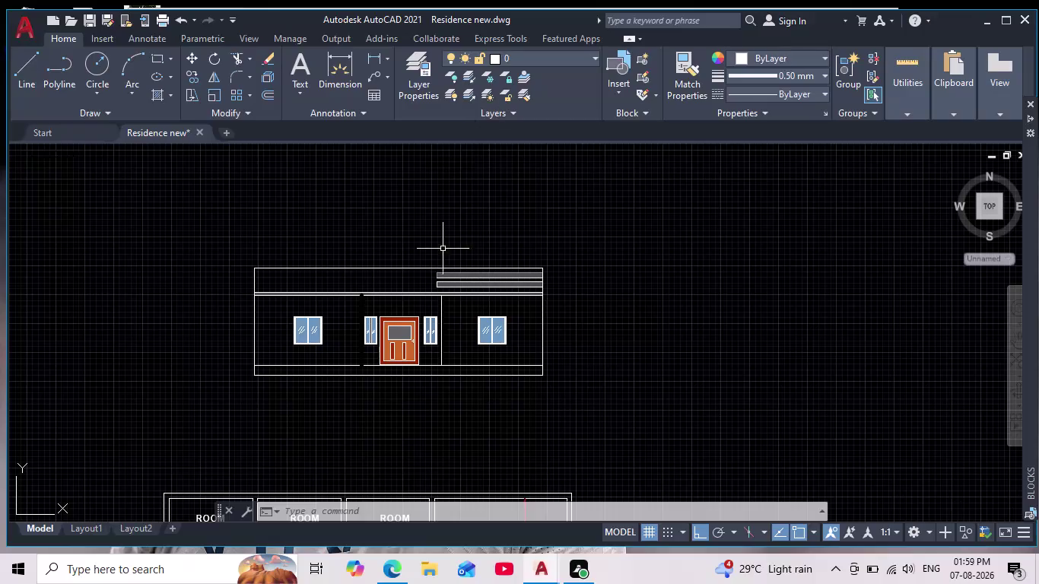
Window-select and delete the short line pieces left of the door.
scroll(up, 3)
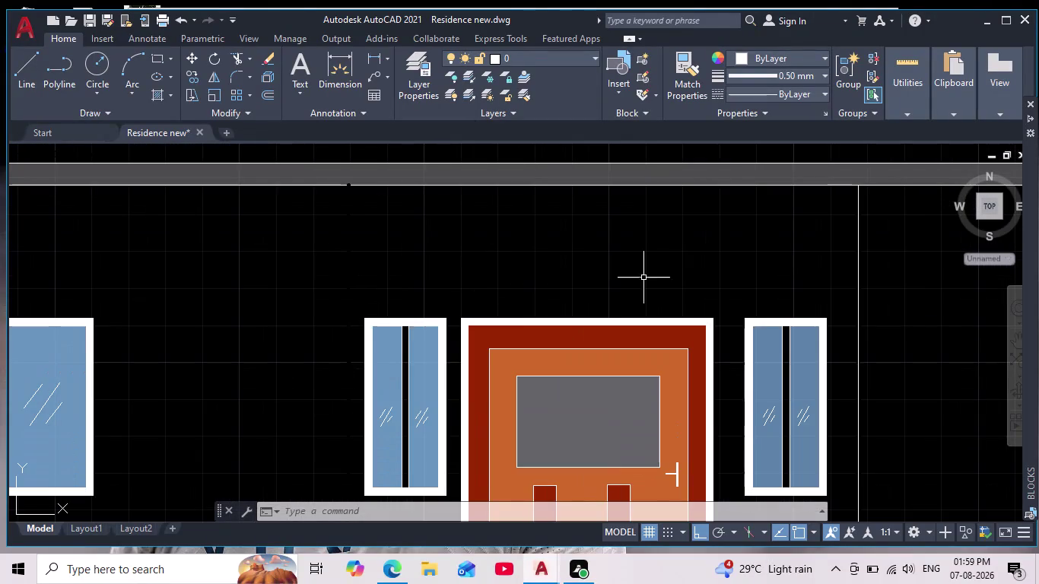
scroll(down, 3)
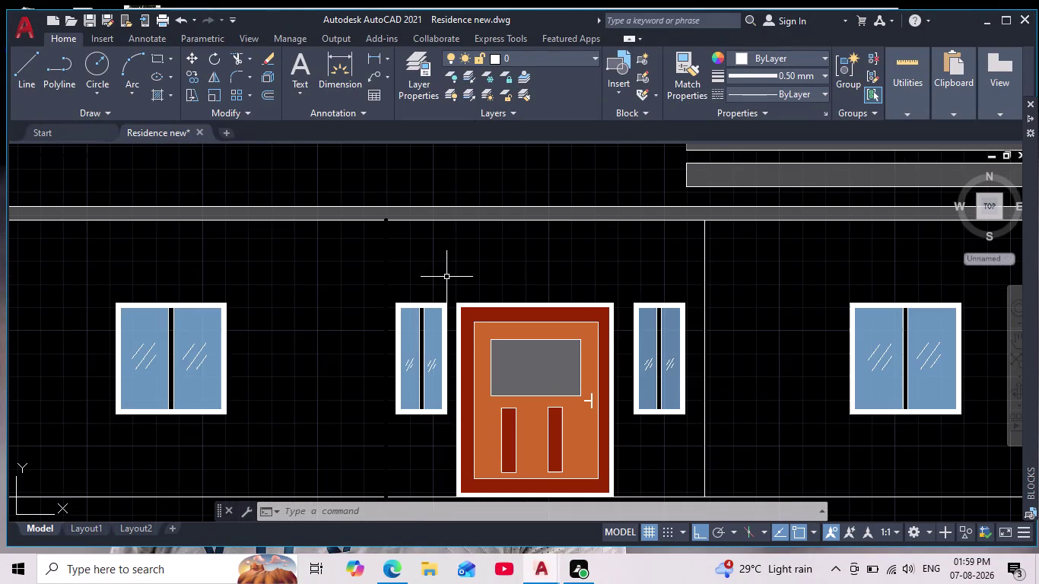
drag(418, 259, 372, 256)
click(349, 256)
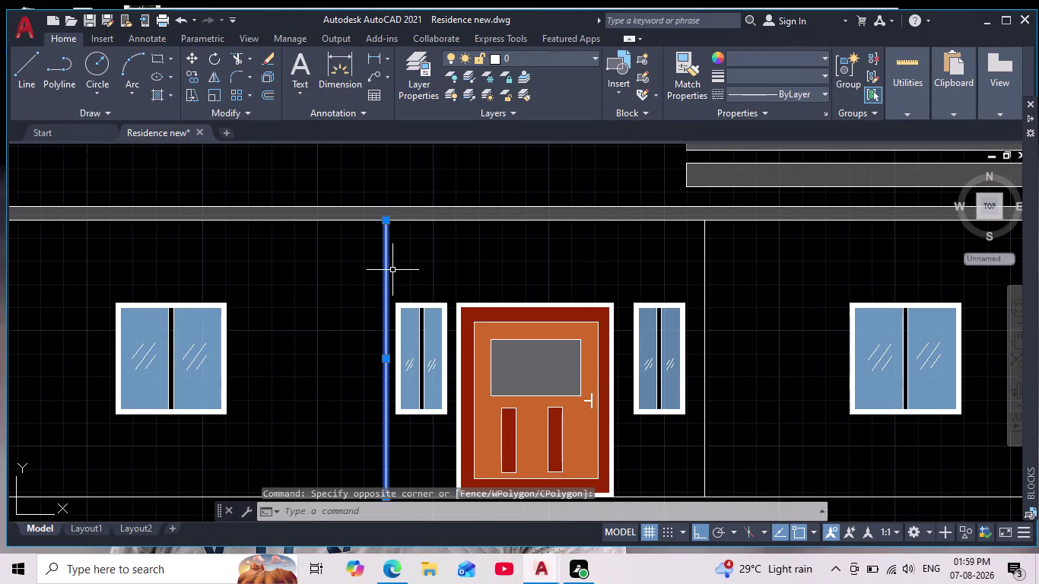
key(Delete)
scroll(down, 3)
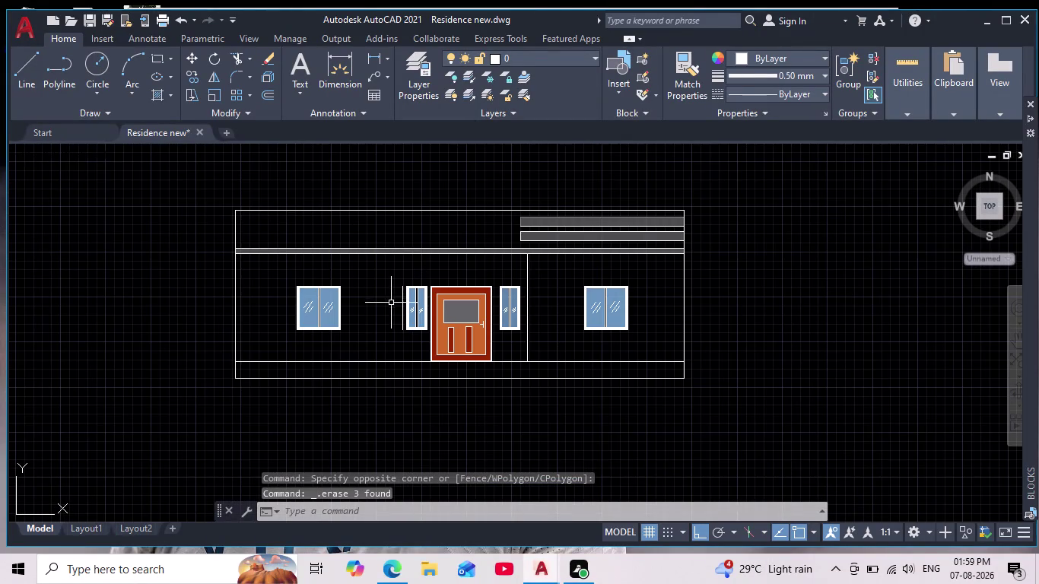
scroll(up, 3)
Extend the vertical line up to the beam and down to the plinth.
text(ex)
key(Return)
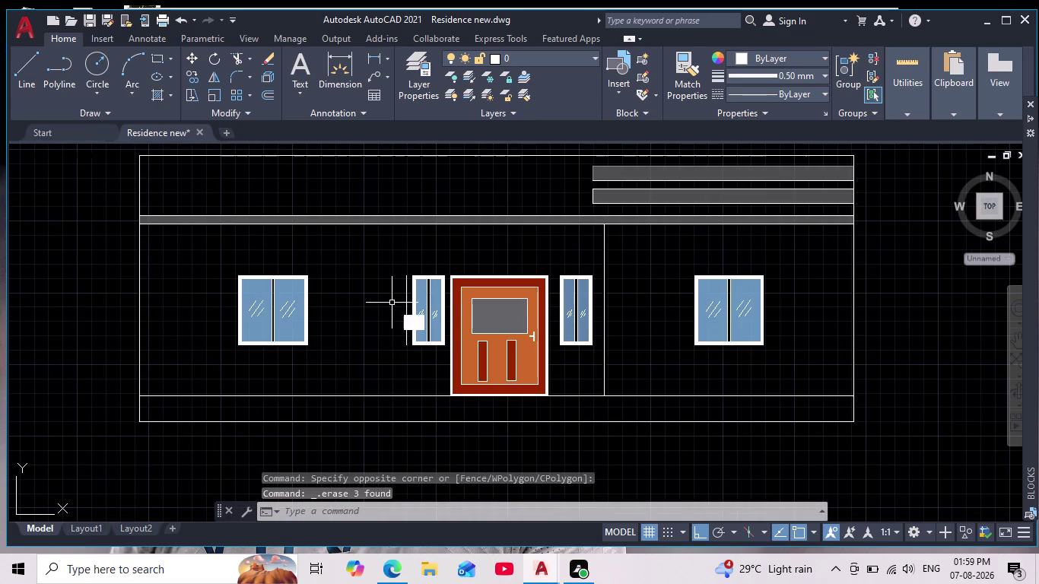
click(405, 304)
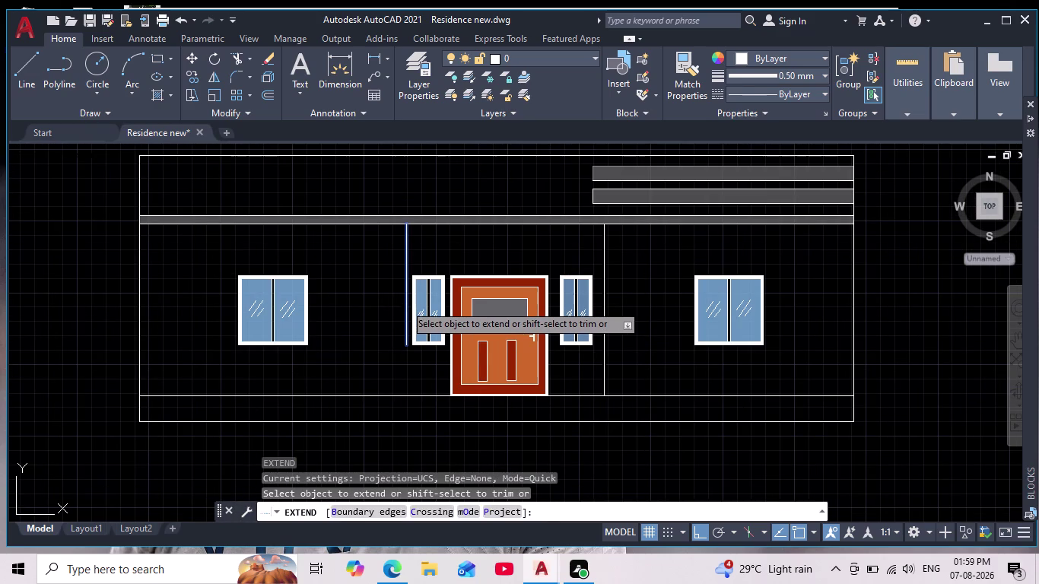
click(403, 332)
click(408, 338)
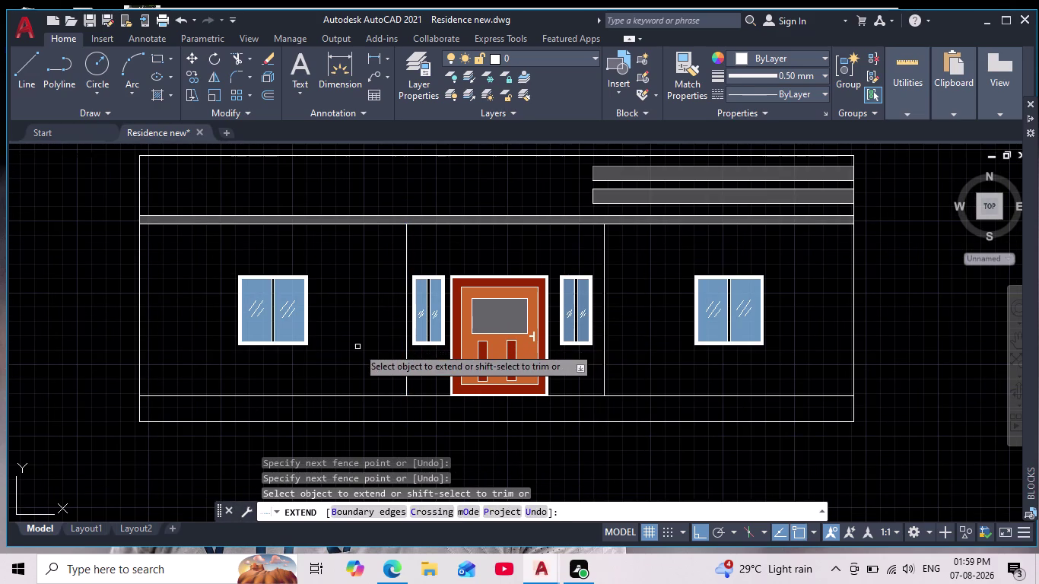
key(Escape)
key(Escape)
scroll(down, 3)
scroll(up, 3)
middle_drag(362, 360, 365, 375)
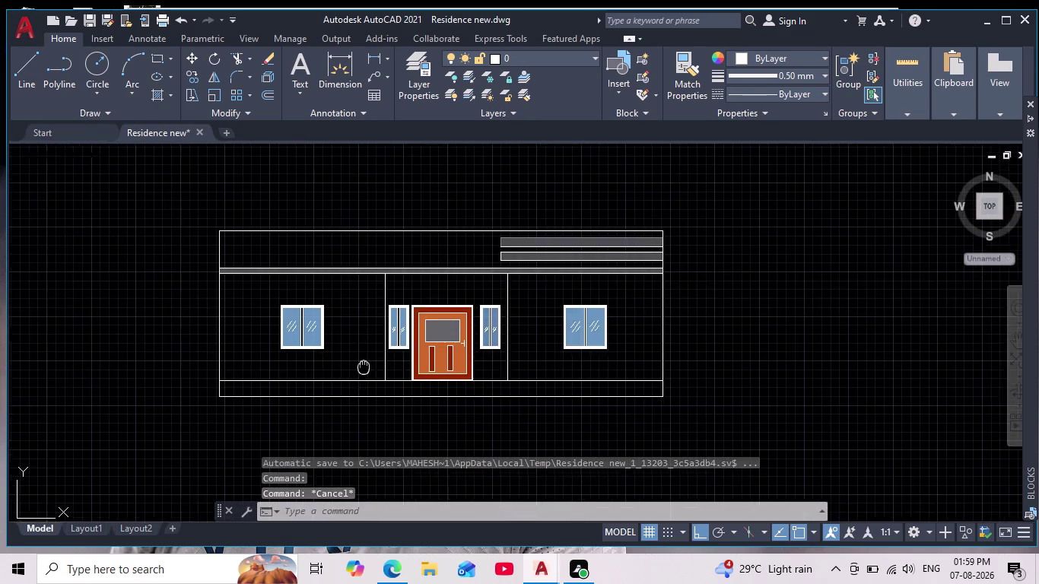
middle_drag(365, 374, 366, 384)
scroll(down, 3)
scroll(up, 3)
middle_drag(370, 412, 383, 403)
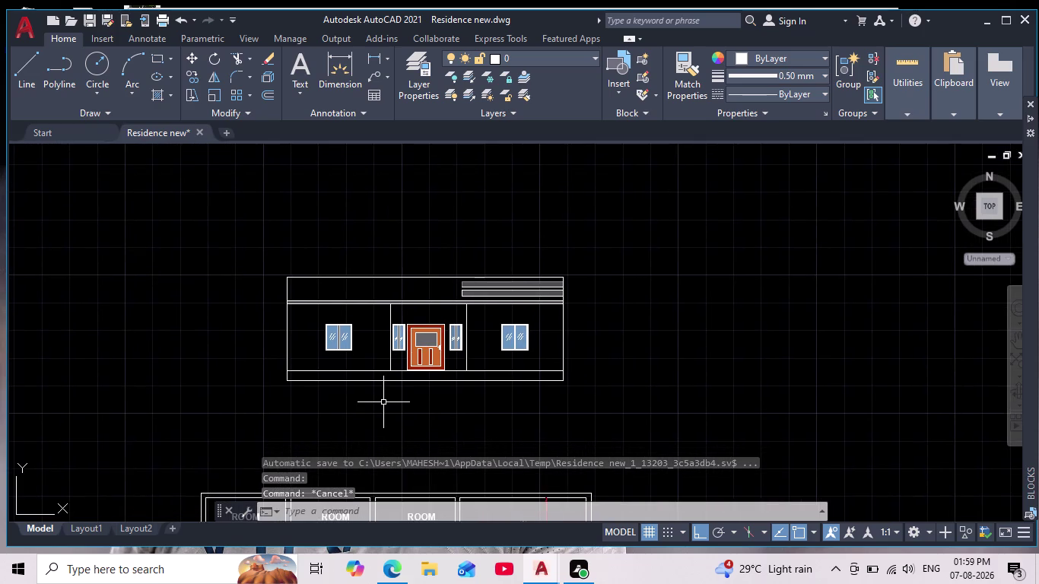
key(Escape)
Start a hatch and set its hatch type to Gradient.
key(h)
key(Return)
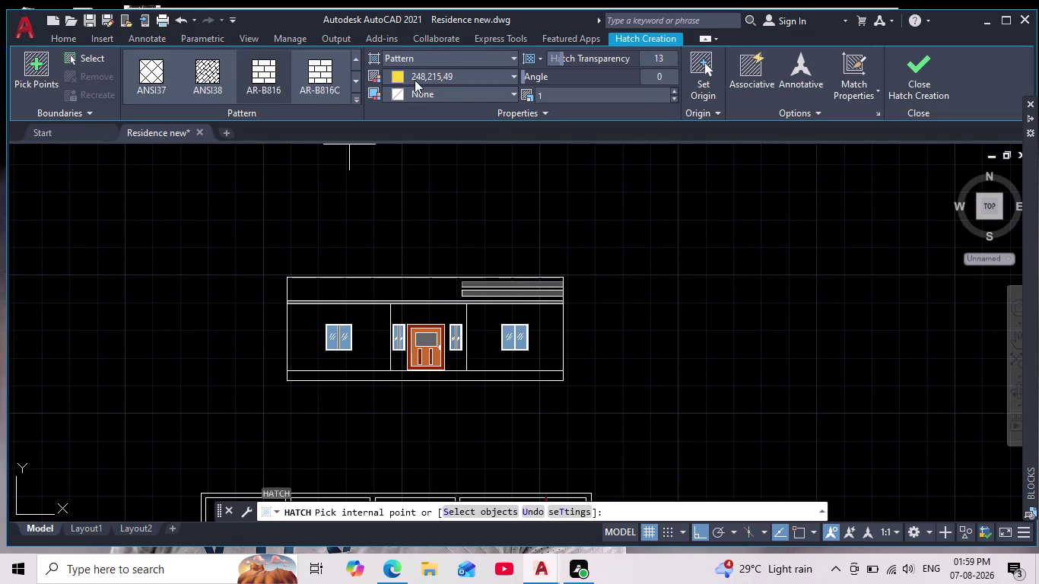
click(403, 78)
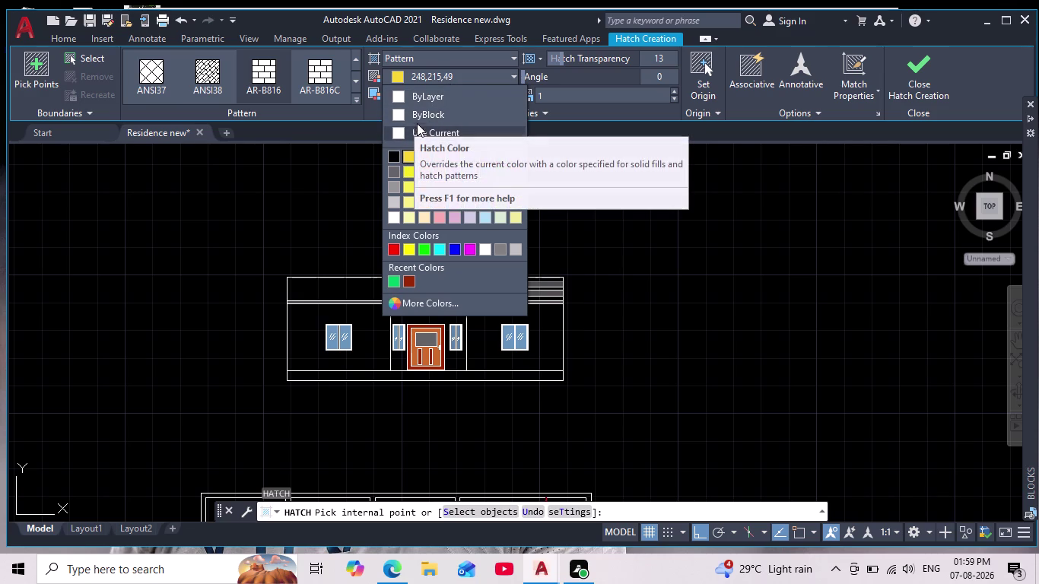
click(414, 63)
click(412, 56)
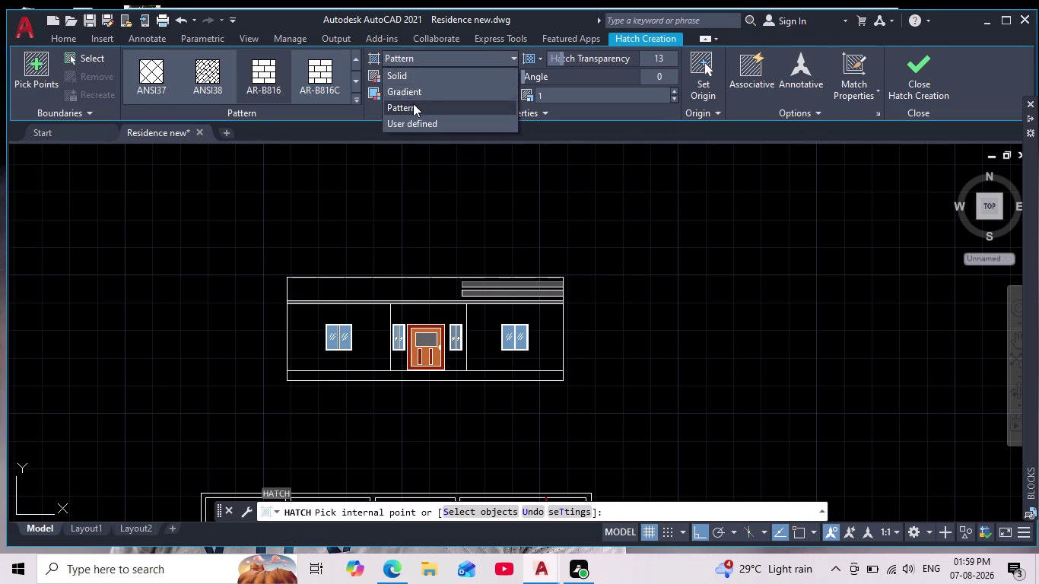
click(411, 102)
click(425, 58)
click(401, 93)
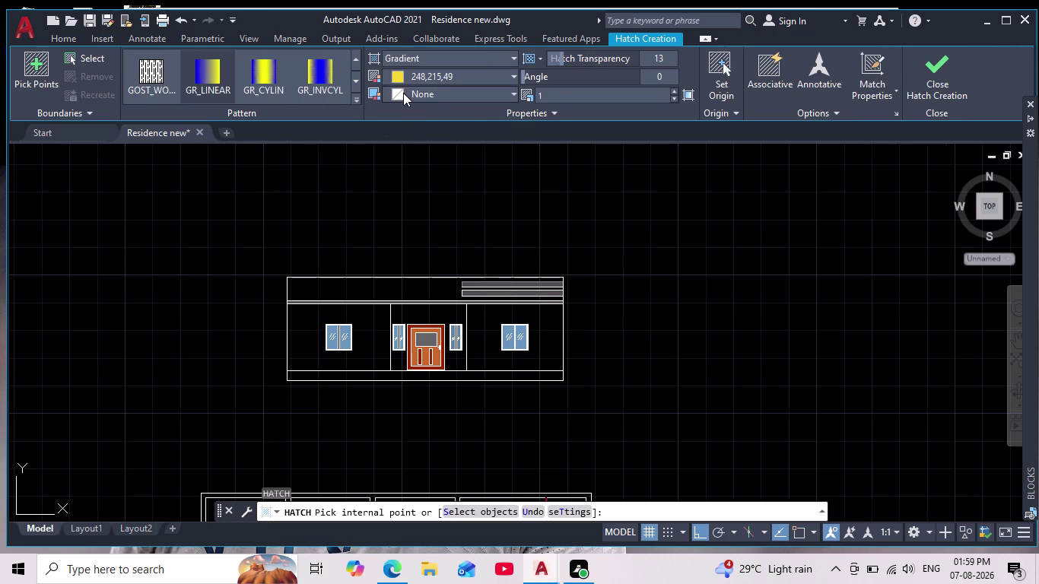
Set gradient colour 1 to light blue (122,175,223) and colour 2 to light grey (199,200,202).
click(404, 97)
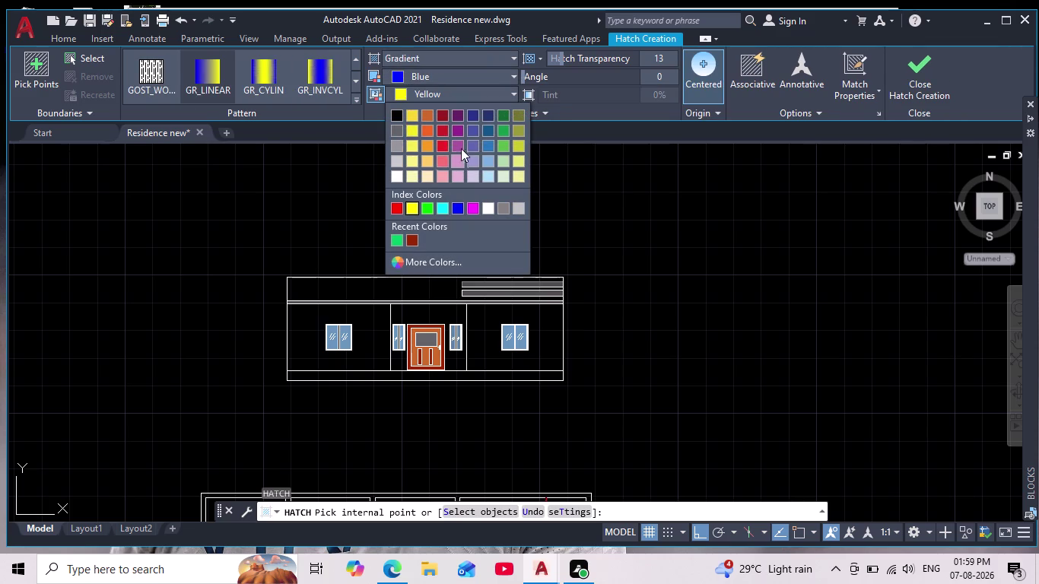
click(443, 172)
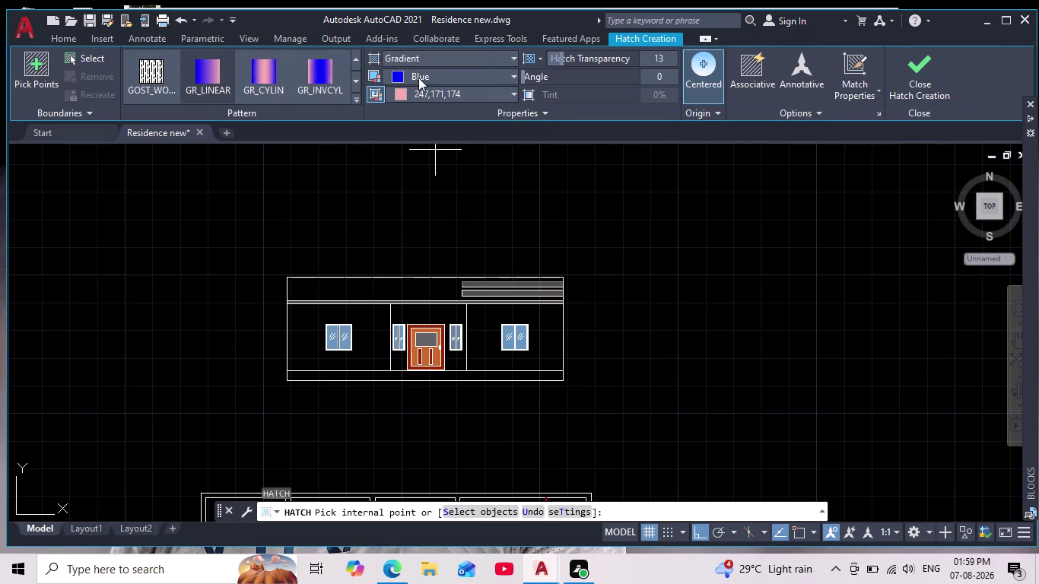
click(396, 75)
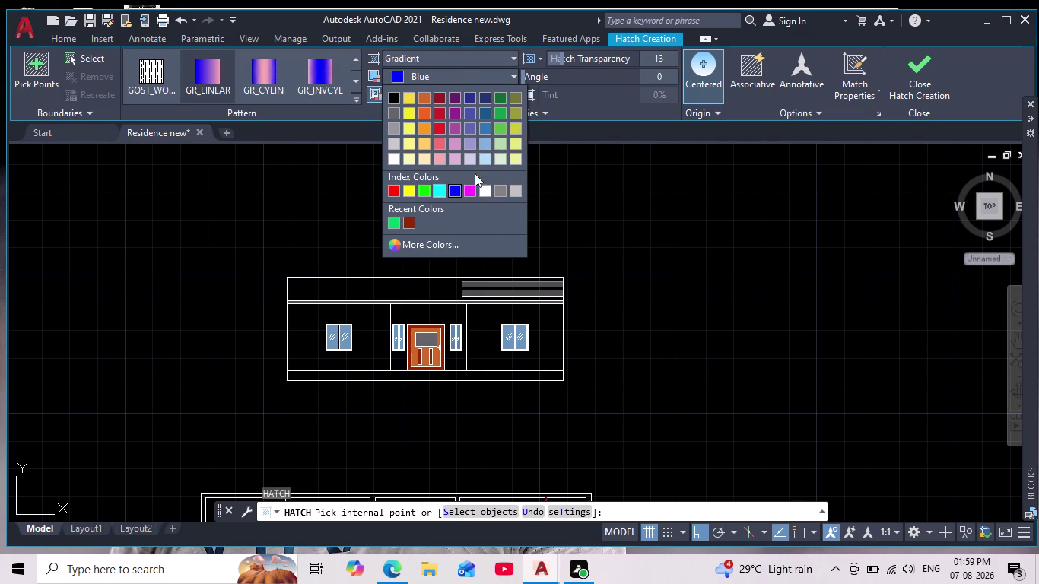
click(485, 141)
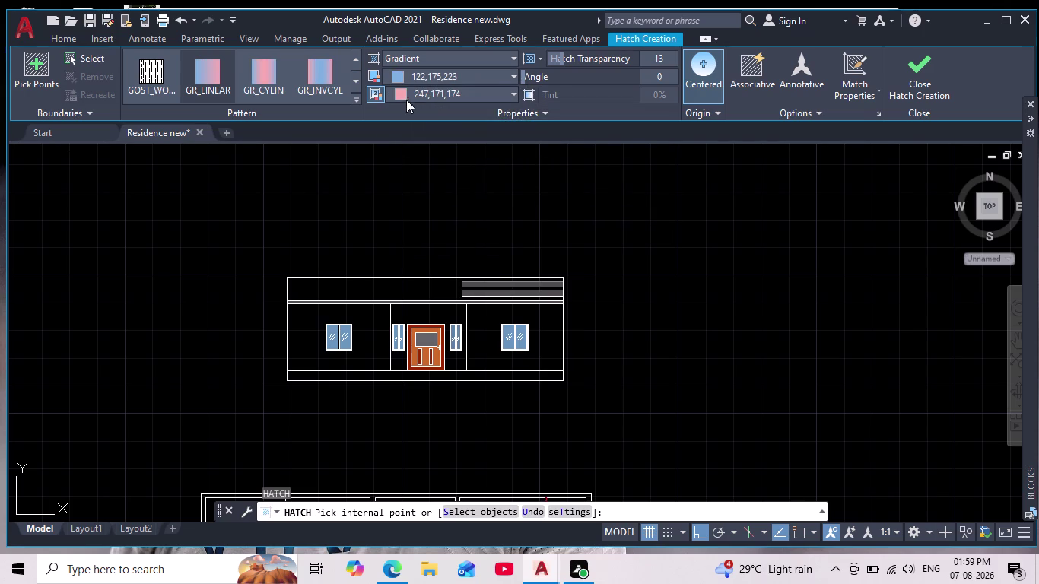
click(401, 97)
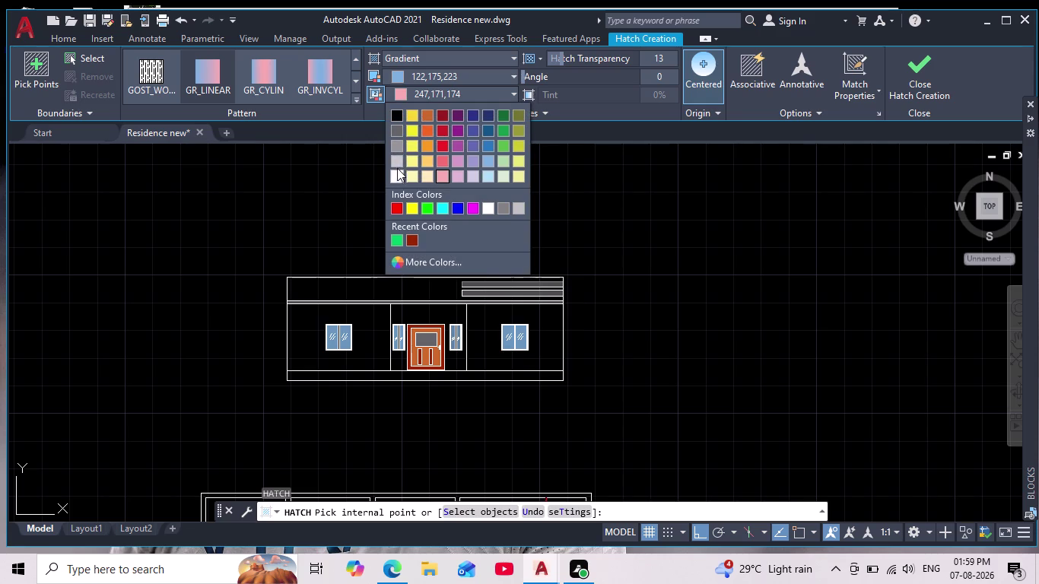
click(397, 157)
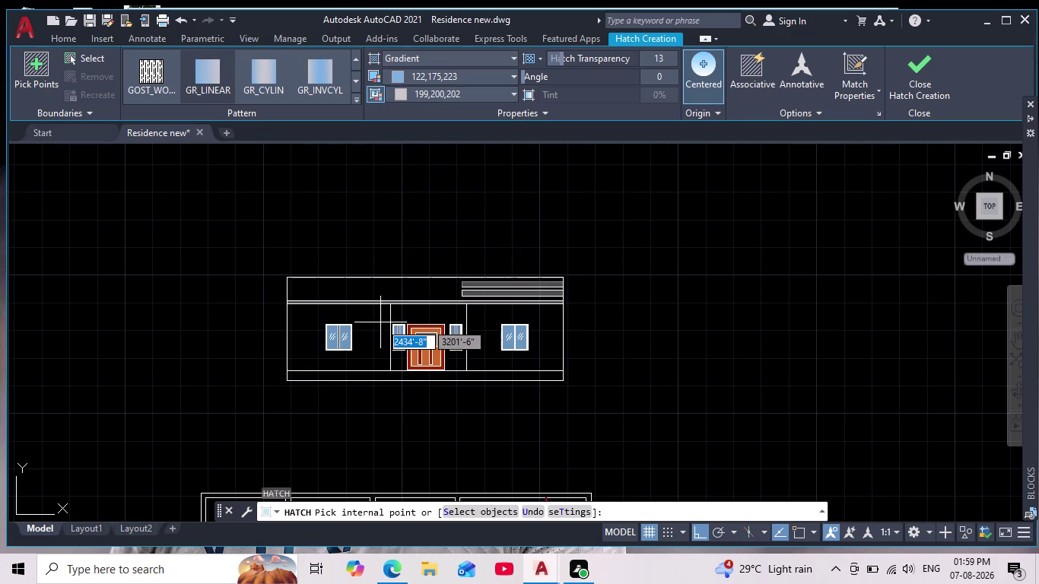
Fill the middle bay around the door with the gradient.
scroll(up, 3)
scroll(down, 3)
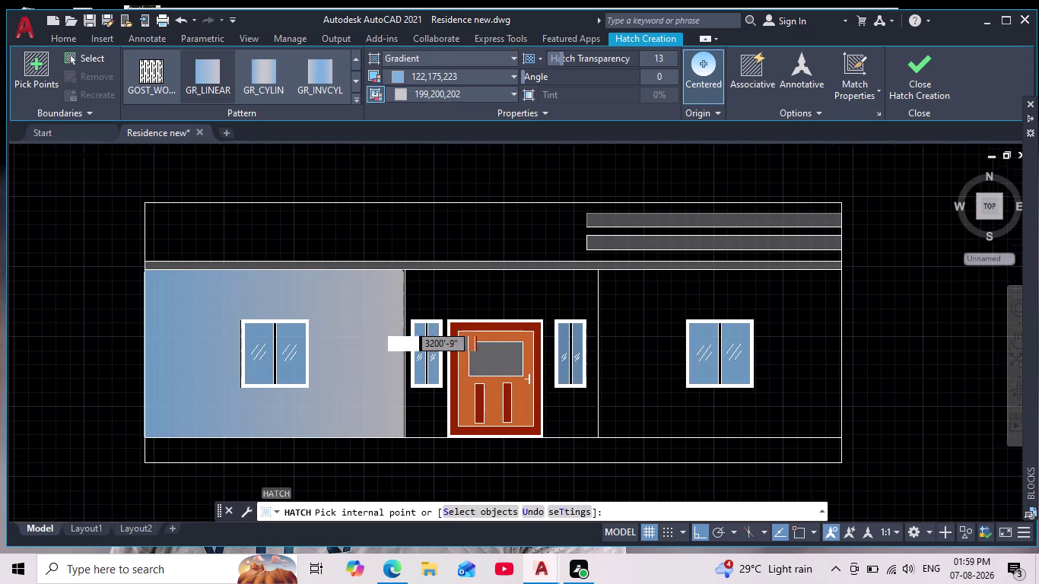
scroll(down, 3)
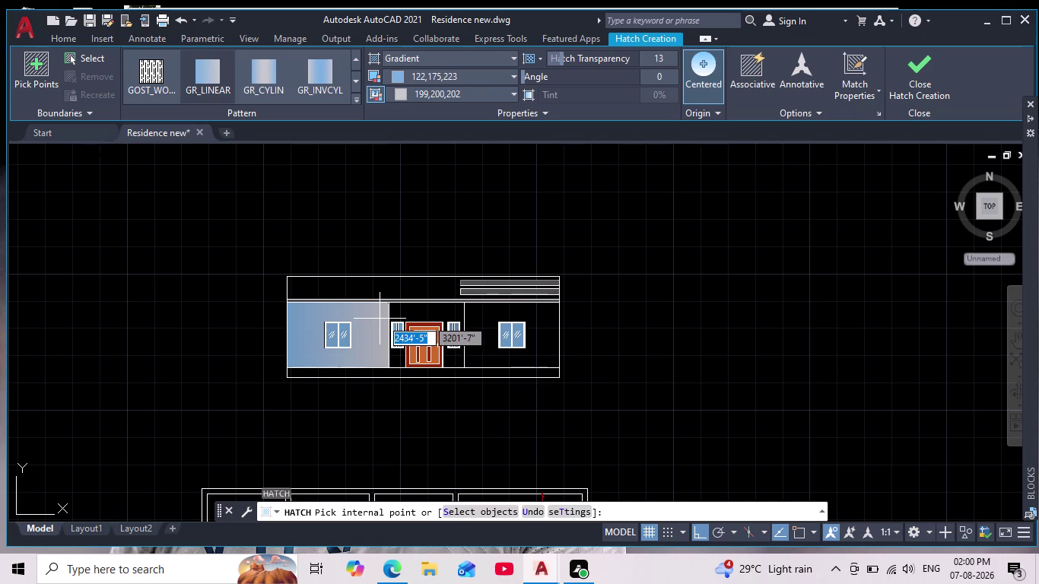
scroll(up, 3)
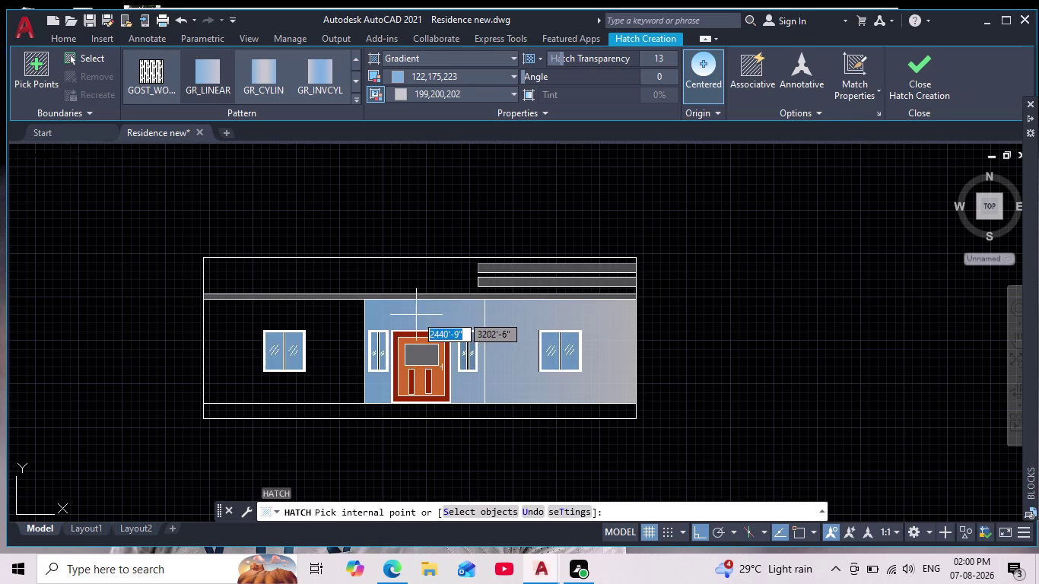
scroll(down, 3)
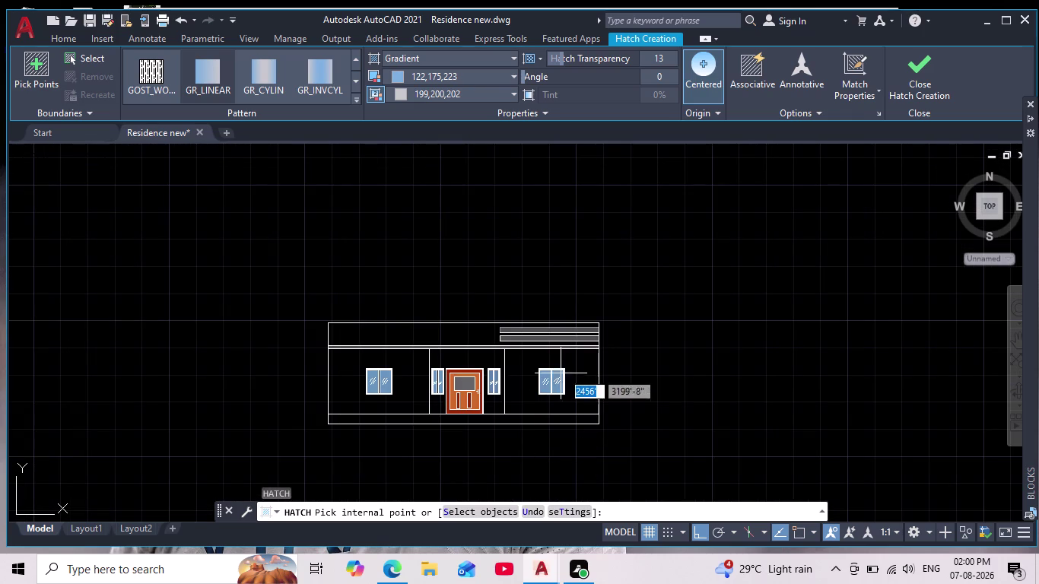
scroll(up, 3)
middle_drag(575, 360, 663, 315)
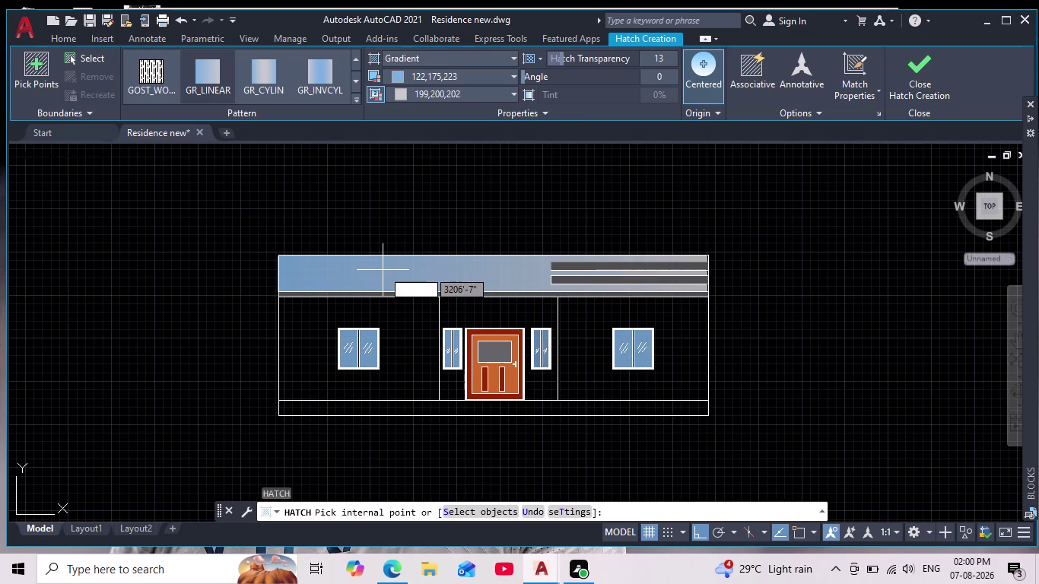
scroll(down, 3)
scroll(up, 3)
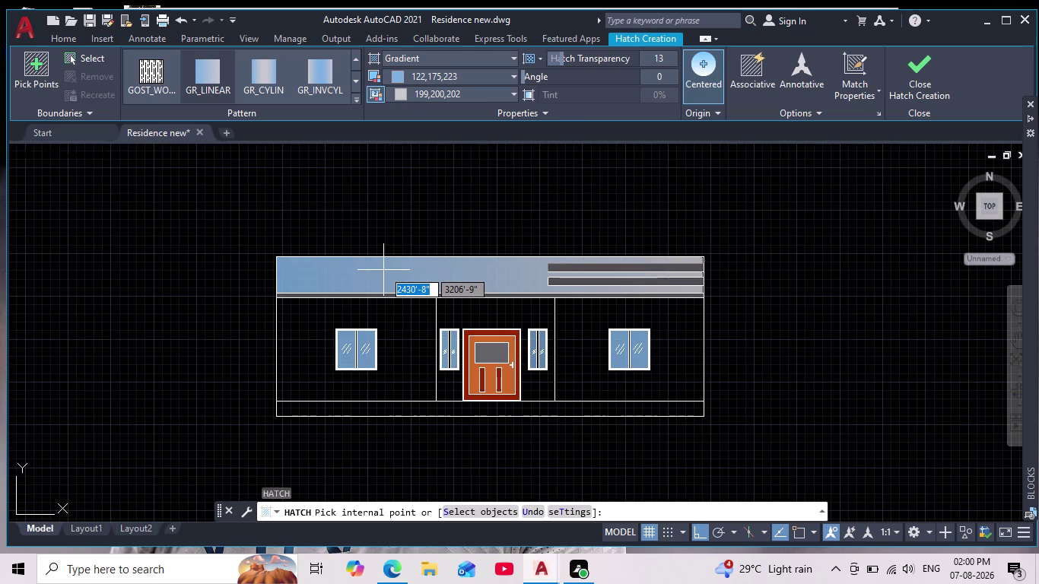
scroll(up, 3)
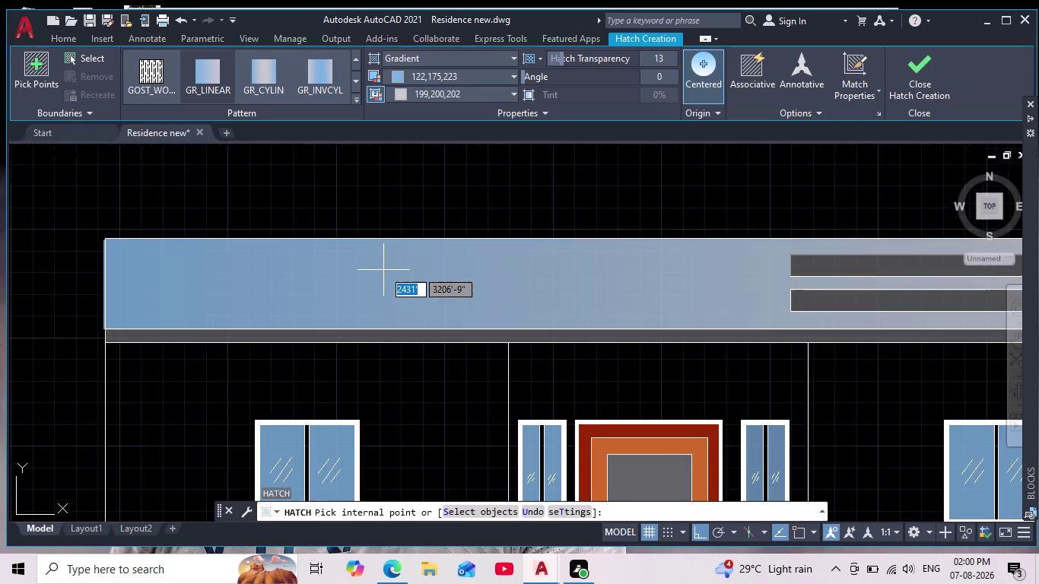
scroll(down, 3)
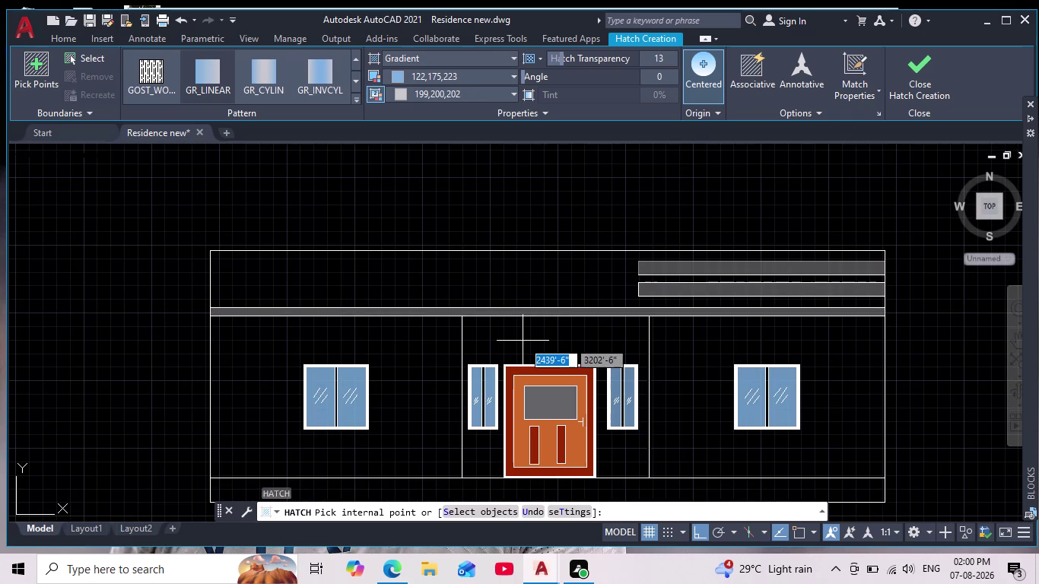
scroll(down, 3)
click(523, 341)
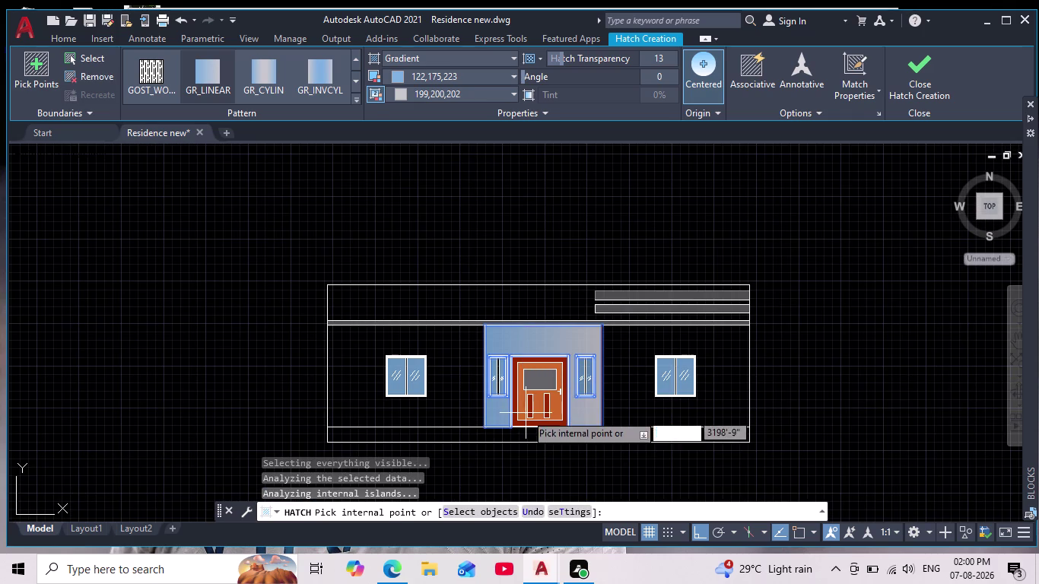
Add the top fascia band and the left and right wall sections, then finish the hatch.
scroll(down, 3)
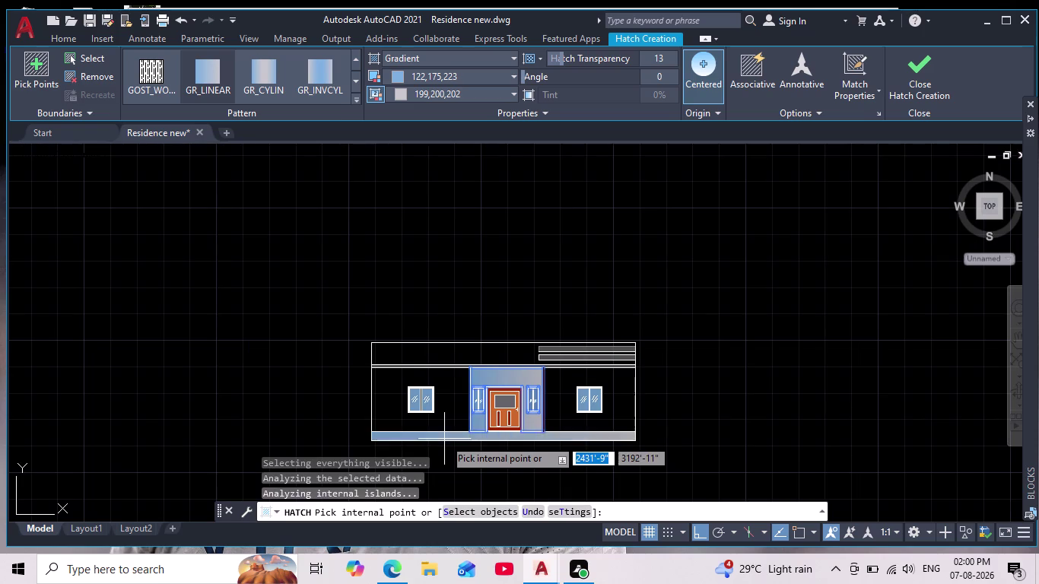
scroll(up, 3)
click(470, 296)
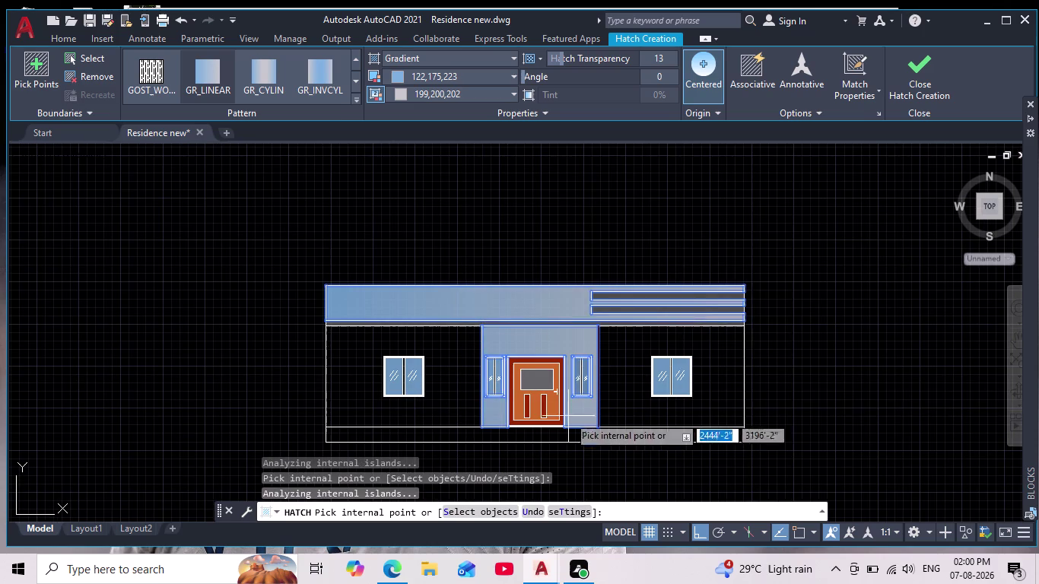
middle_drag(580, 448, 545, 403)
scroll(down, 3)
scroll(up, 3)
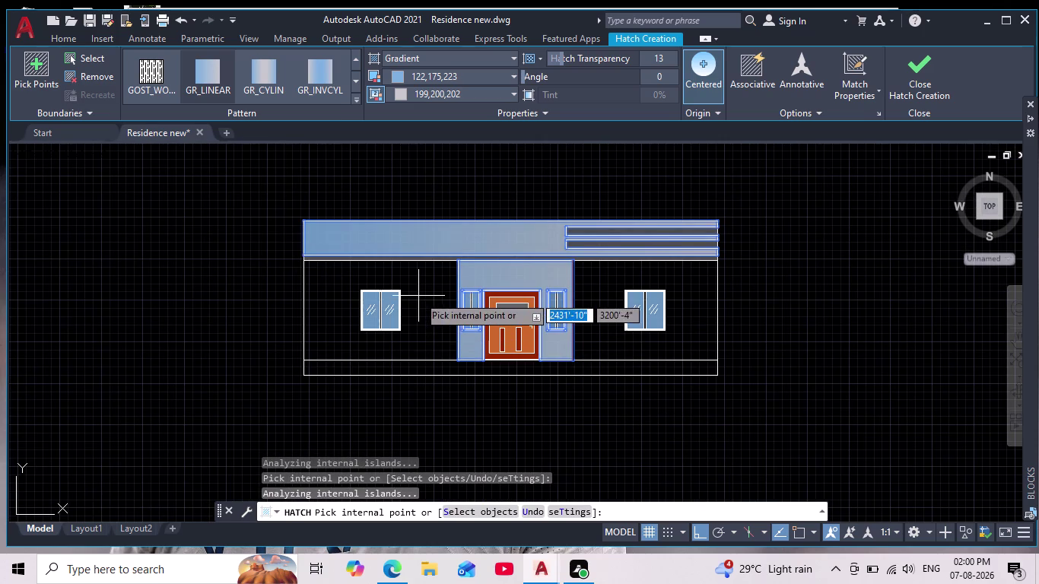
scroll(down, 3)
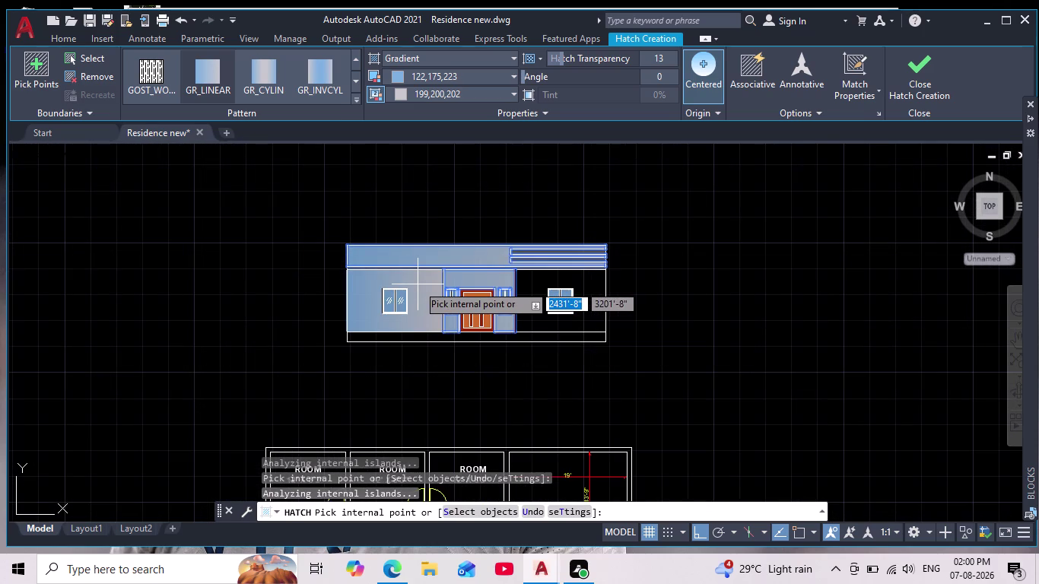
scroll(up, 3)
middle_drag(418, 285, 401, 305)
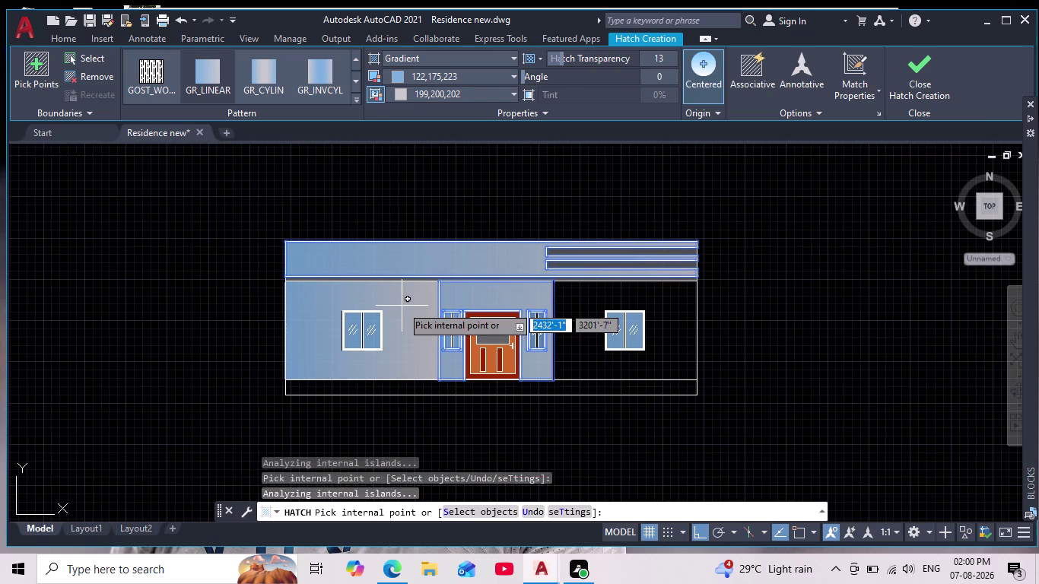
scroll(up, 3)
click(401, 306)
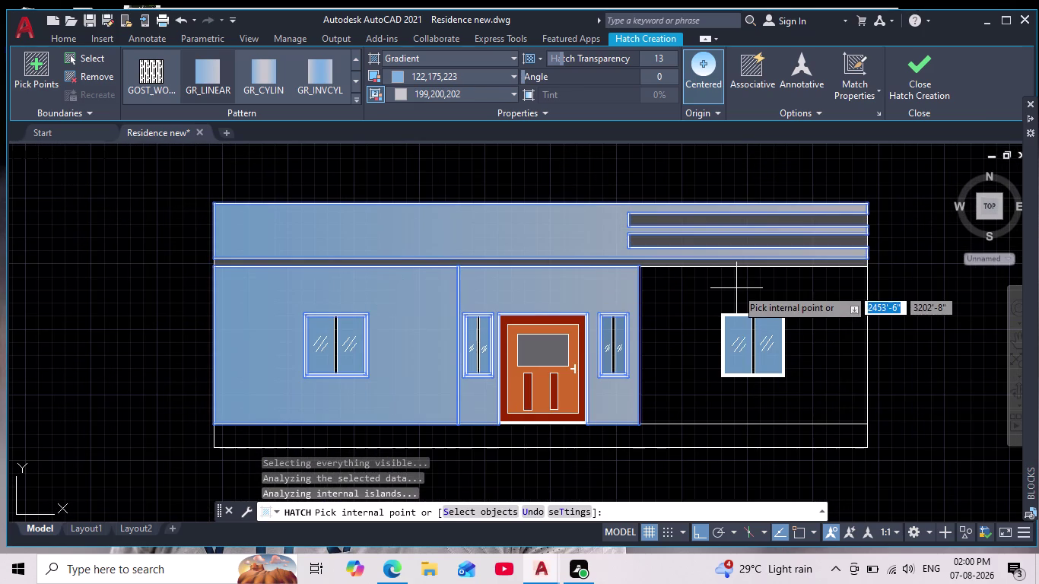
click(738, 288)
scroll(down, 3)
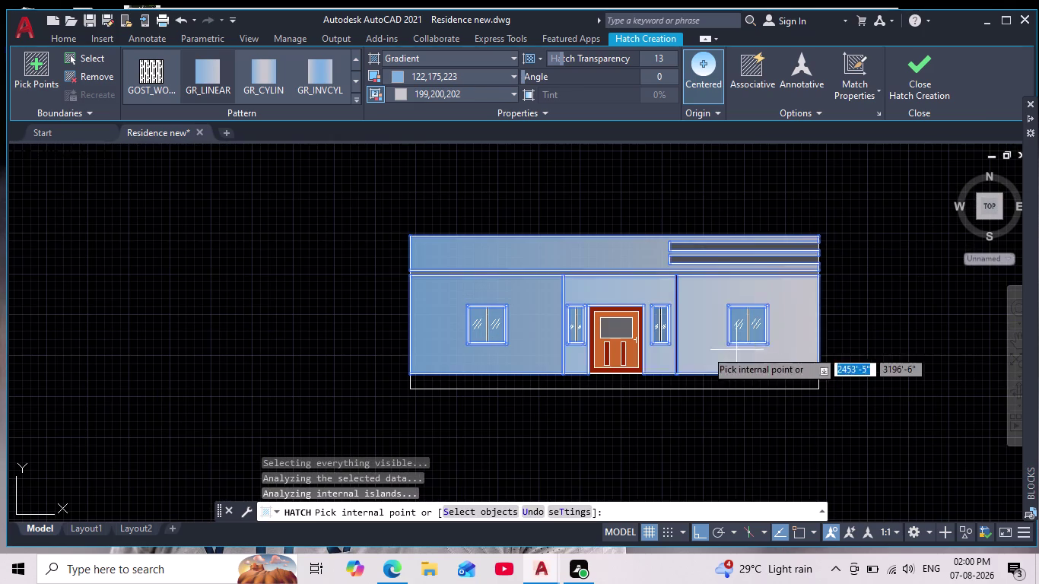
middle_drag(599, 394, 539, 380)
scroll(up, 3)
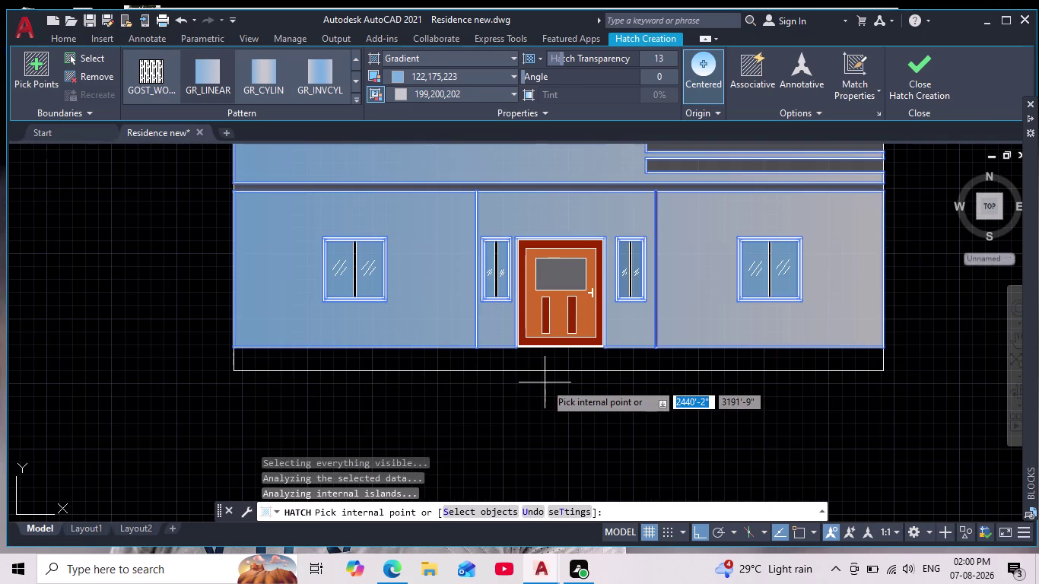
key(Return)
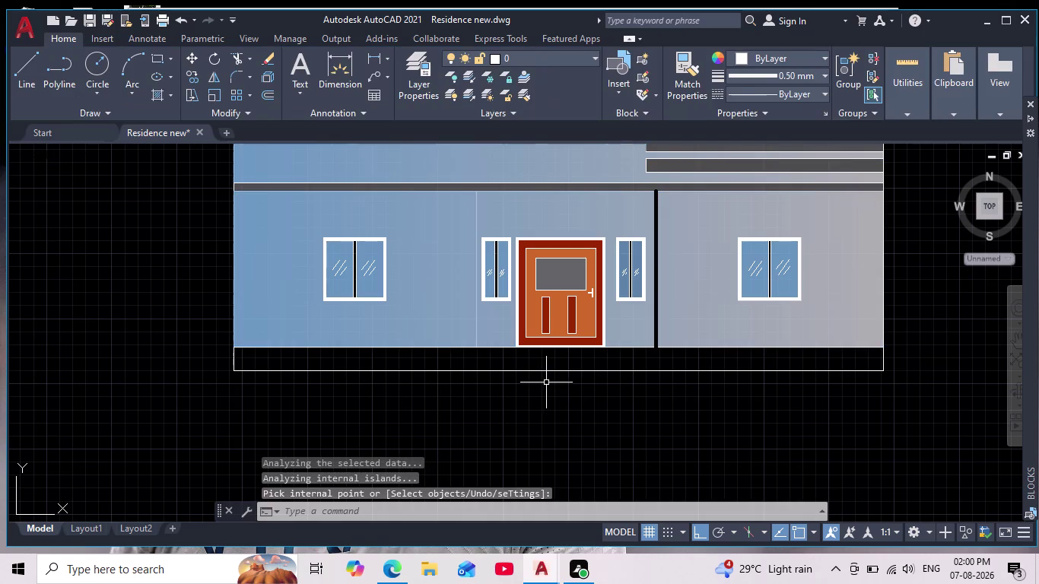
Erase the vertical dividing line right of the door.
scroll(down, 3)
scroll(up, 3)
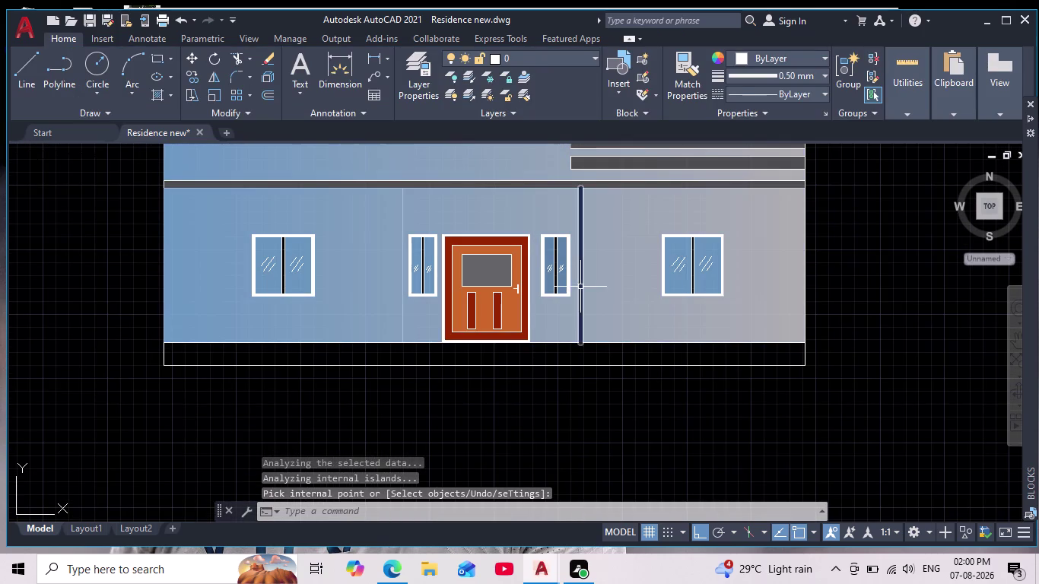
click(580, 286)
key(Delete)
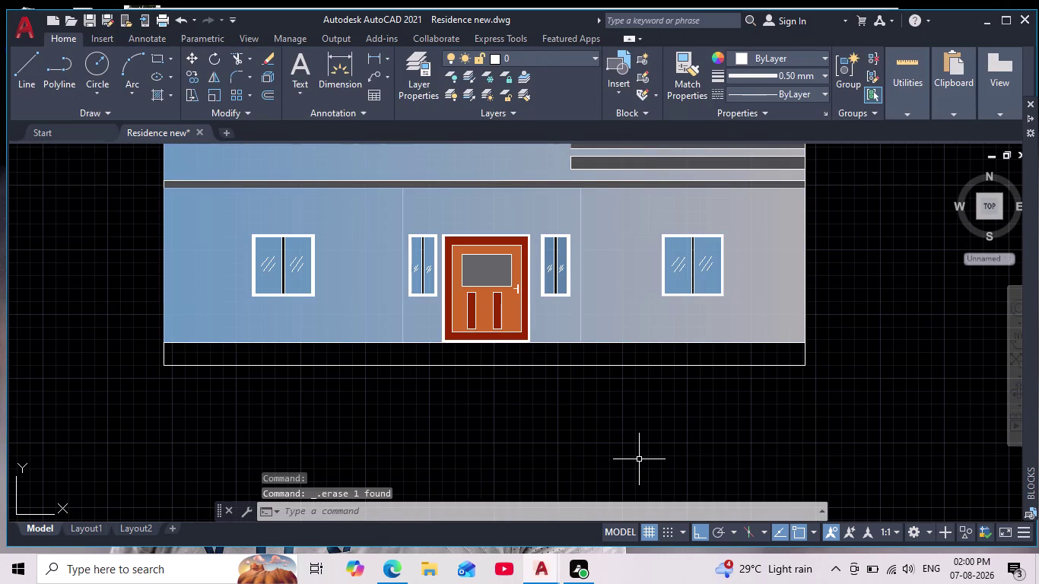
scroll(down, 3)
middle_drag(626, 449, 467, 427)
scroll(up, 3)
middle_drag(449, 414, 498, 420)
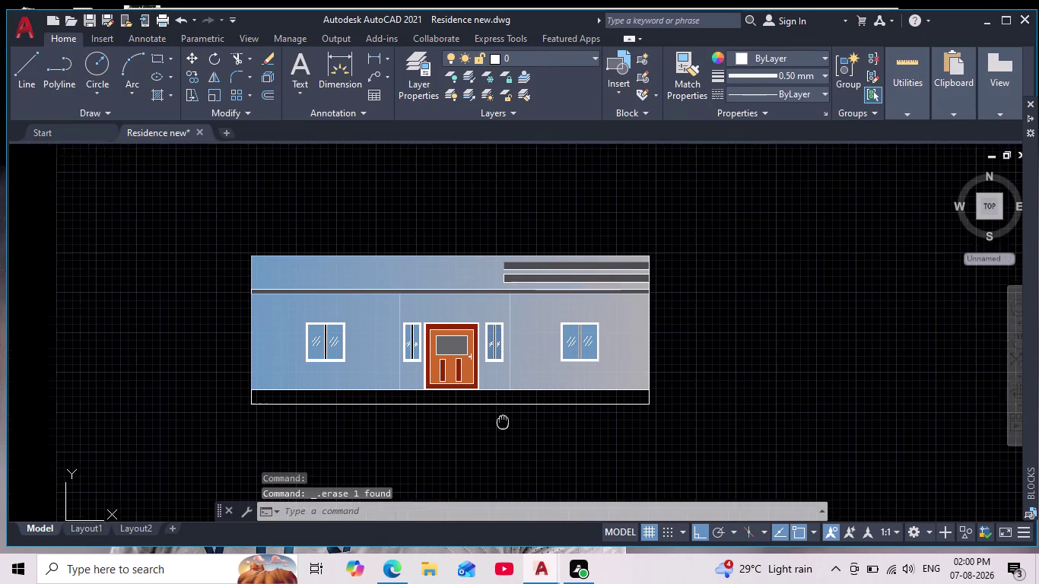
middle_drag(497, 421, 515, 419)
key(Escape)
key(Escape)
Select and delete the gradient hatch fill.
scroll(up, 3)
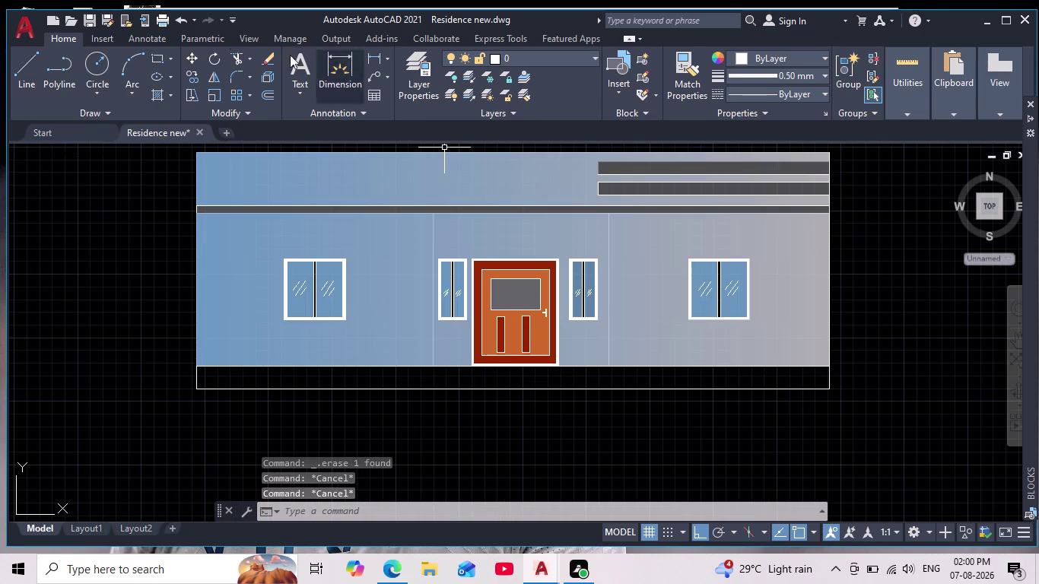
click(433, 246)
key(Escape)
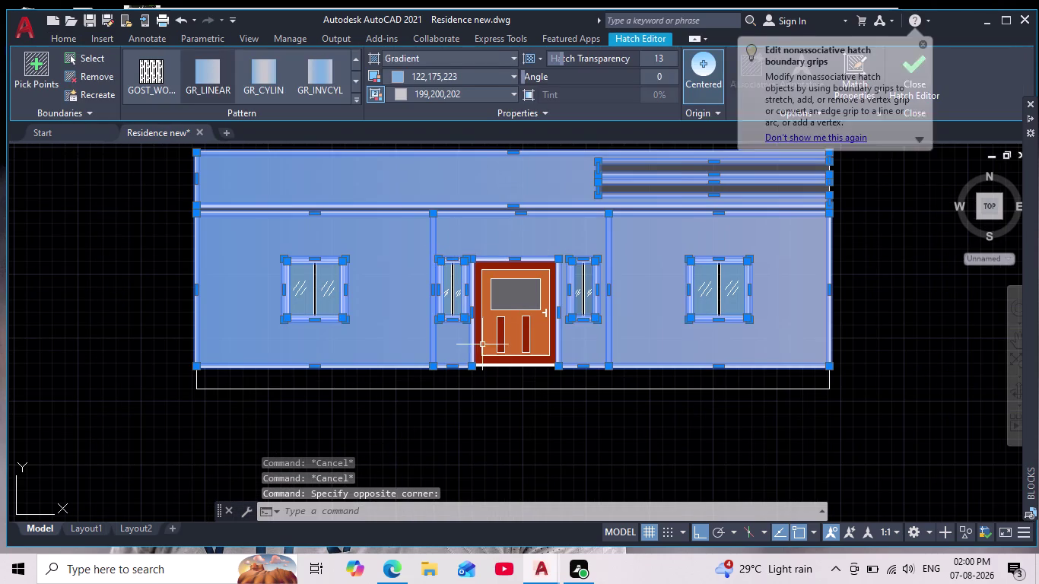
key(Escape)
scroll(up, 3)
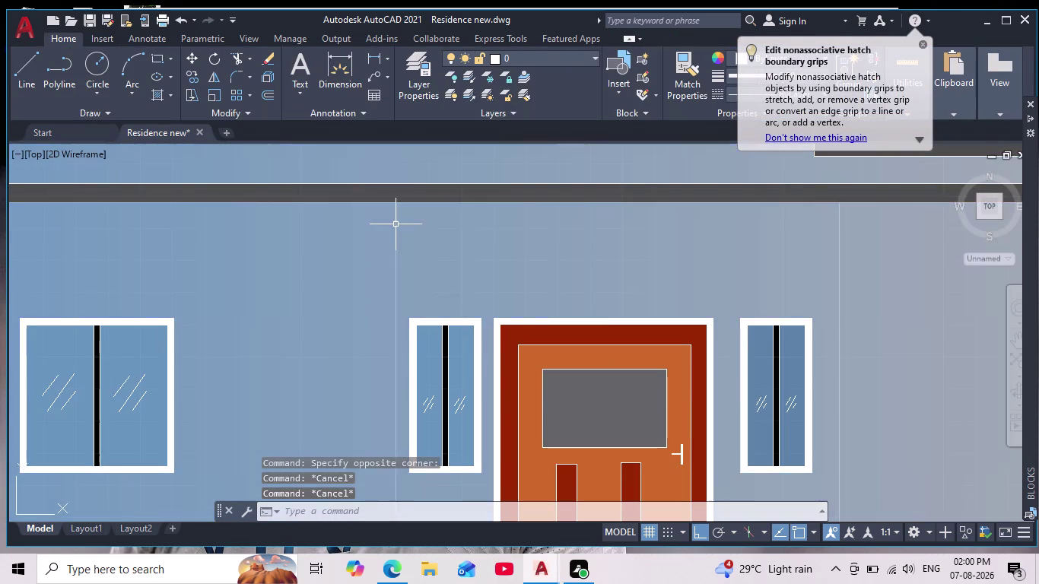
click(396, 224)
scroll(down, 3)
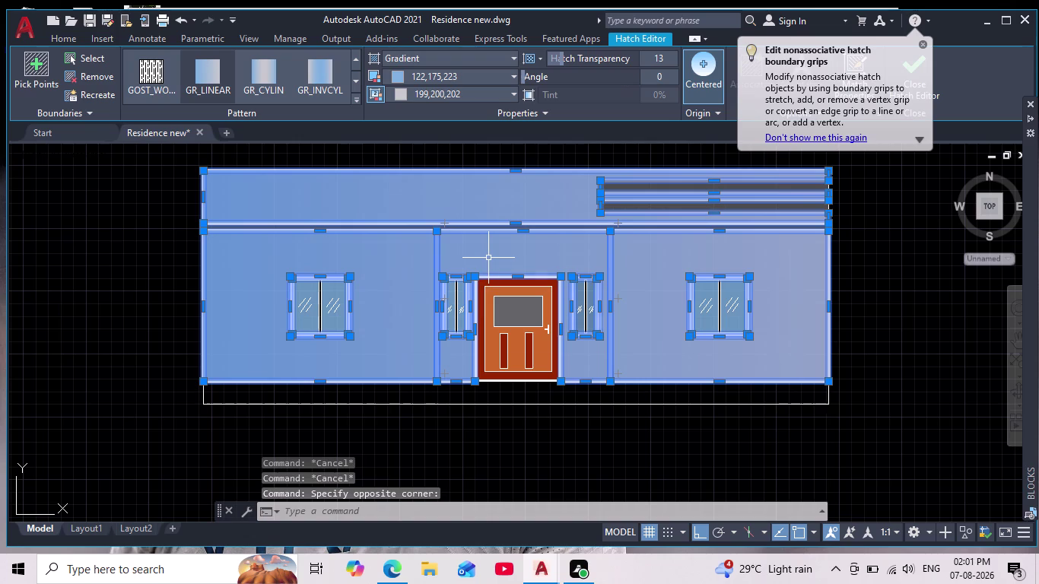
key(Delete)
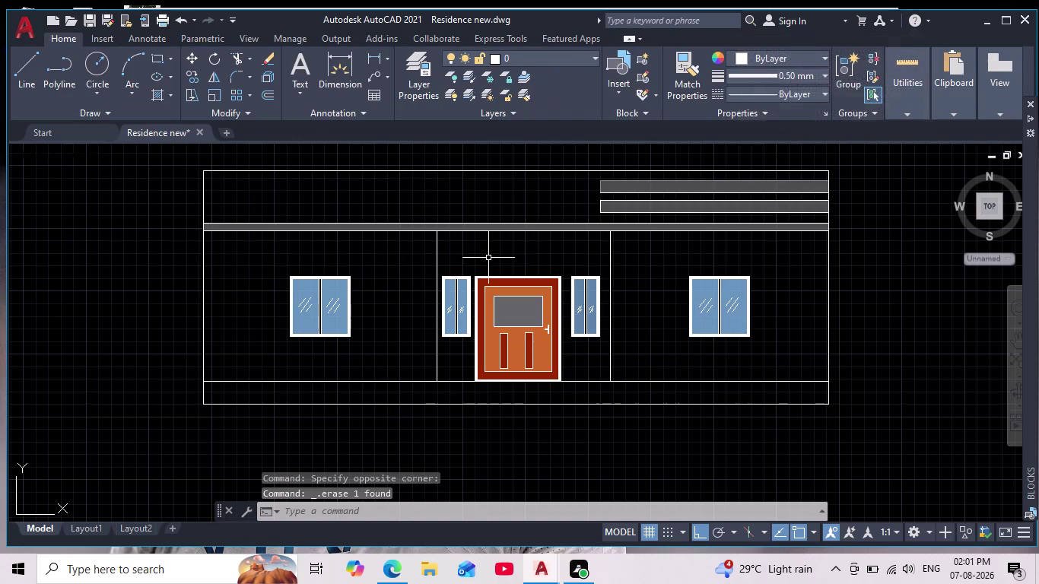
Window-select and erase the remaining dividing lines and the leftover short vertical line.
scroll(up, 3)
click(707, 237)
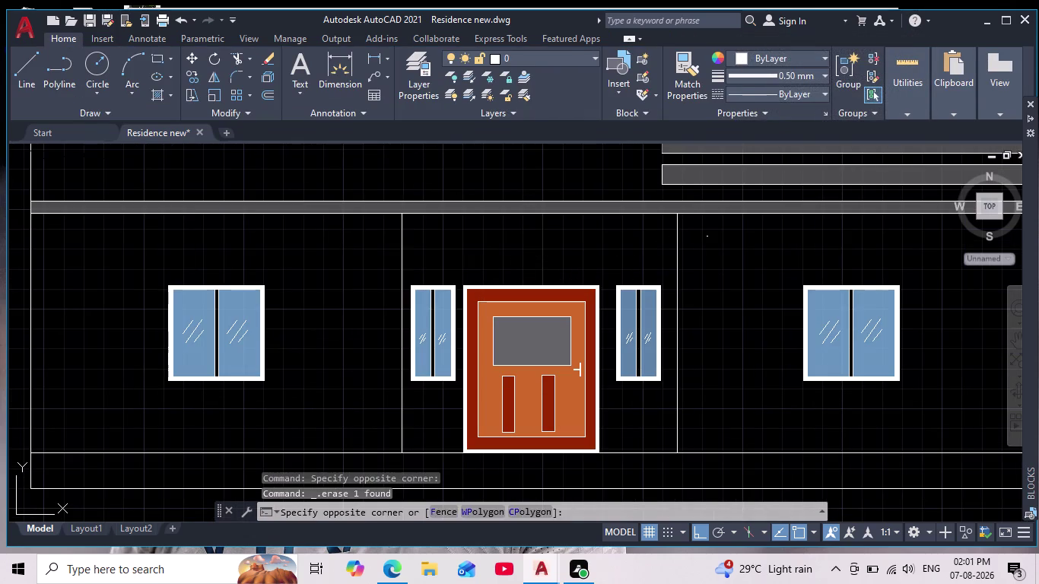
click(355, 250)
key(Delete)
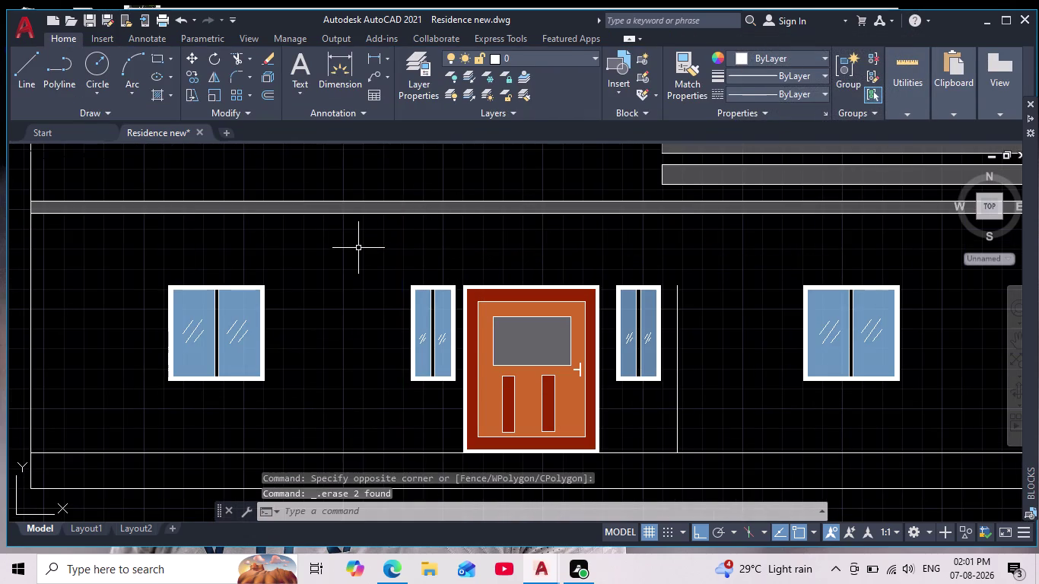
scroll(down, 3)
middle_drag(443, 351, 491, 268)
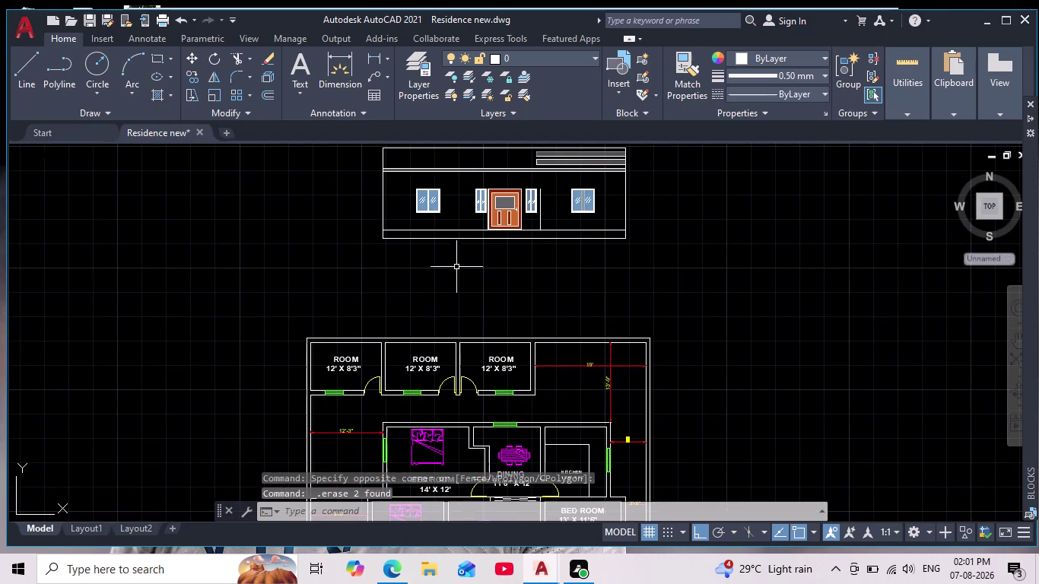
middle_drag(496, 299, 427, 349)
scroll(up, 3)
scroll(up, 3)
click(530, 239)
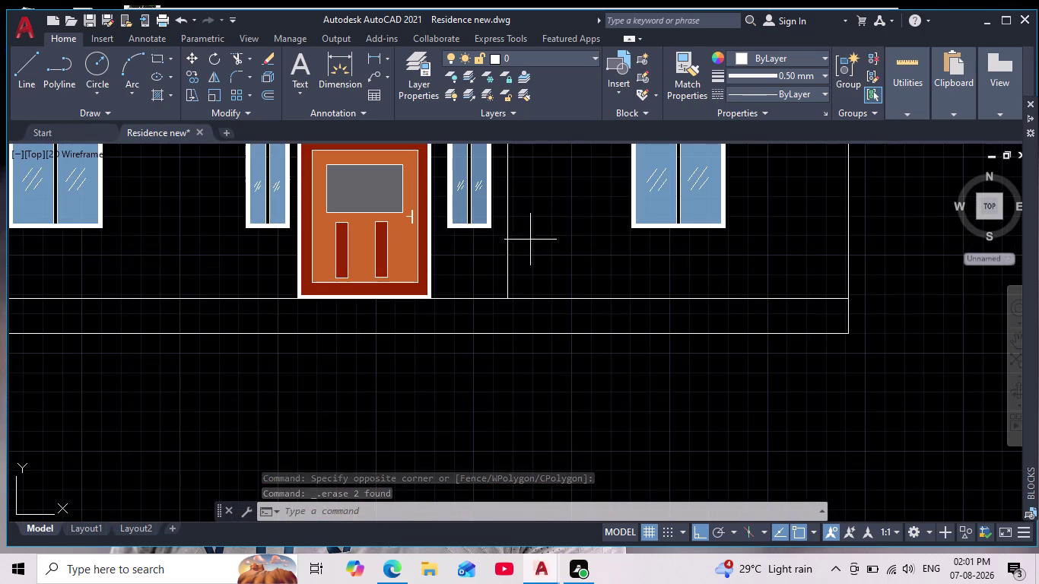
click(492, 265)
key(Delete)
scroll(down, 3)
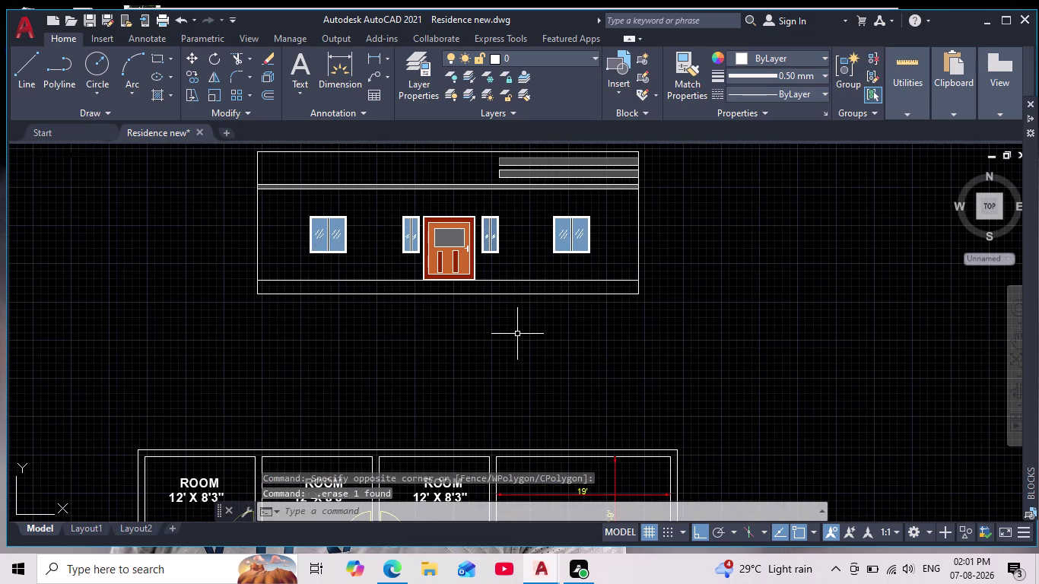
middle_drag(517, 338, 494, 380)
scroll(up, 3)
middle_drag(464, 382, 469, 391)
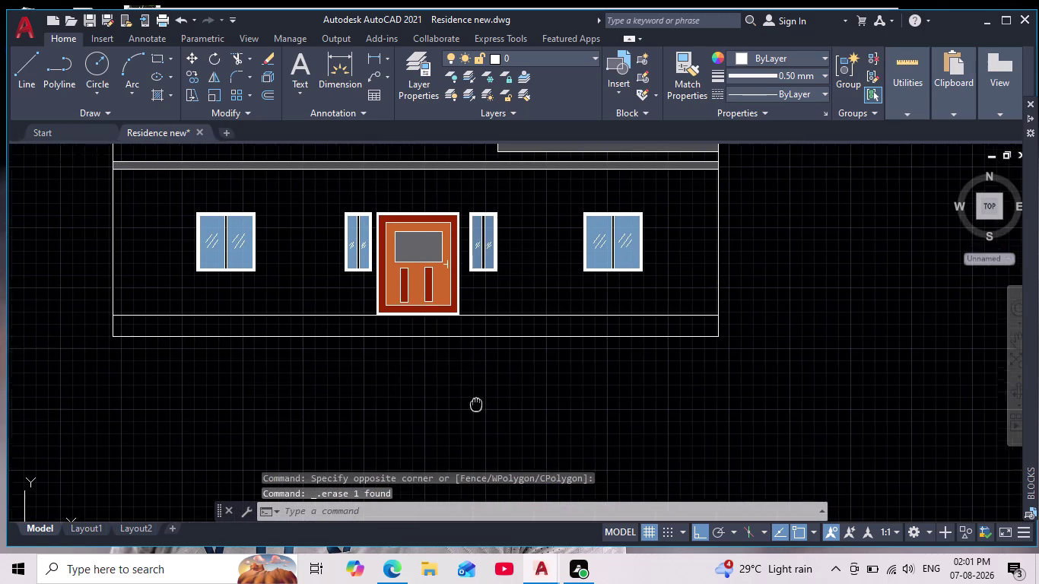
middle_drag(469, 392, 480, 412)
Start a hatch, try a pink solid colour, then switch the type to Gradient.
key(h)
key(Return)
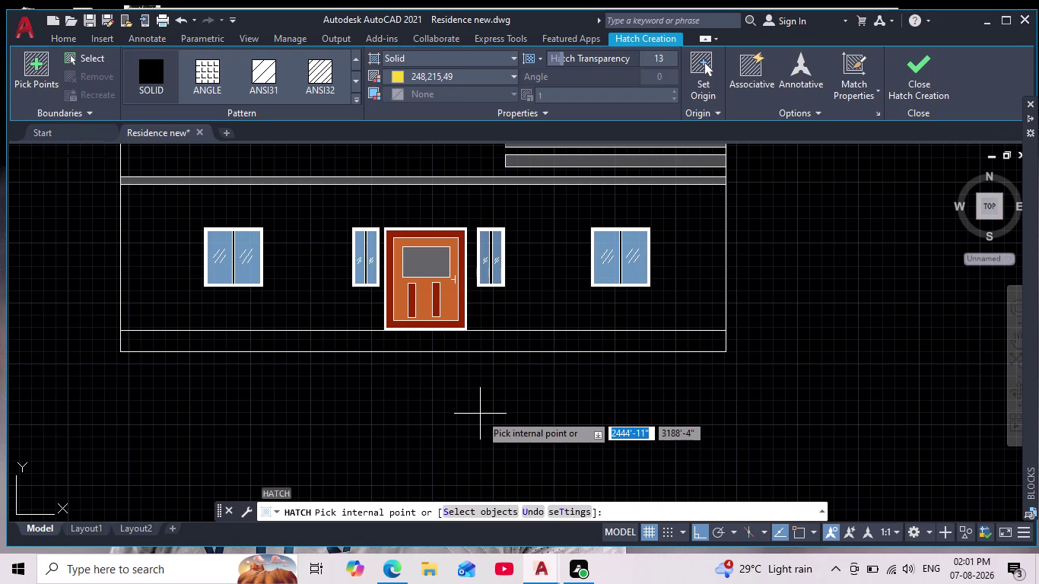
click(396, 76)
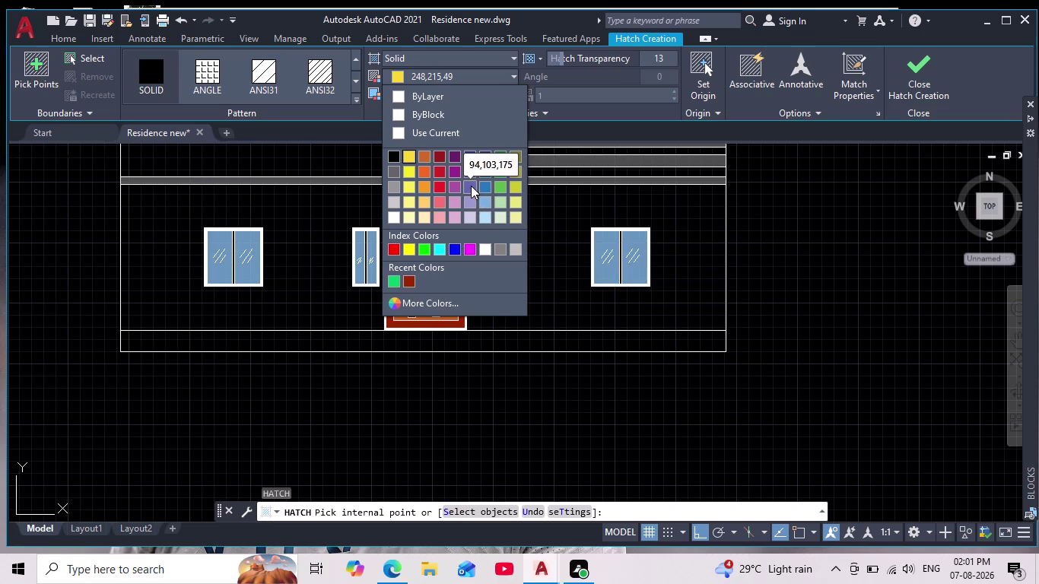
click(454, 206)
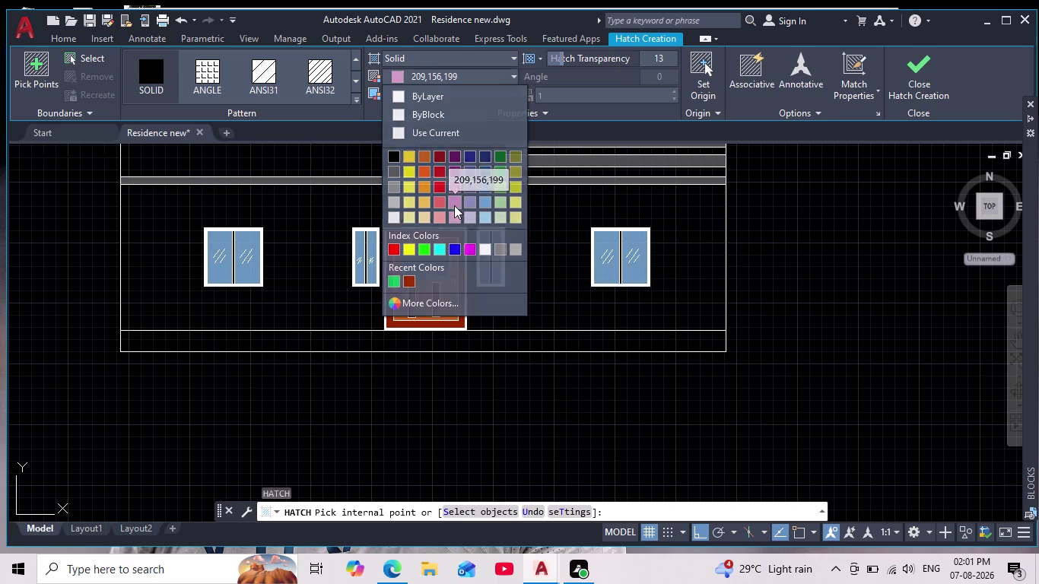
click(399, 90)
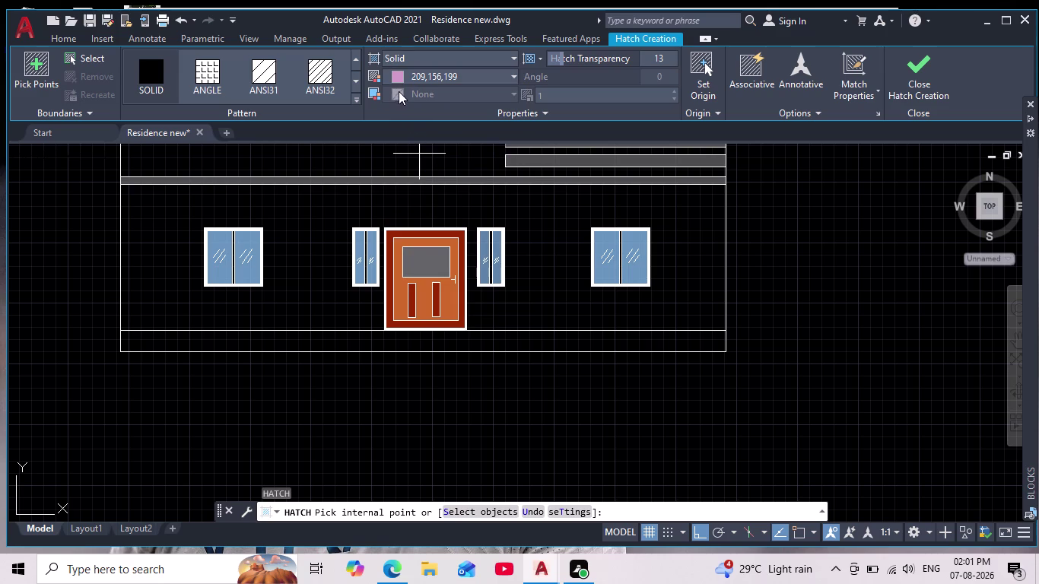
click(398, 92)
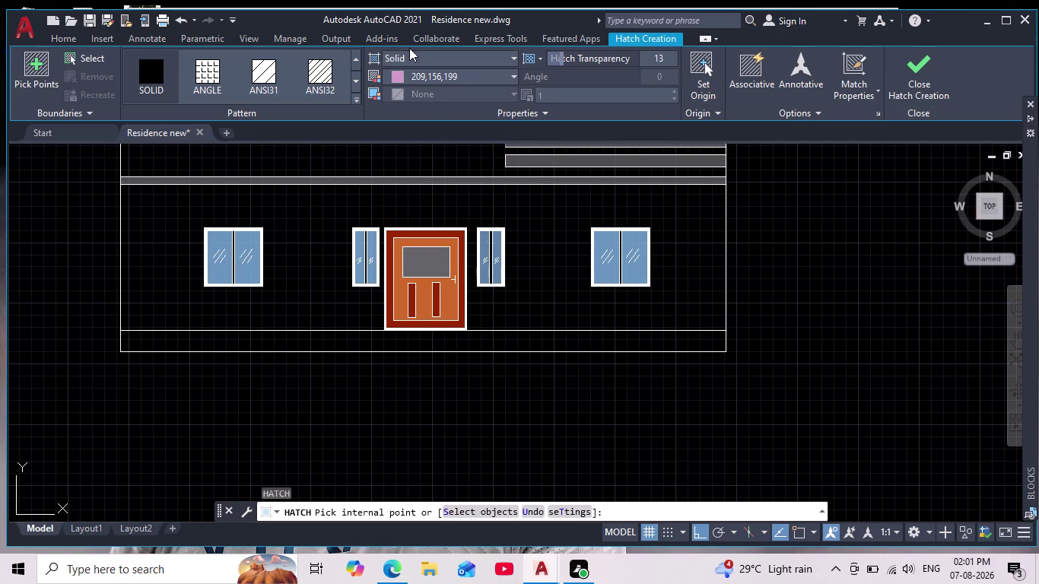
click(409, 55)
click(416, 94)
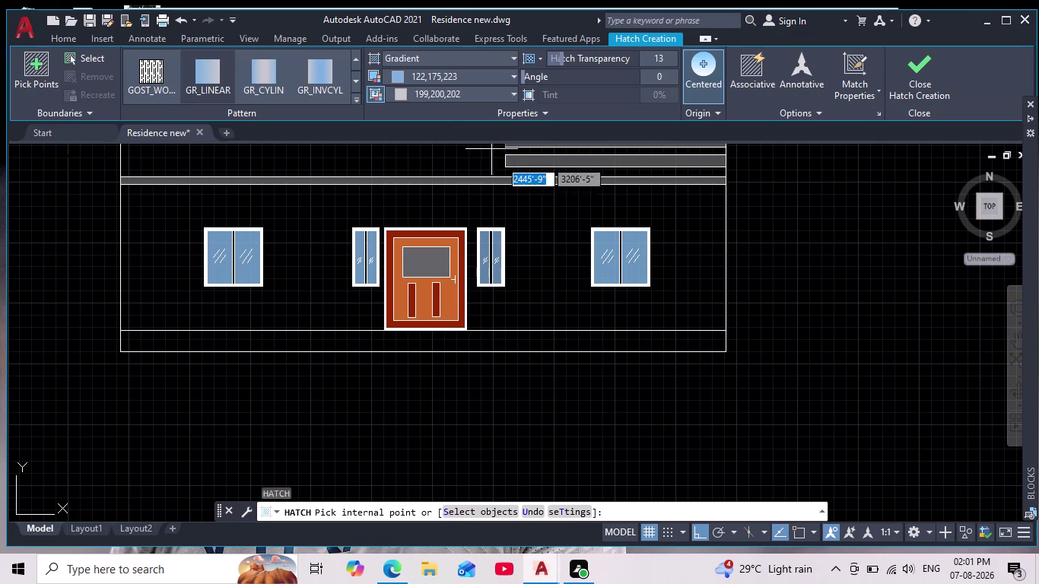
Pick the main wall and top fascia for the gradient, then end the hatch.
scroll(down, 3)
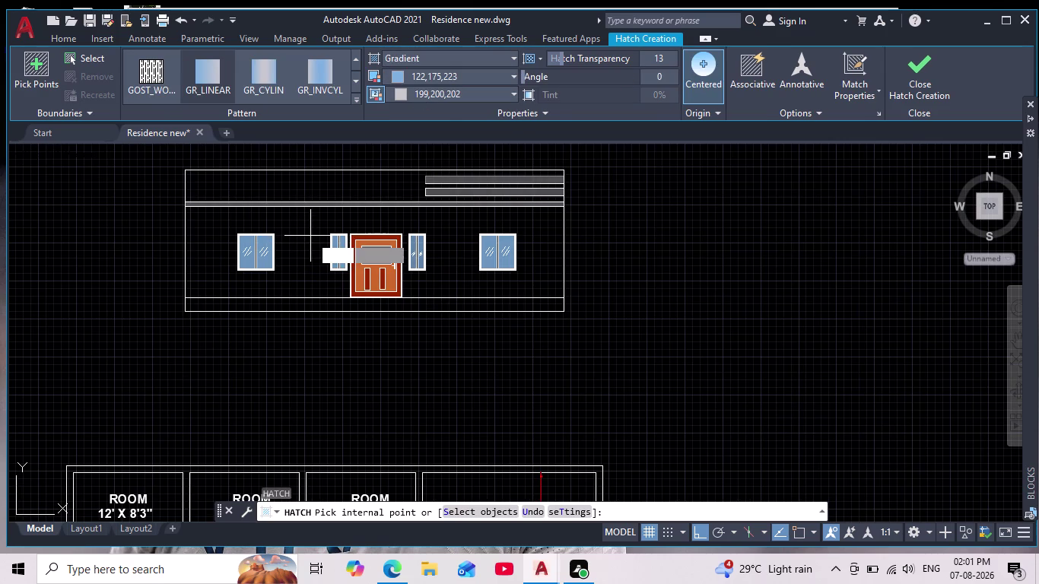
click(311, 222)
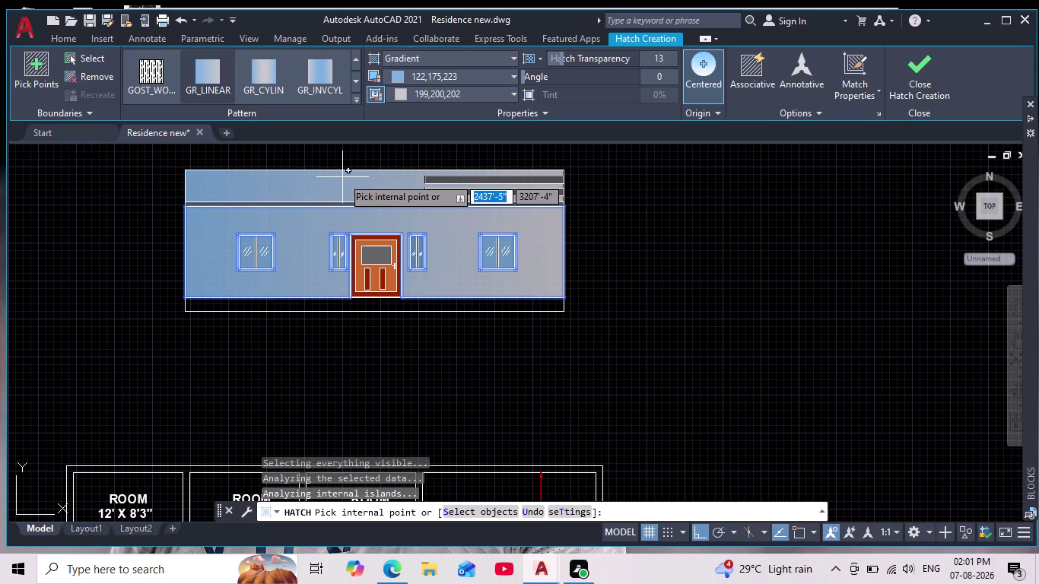
click(342, 177)
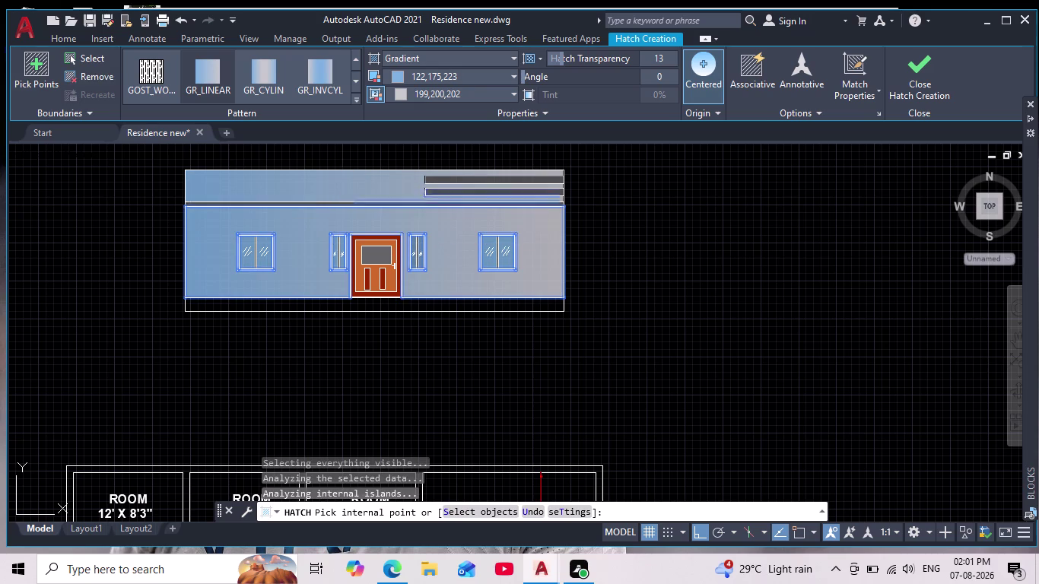
middle_drag(484, 359, 512, 342)
scroll(down, 3)
scroll(up, 3)
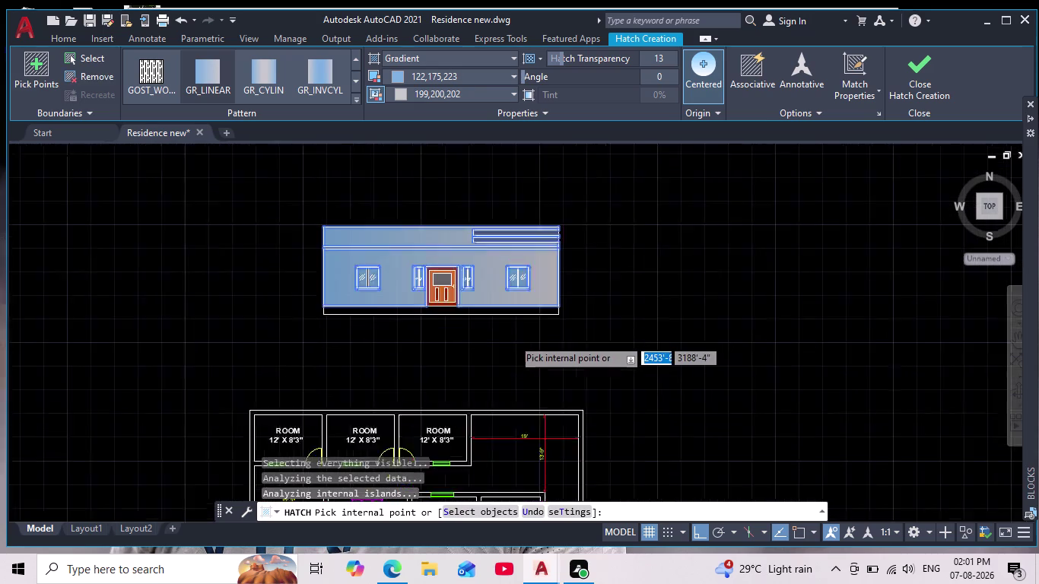
scroll(up, 3)
key(Escape)
scroll(down, 3)
middle_drag(507, 333, 507, 265)
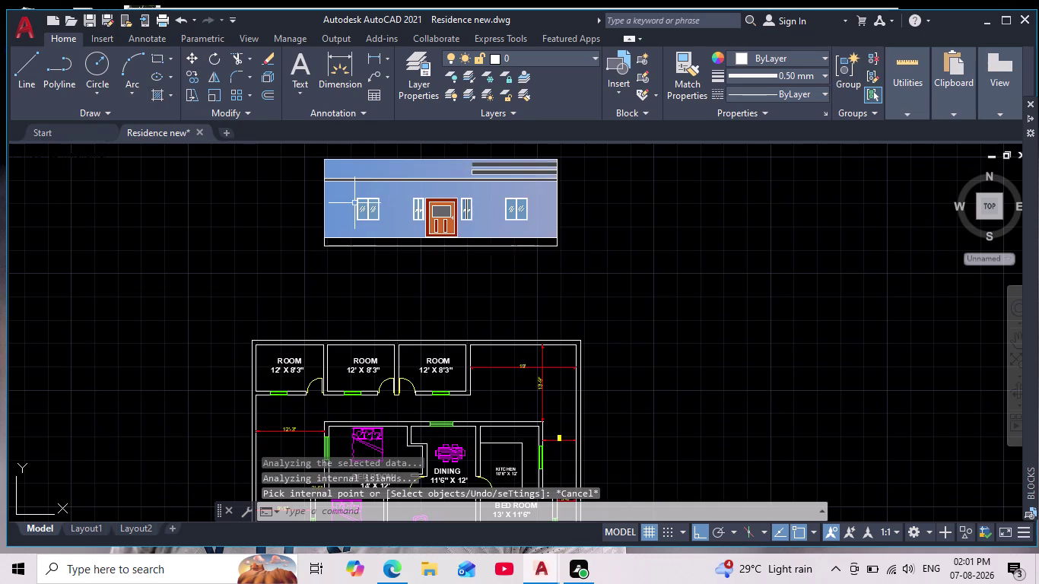
Start a construction line with XL and pick a point it passes through.
text(xl)
key(Return)
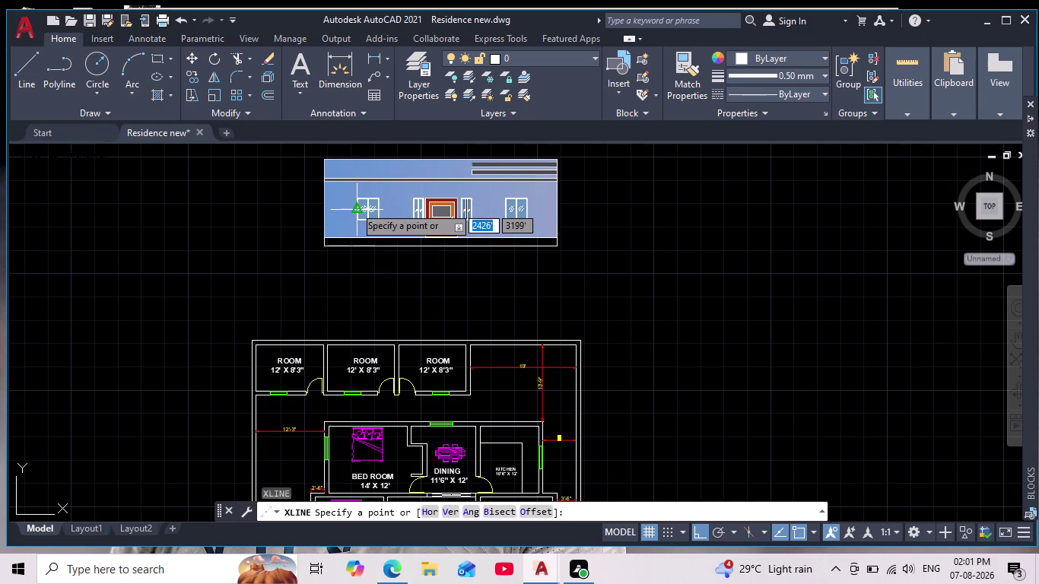
click(452, 514)
middle_drag(650, 355, 658, 314)
scroll(down, 3)
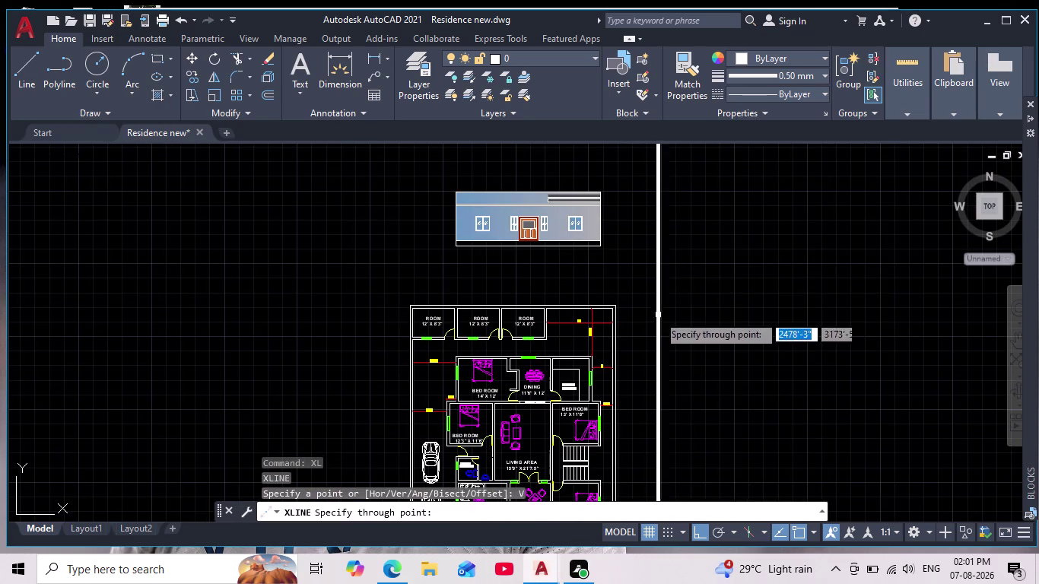
Set the current lineweight to ByLayer and cancel the construction line.
click(823, 75)
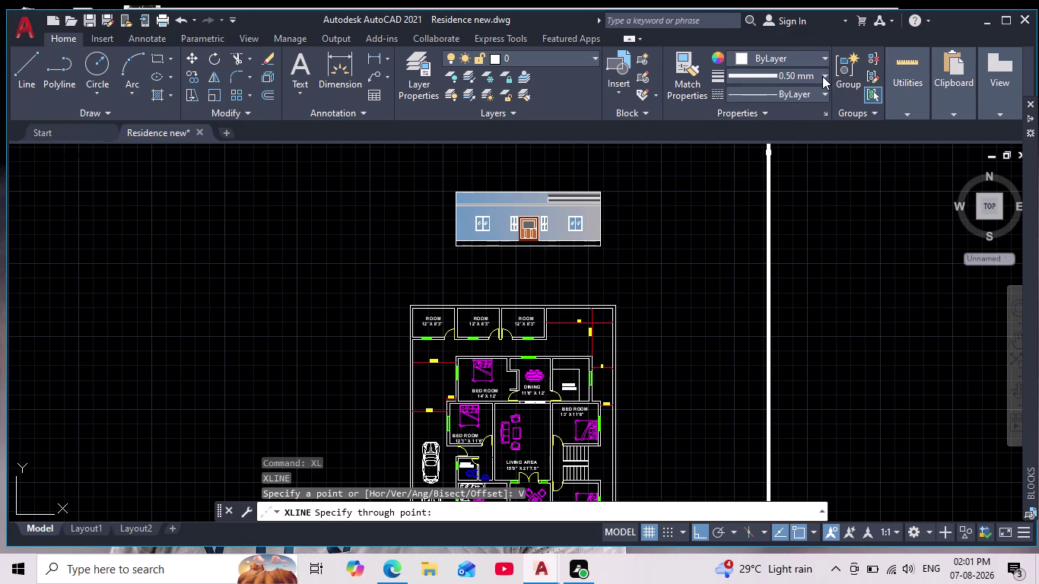
scroll(up, 3)
scroll(up, 3)
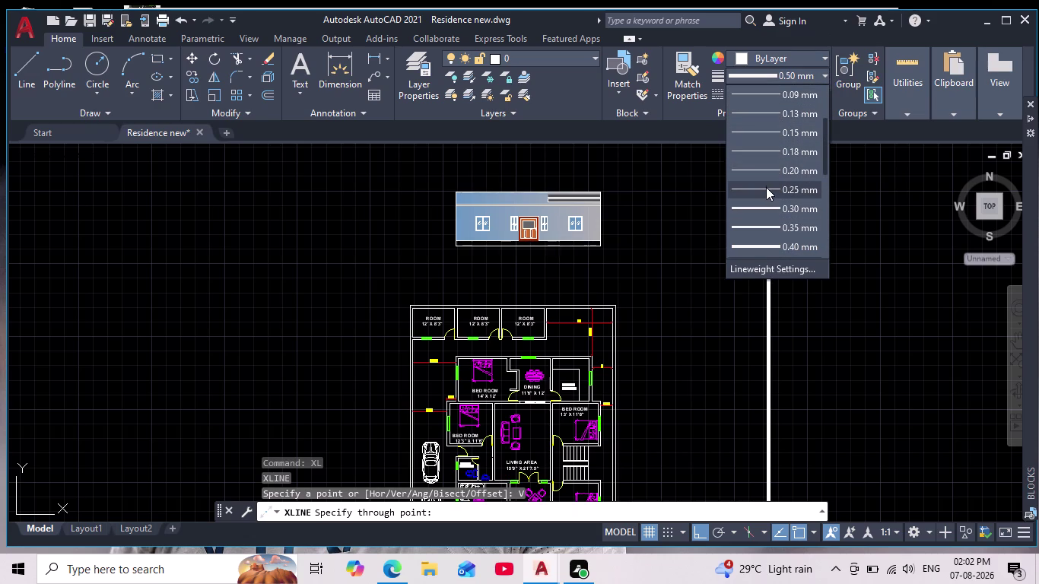
click(823, 79)
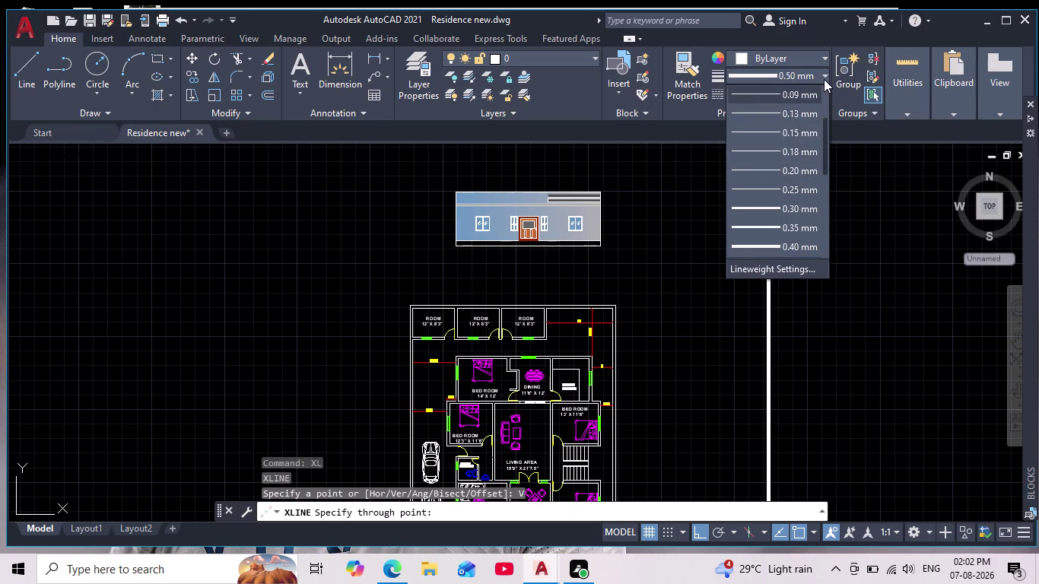
click(824, 74)
scroll(up, 3)
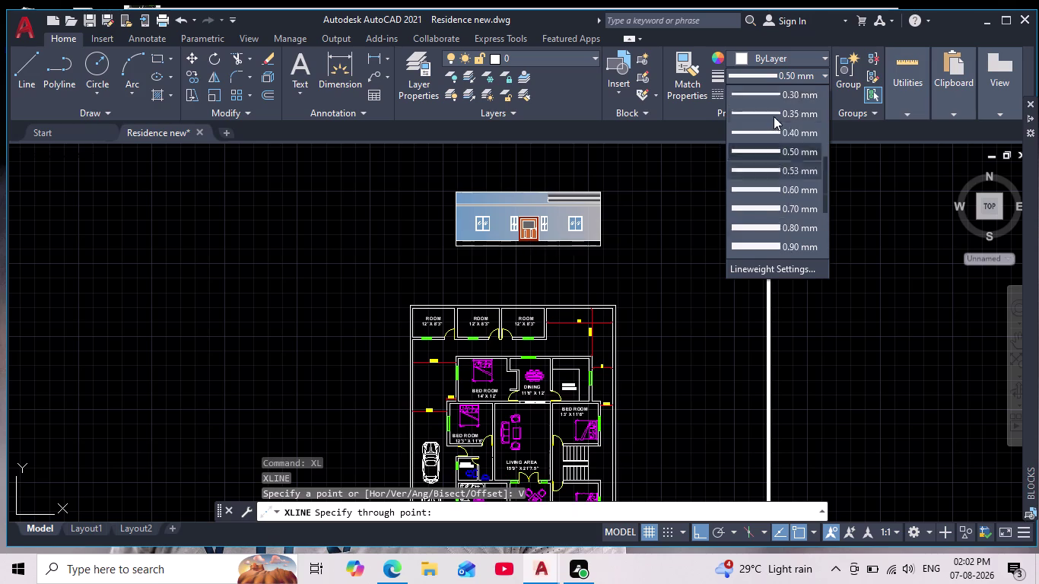
scroll(up, 3)
click(784, 97)
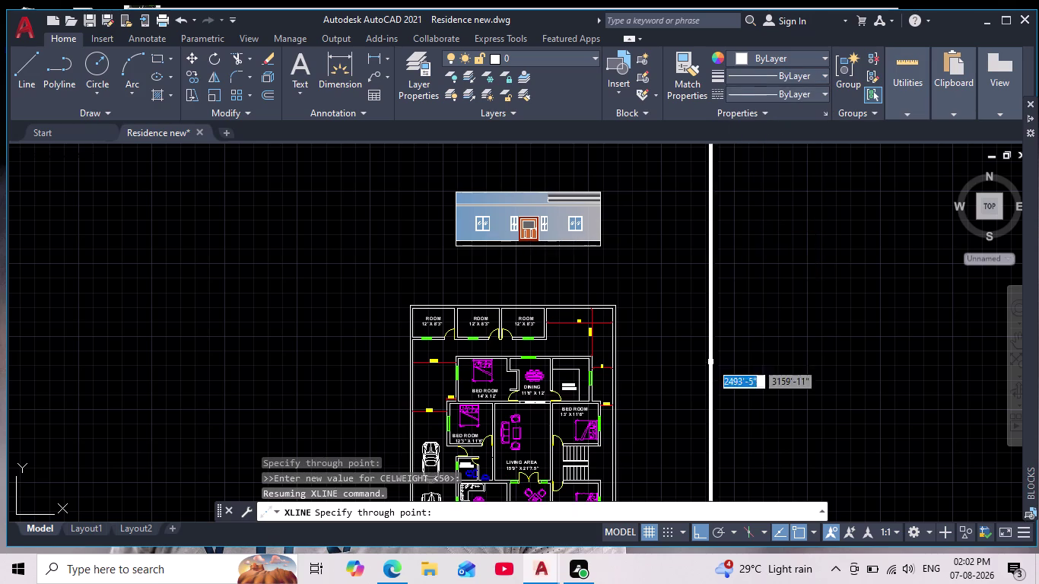
key(Escape)
key(Escape)
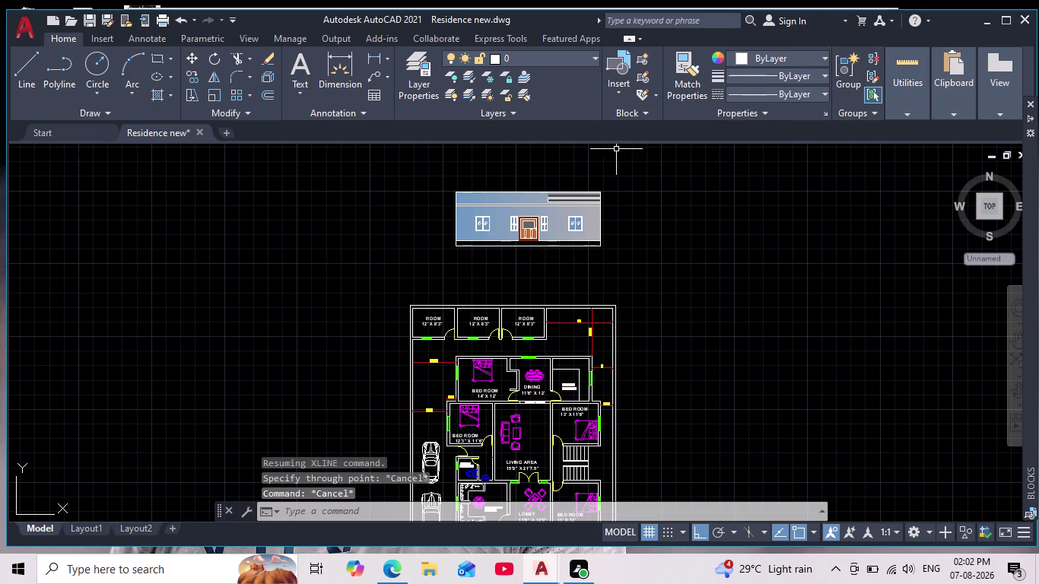
text(xl)
key(Return)
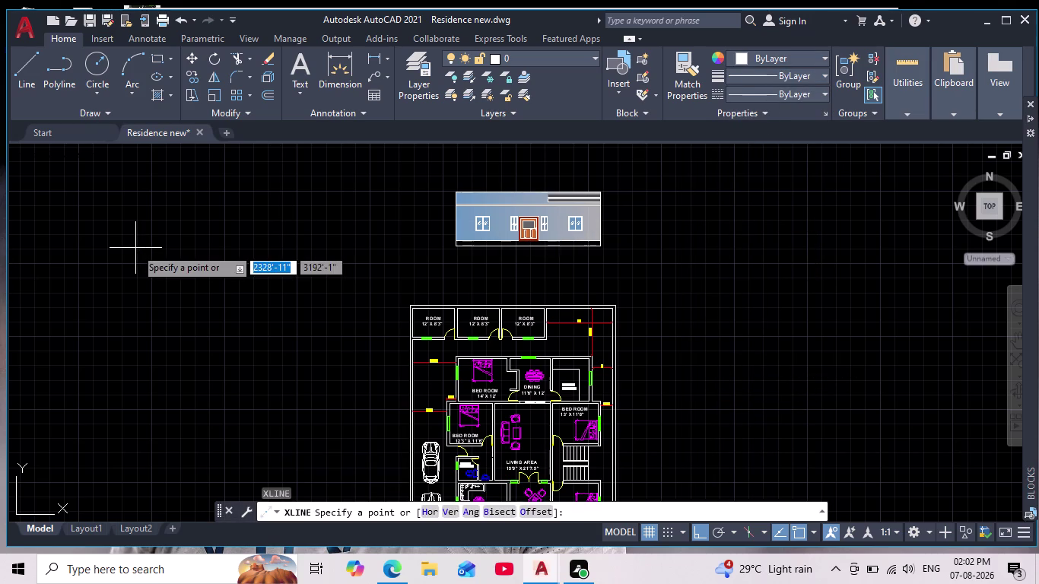
scroll(down, 3)
middle_drag(263, 256, 303, 223)
scroll(up, 3)
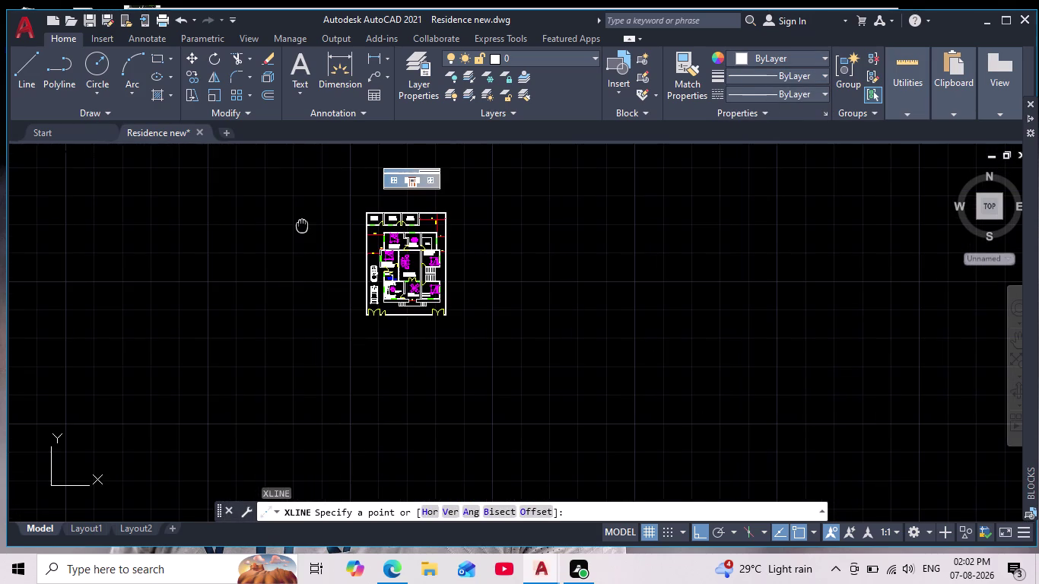
click(451, 509)
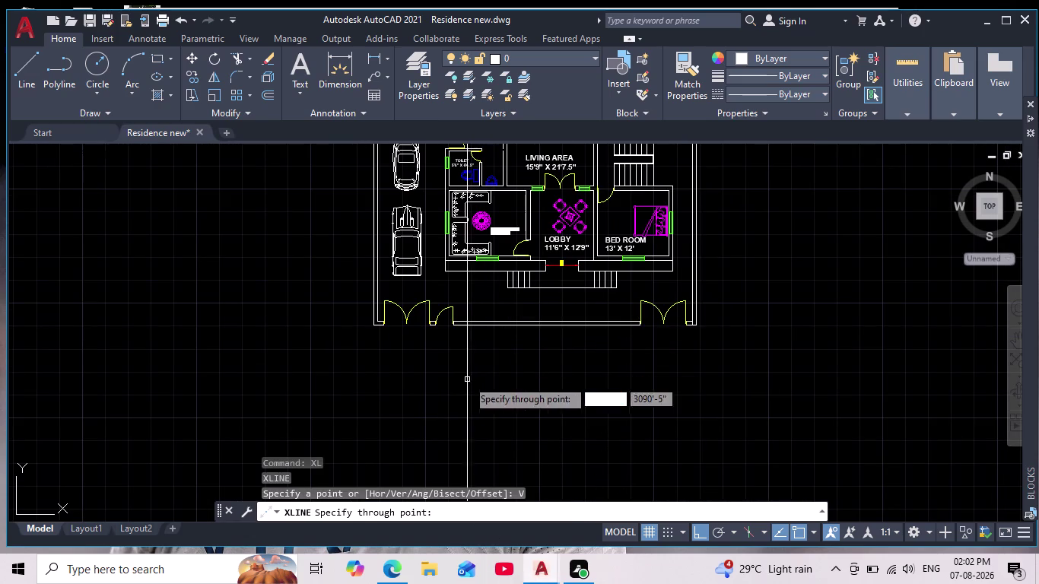
middle_drag(467, 381, 447, 493)
scroll(down, 3)
scroll(down, 3)
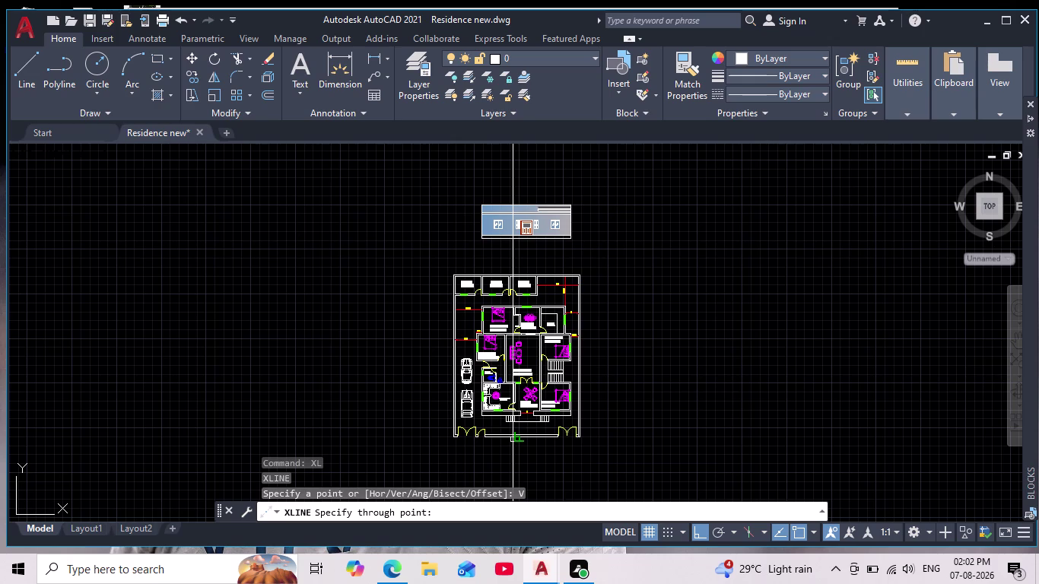
scroll(up, 3)
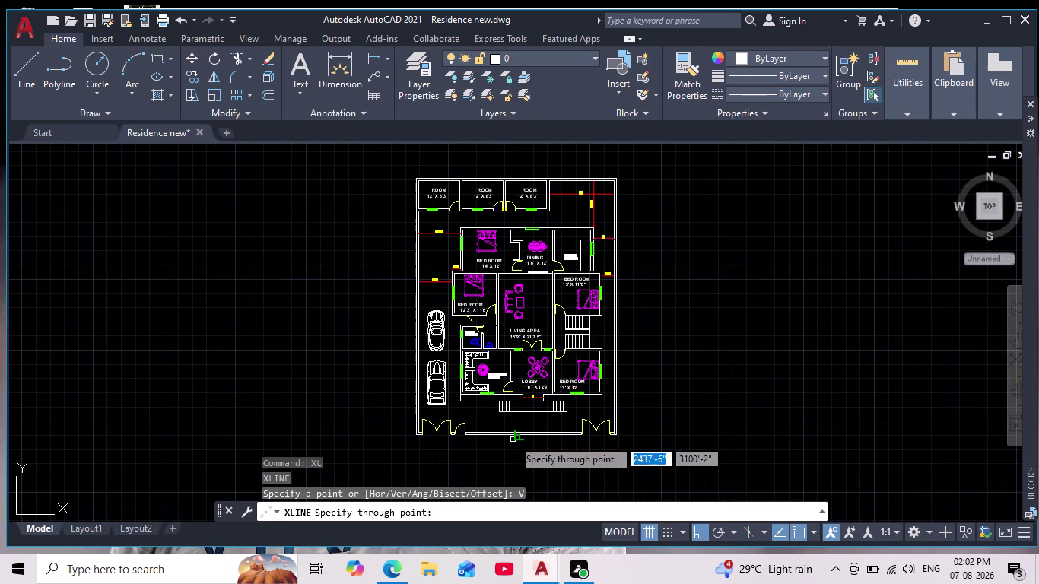
middle_drag(508, 451, 496, 479)
scroll(down, 3)
scroll(up, 3)
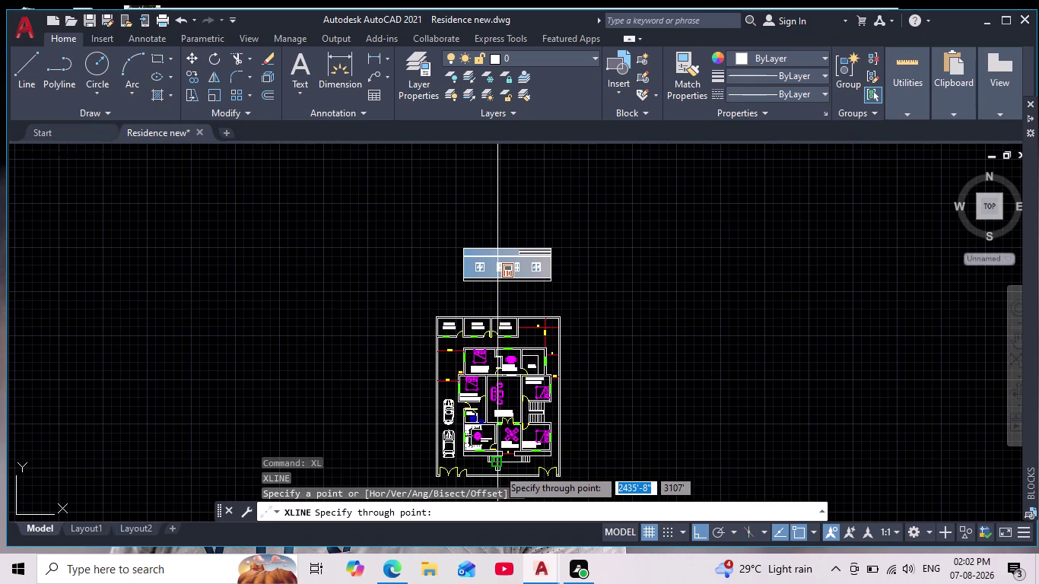
scroll(up, 3)
middle_drag(495, 292, 486, 179)
middle_drag(509, 414, 508, 251)
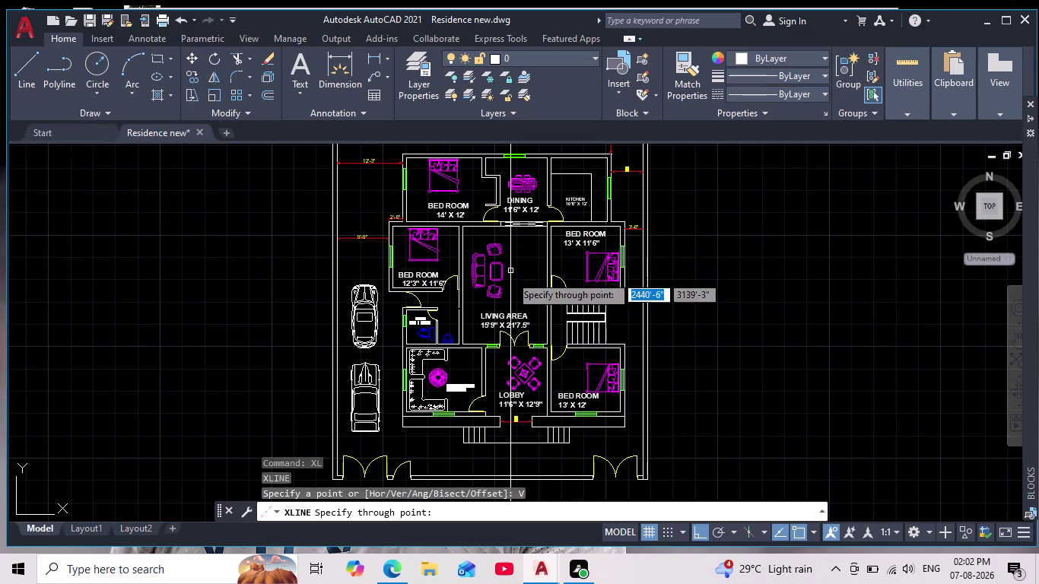
scroll(down, 3)
scroll(up, 3)
middle_drag(572, 368, 571, 405)
click(715, 341)
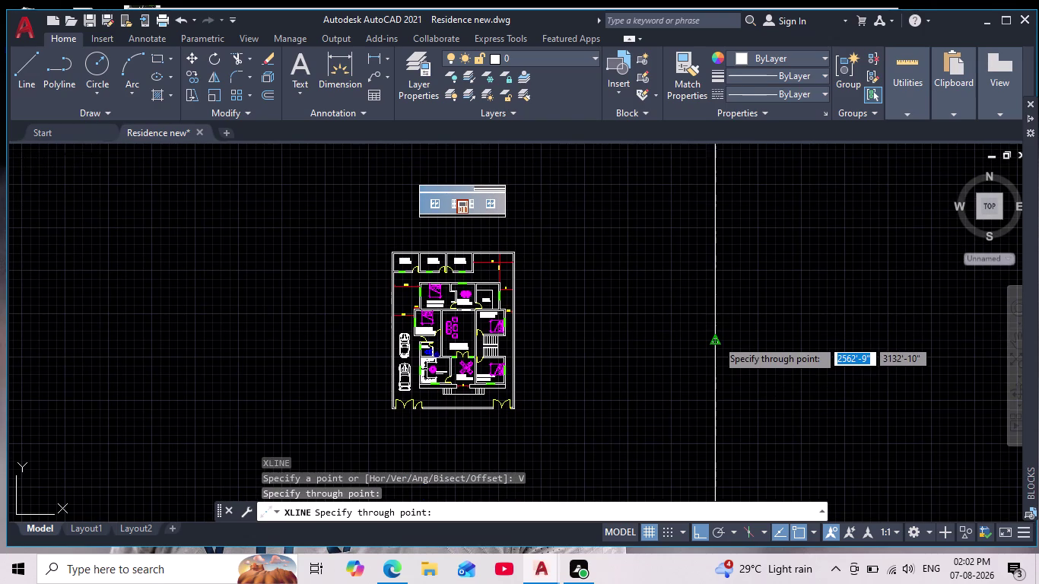
key(Escape)
click(730, 293)
click(686, 324)
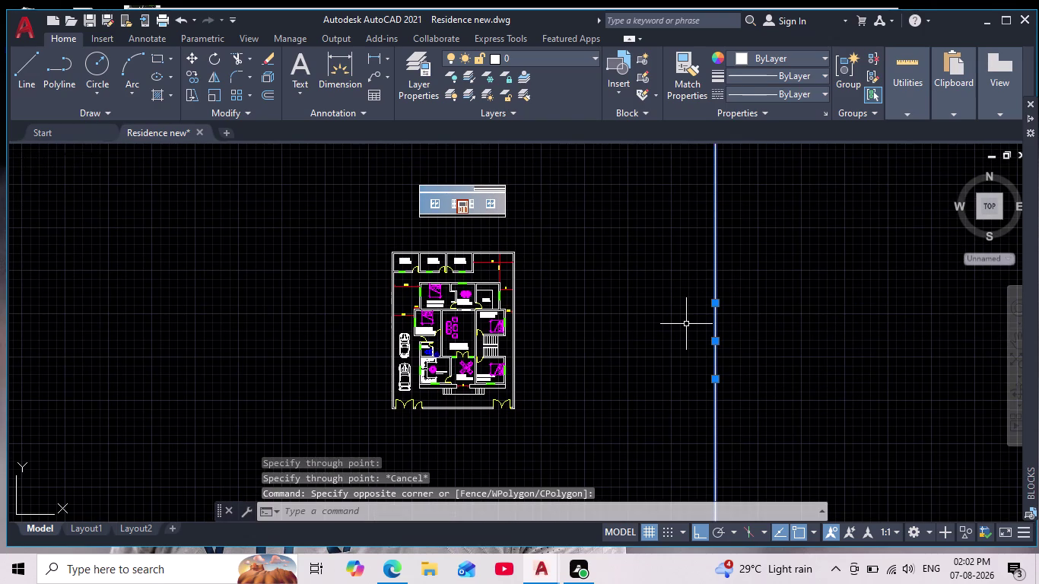
key(Delete)
click(737, 60)
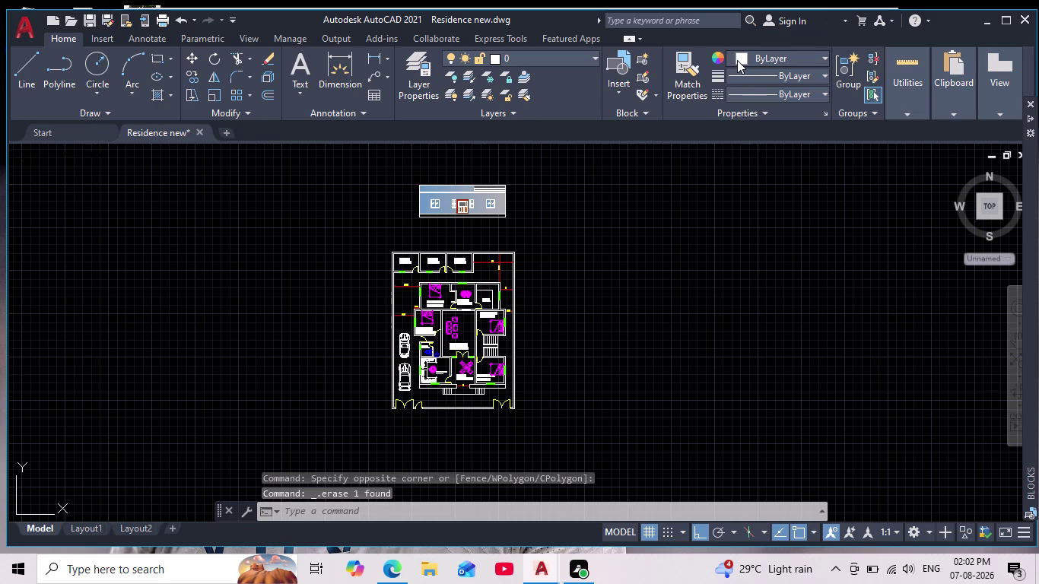
Set the current object colour to true black 0,0,0 and start a vertical XLINE.
click(738, 121)
text(xl)
key(Return)
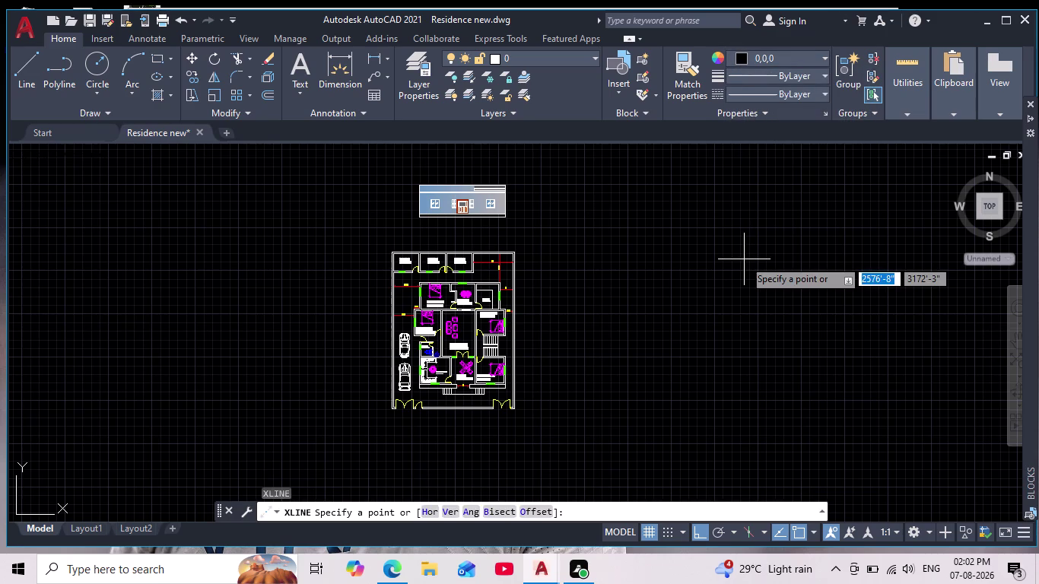
click(452, 513)
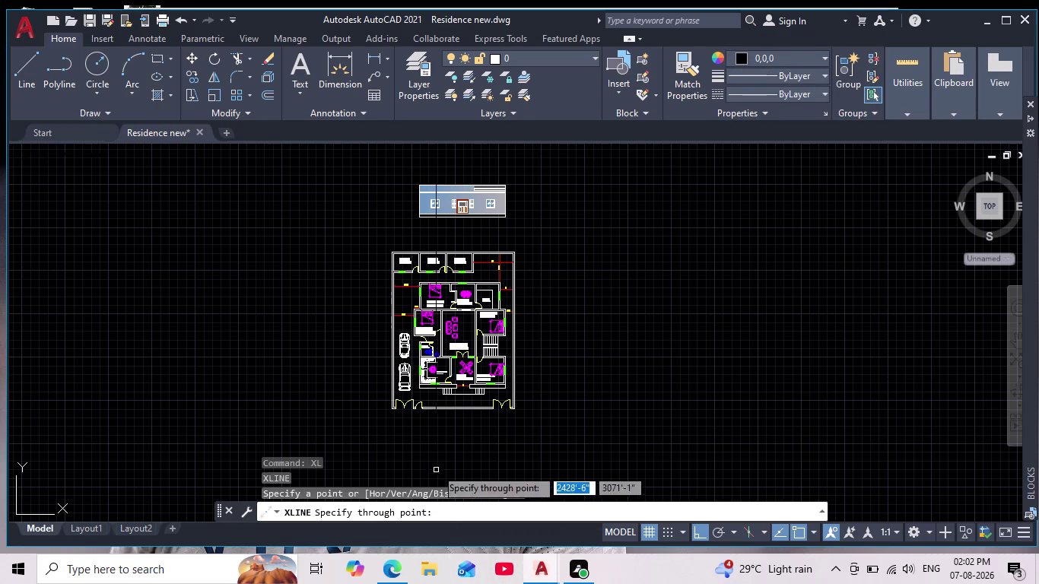
Pick vertical construction line points at the wall corner and window end, then cancel.
scroll(up, 3)
scroll(down, 3)
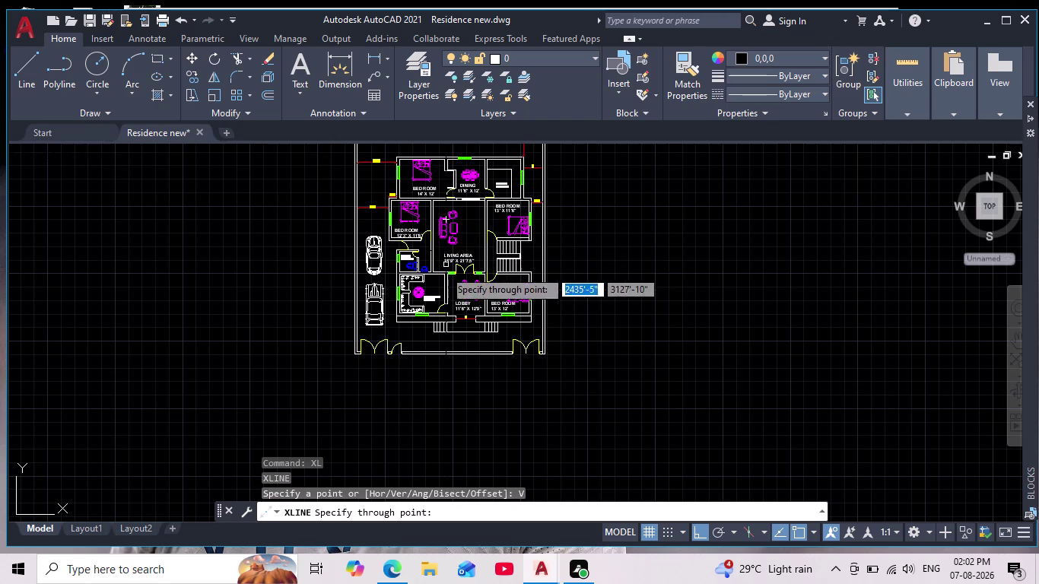
scroll(up, 3)
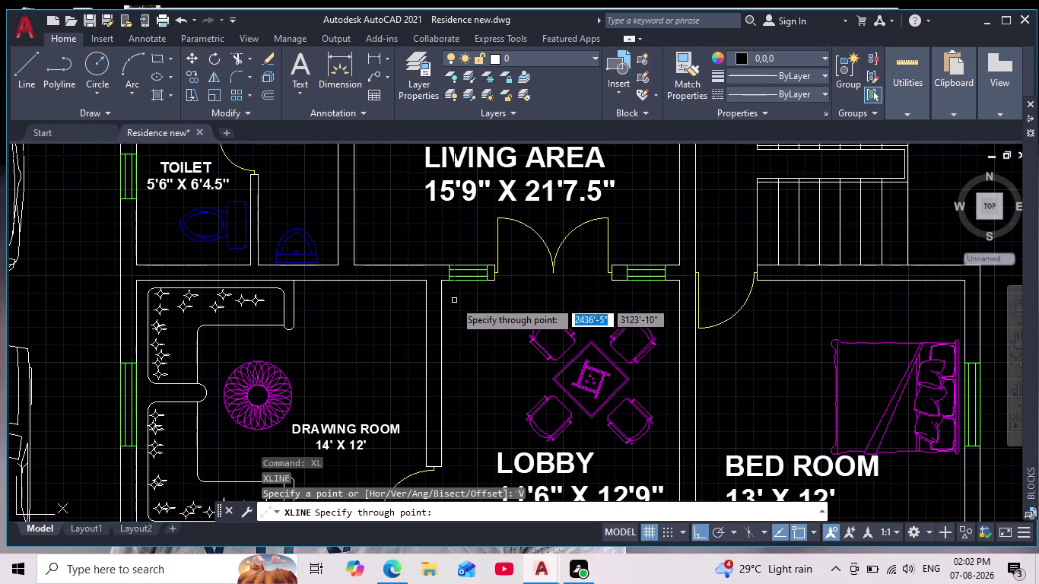
scroll(up, 3)
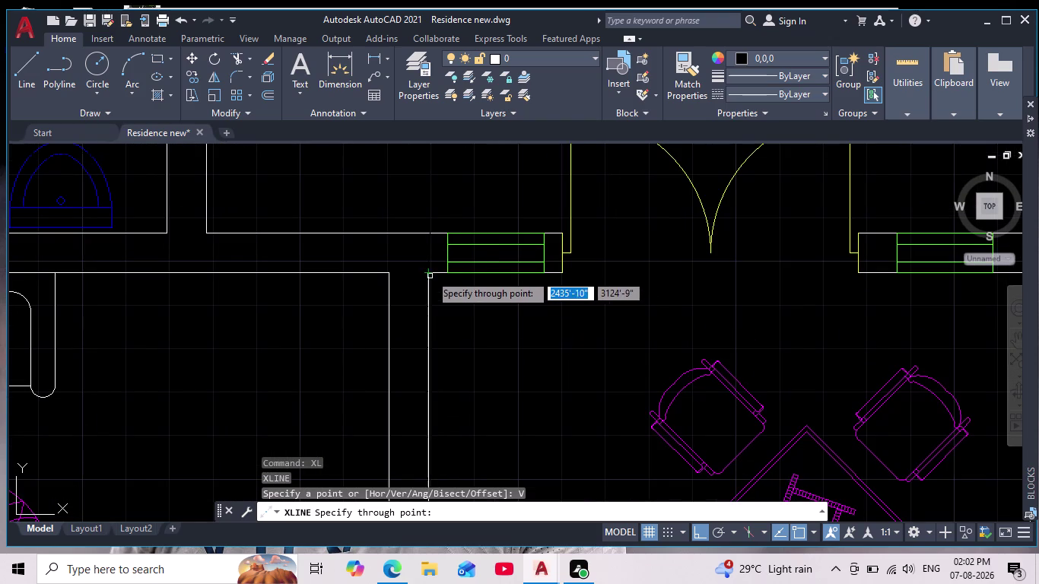
click(430, 273)
scroll(down, 3)
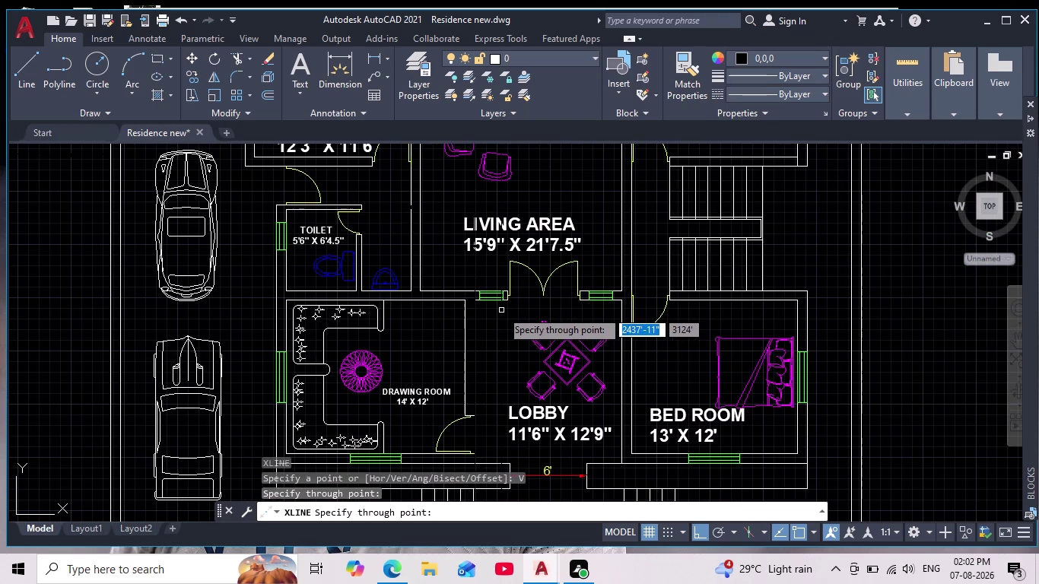
middle_drag(501, 310, 437, 312)
scroll(up, 3)
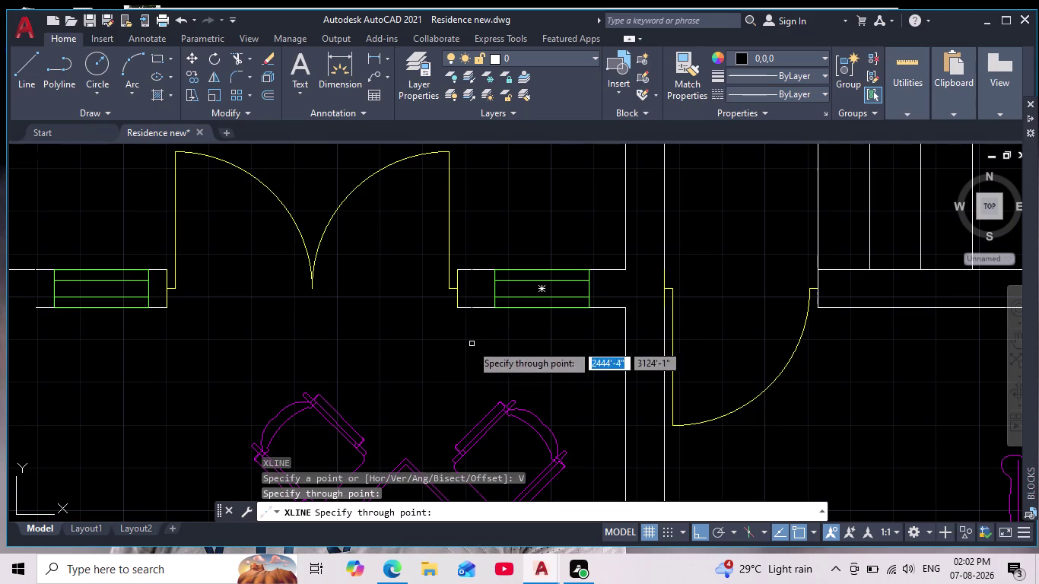
scroll(down, 3)
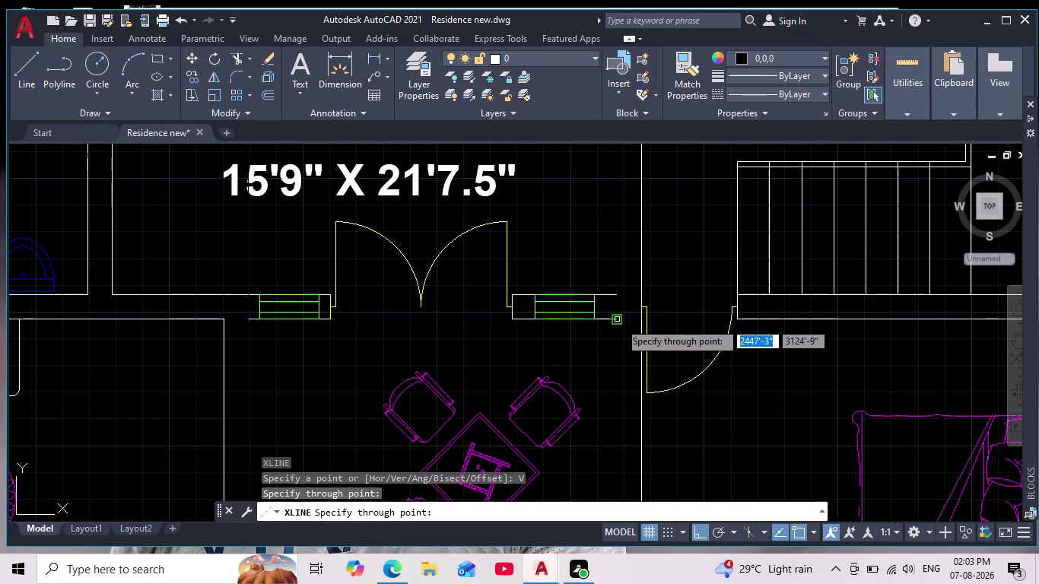
click(618, 322)
scroll(down, 3)
scroll(down, 3)
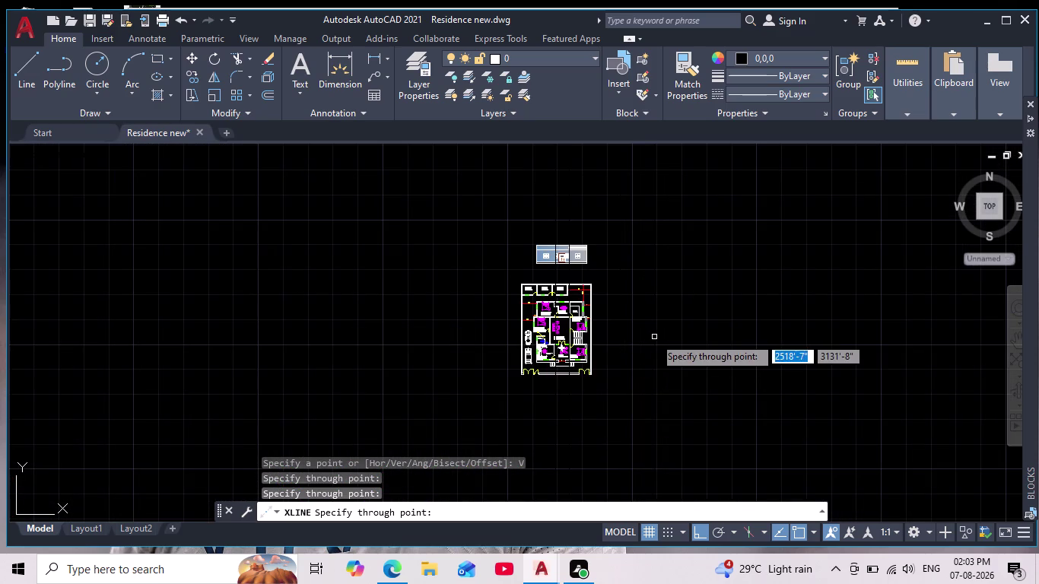
middle_drag(653, 339, 609, 377)
scroll(up, 3)
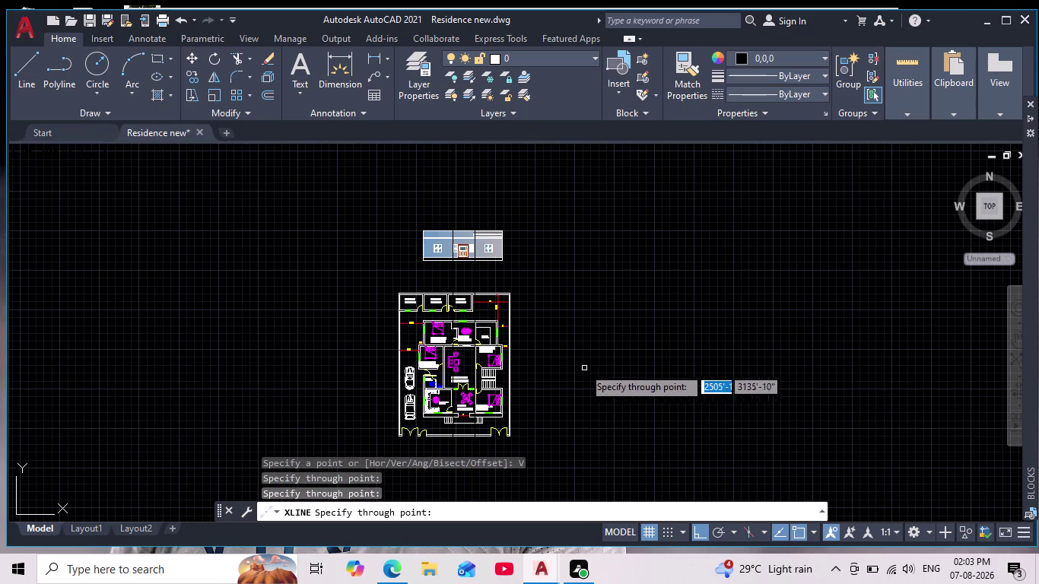
key(Escape)
Clear a stray selection and start the Trim command.
scroll(up, 3)
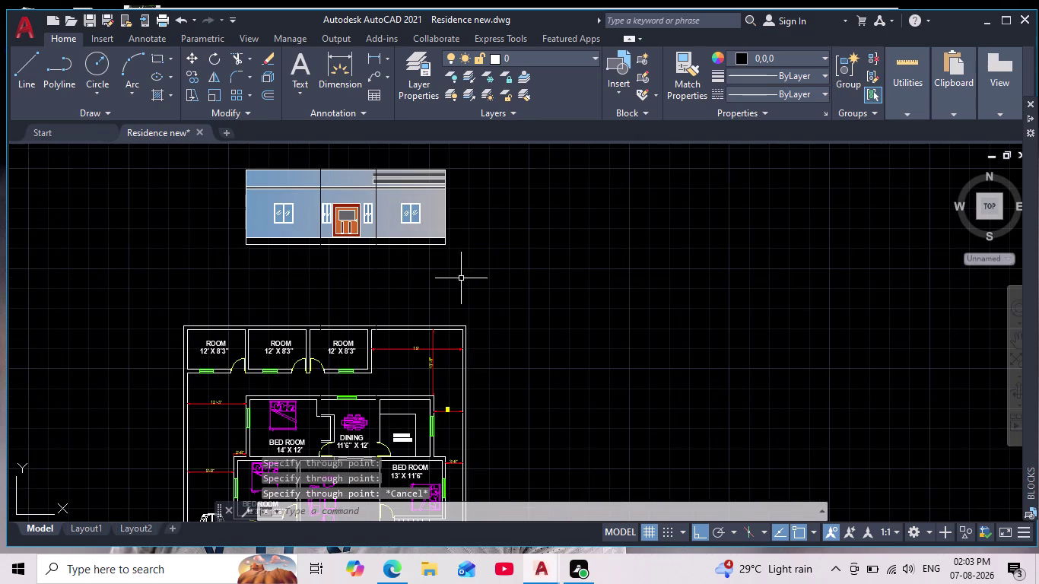
drag(458, 277, 447, 276)
key(Escape)
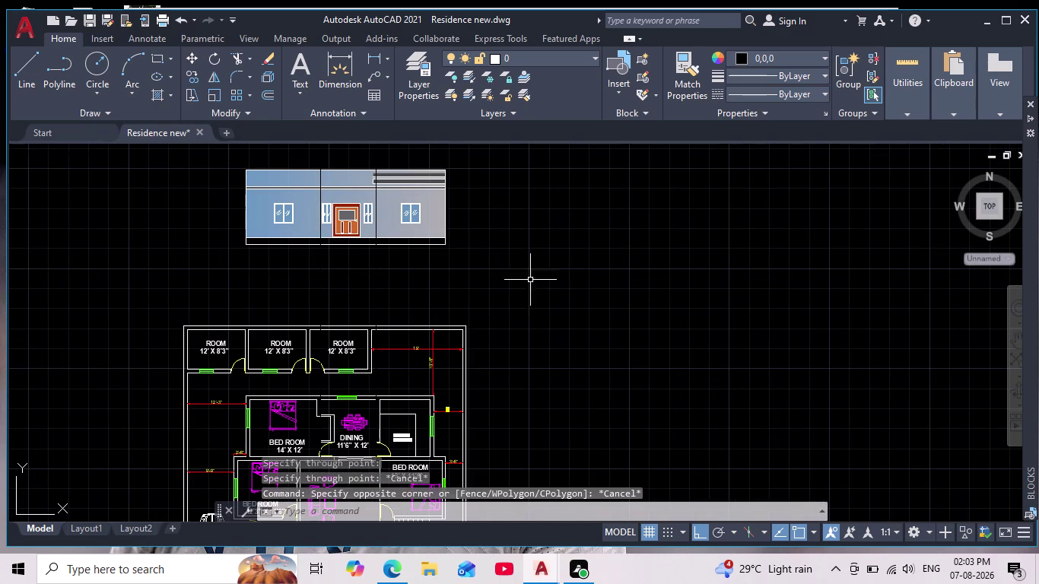
click(233, 57)
Attempt fence trims across the lines above the elevation.
middle_drag(278, 297, 281, 330)
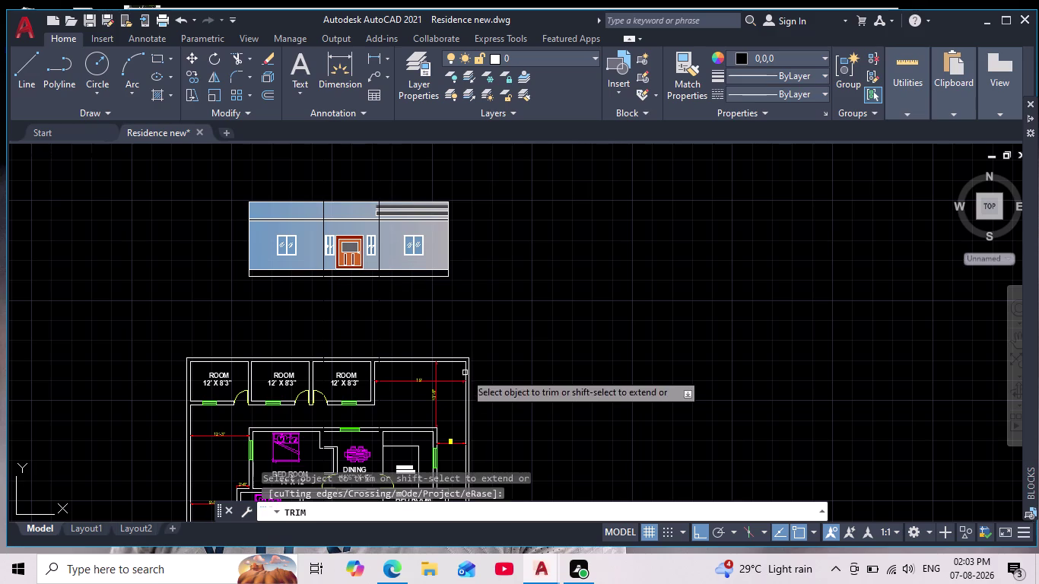
drag(266, 178, 441, 179)
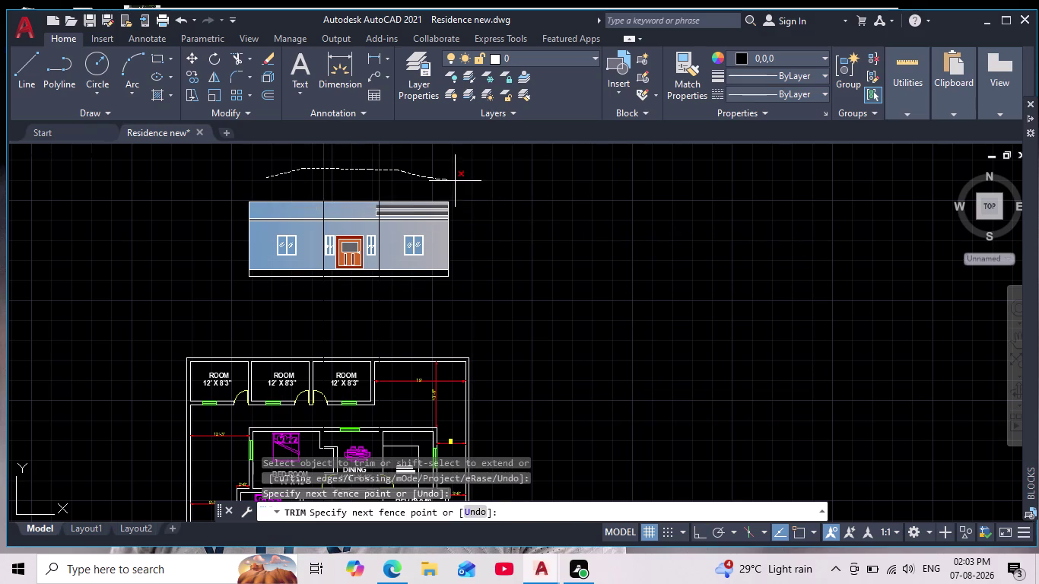
drag(441, 179, 544, 195)
middle_drag(618, 222, 622, 187)
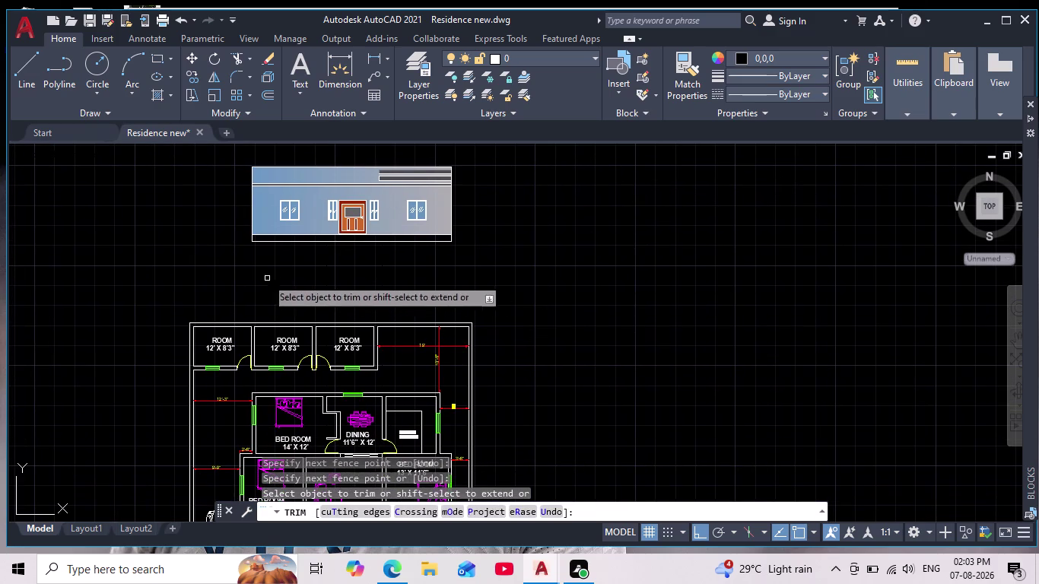
drag(255, 279, 520, 290)
scroll(down, 3)
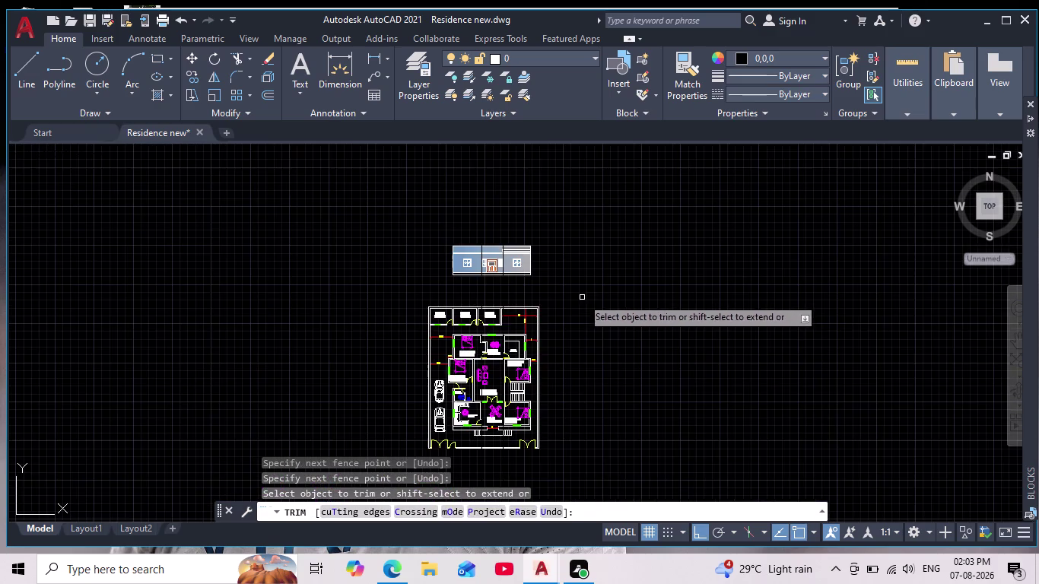
middle_drag(584, 302, 581, 201)
Exit TRIM and select the two long vertical construction lines with a crossing window.
key(Escape)
drag(670, 405, 549, 405)
click(303, 424)
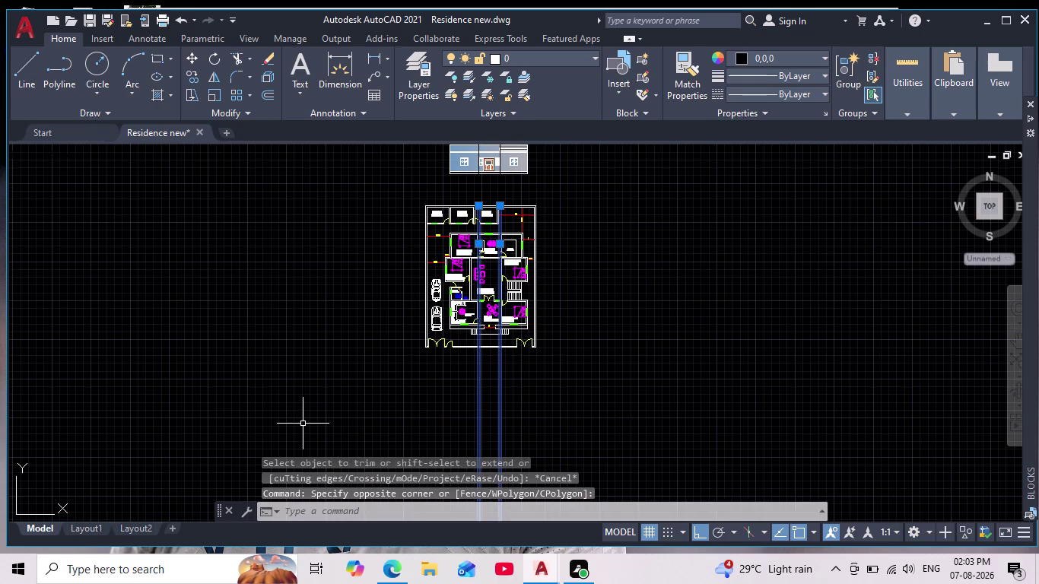
Erase the two construction lines and zoom in on the elevation's fascia.
key(Delete)
middle_drag(656, 308, 617, 411)
scroll(up, 3)
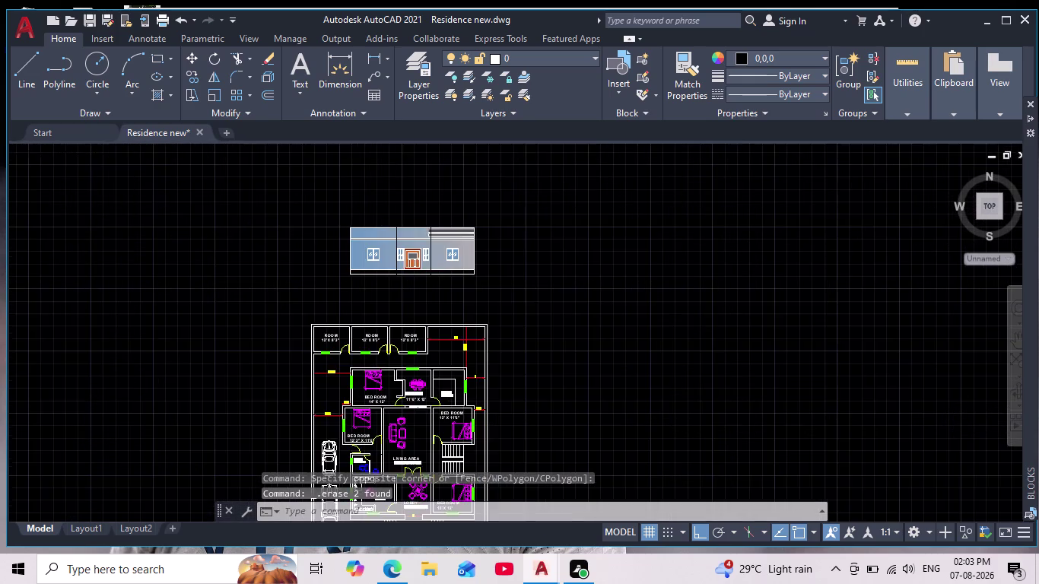
middle_drag(514, 291, 533, 352)
scroll(up, 3)
middle_drag(355, 175, 355, 176)
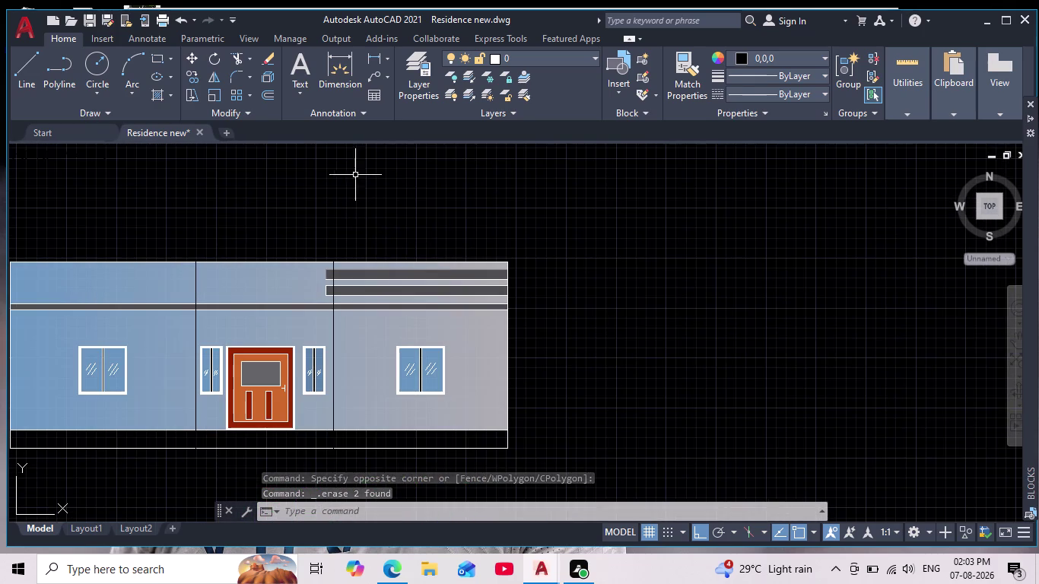
middle_drag(355, 176, 455, 142)
scroll(up, 3)
middle_drag(306, 207, 384, 134)
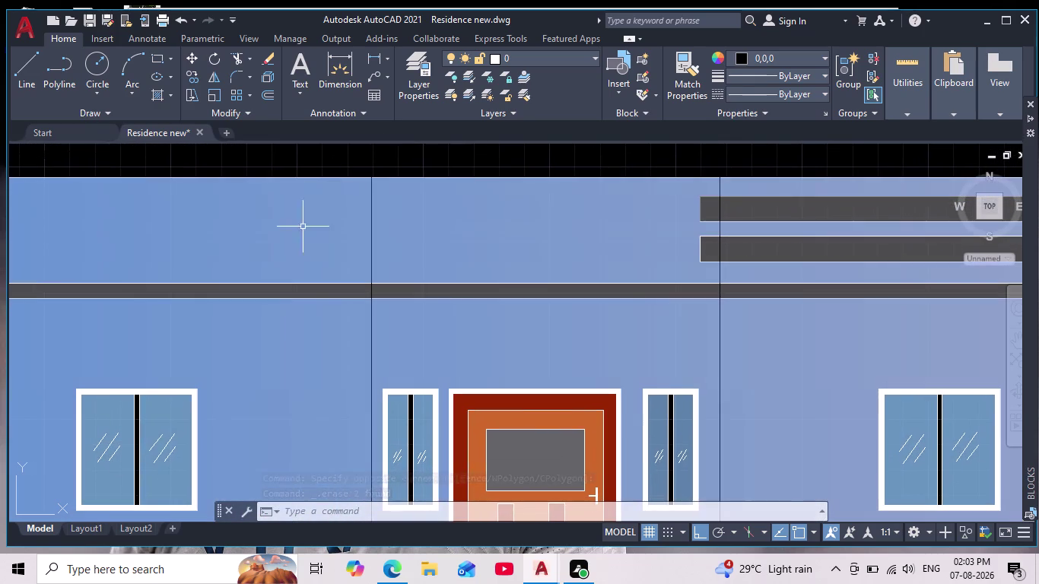
Delete the facade's gradient fill, restore it with undo, and start TRIM.
click(290, 248)
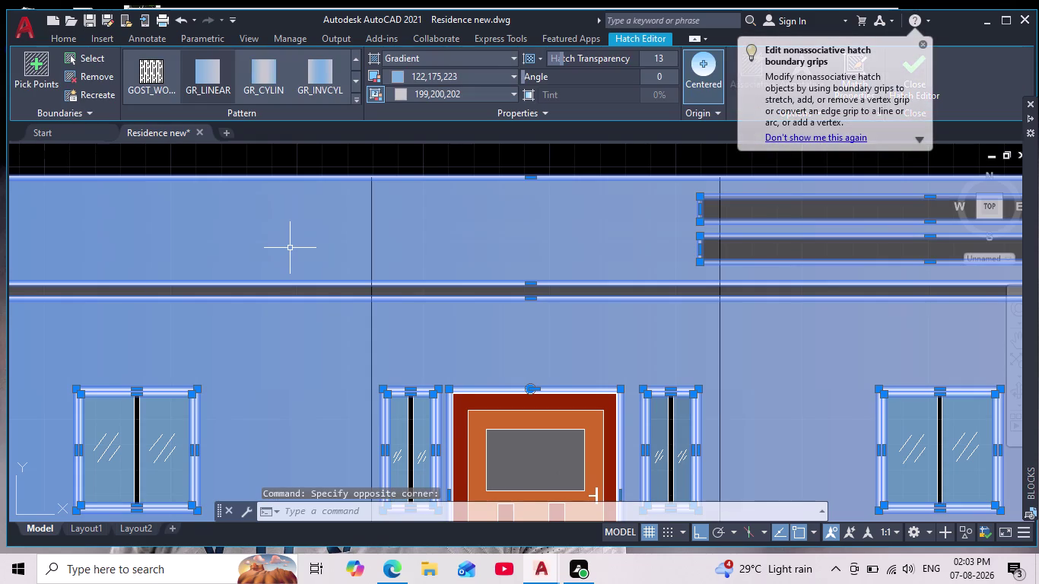
key(Delete)
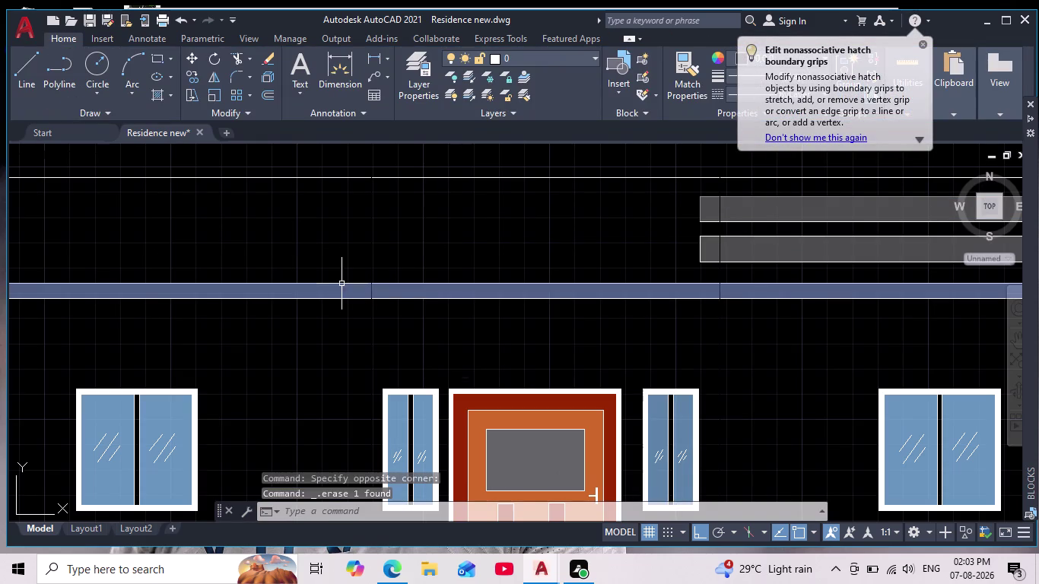
key(ctrl+z)
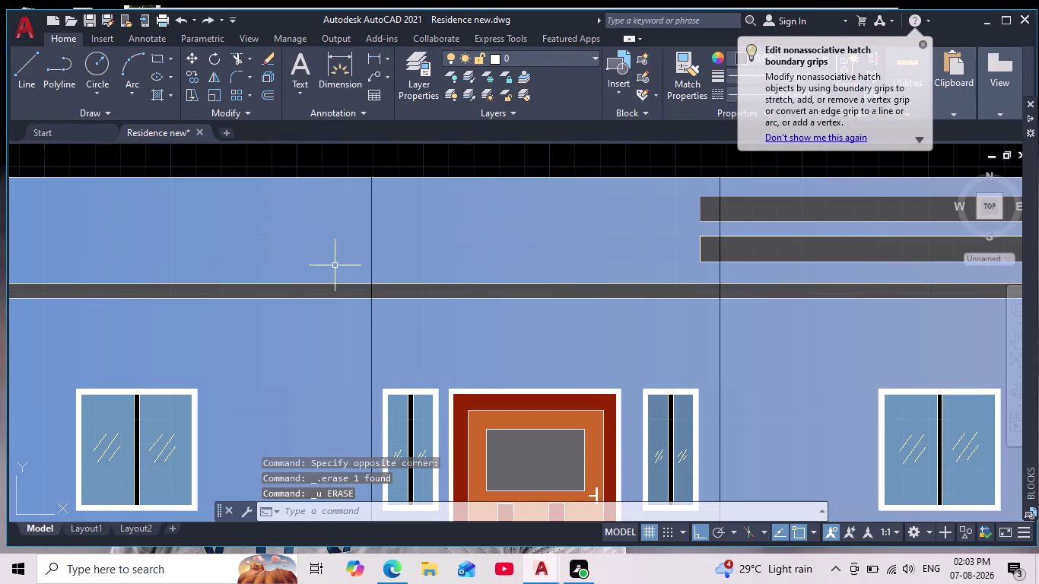
click(237, 58)
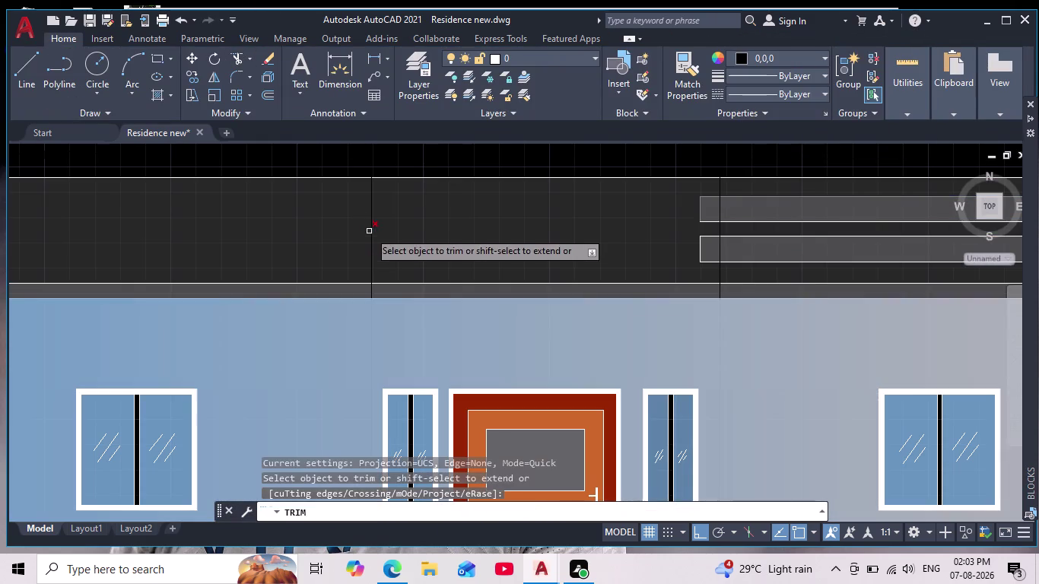
Trim the left and right divider pieces through the grey strips and fascia band, then exit.
click(372, 200)
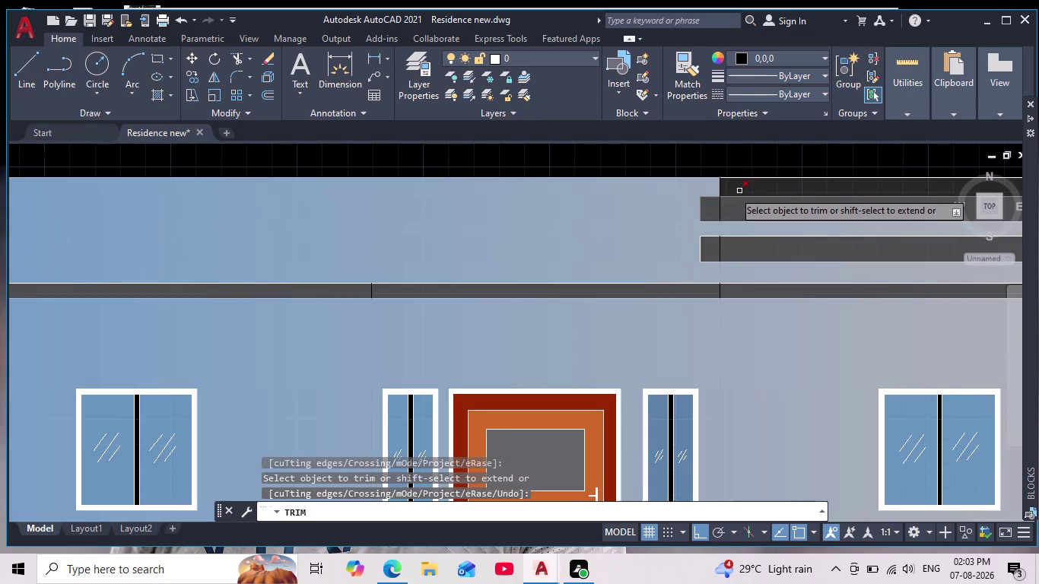
click(721, 189)
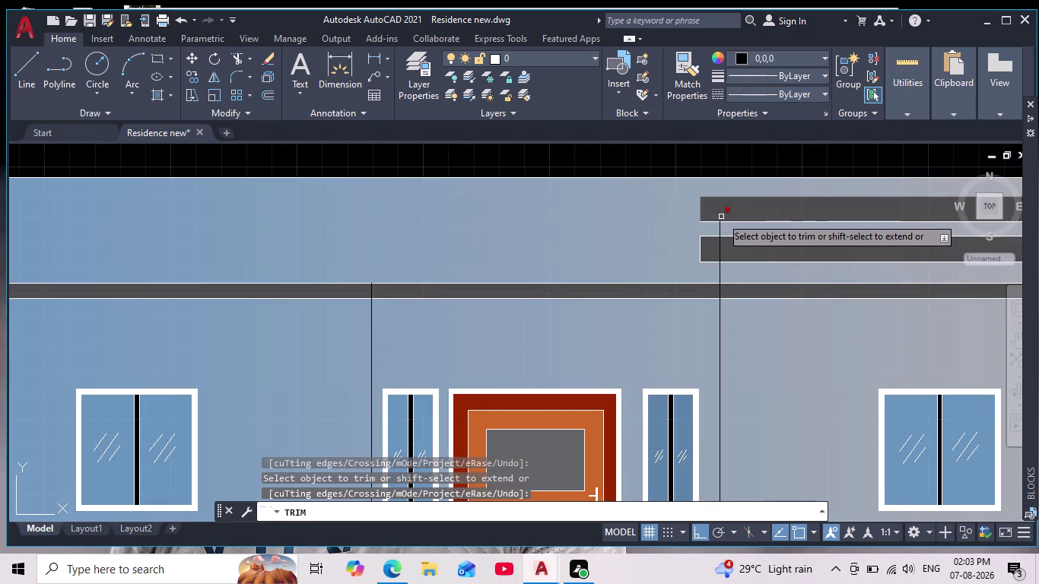
click(720, 216)
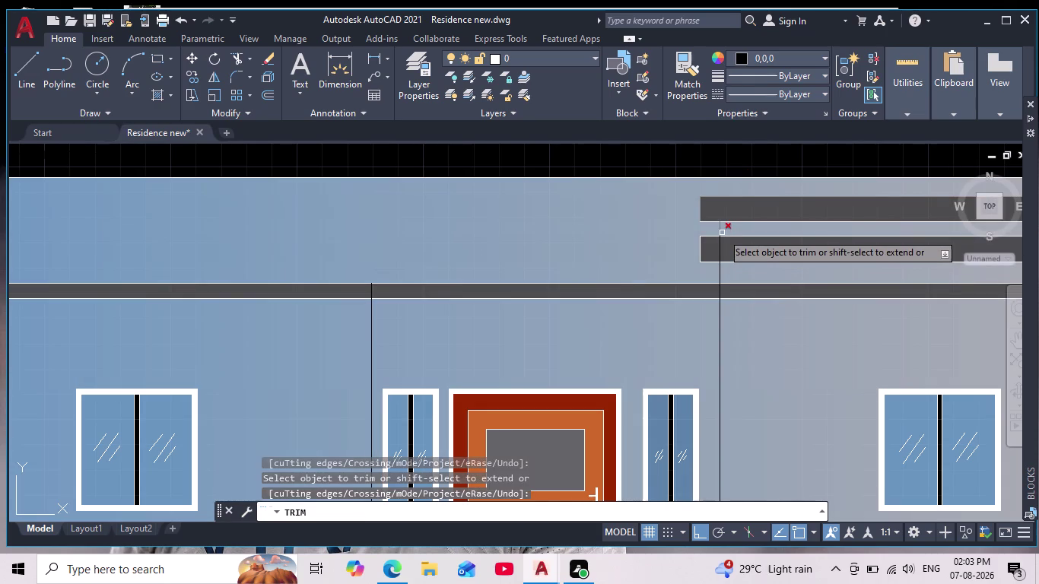
click(722, 232)
click(720, 248)
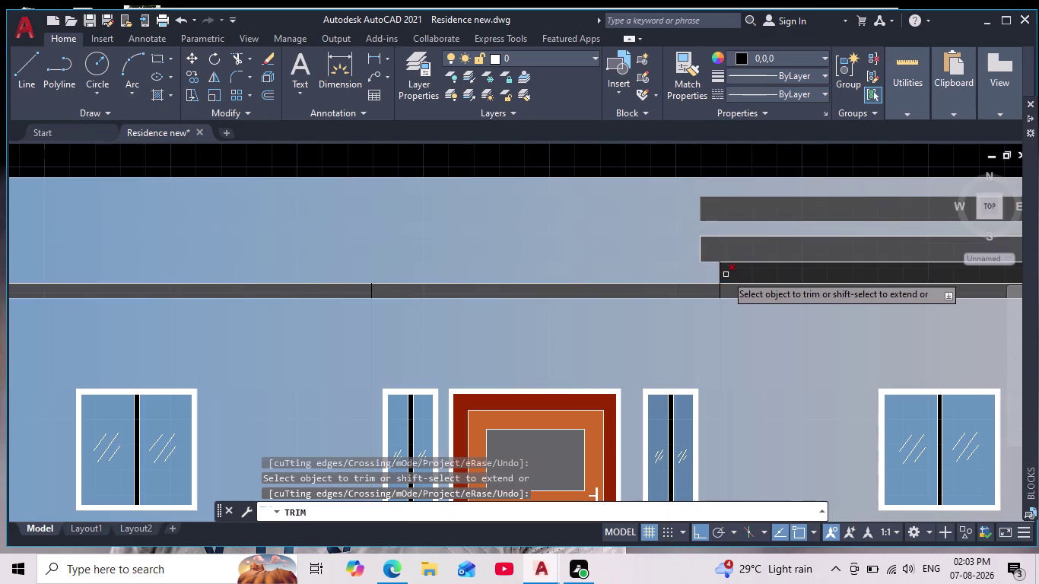
click(721, 273)
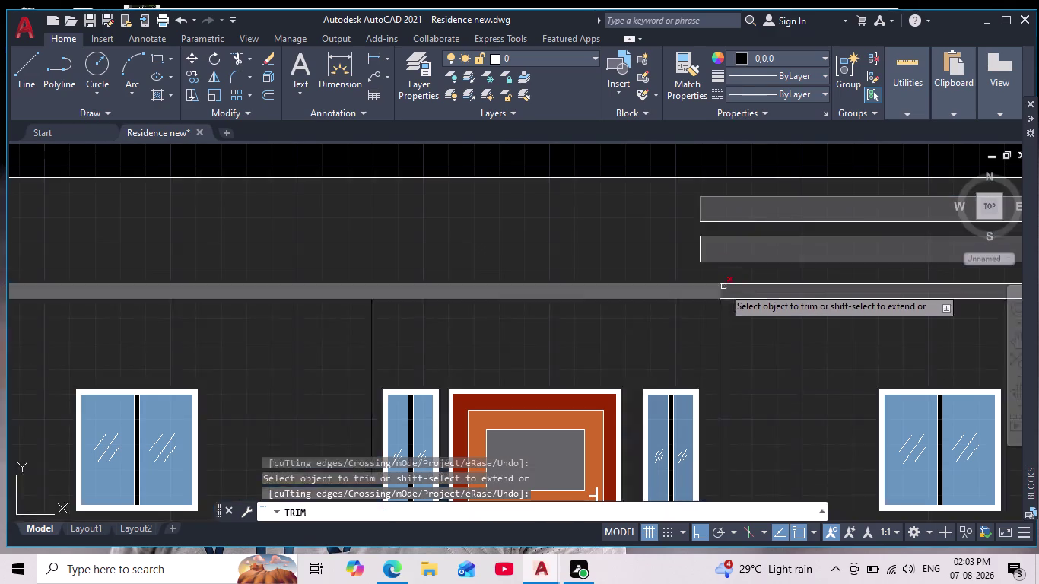
click(719, 296)
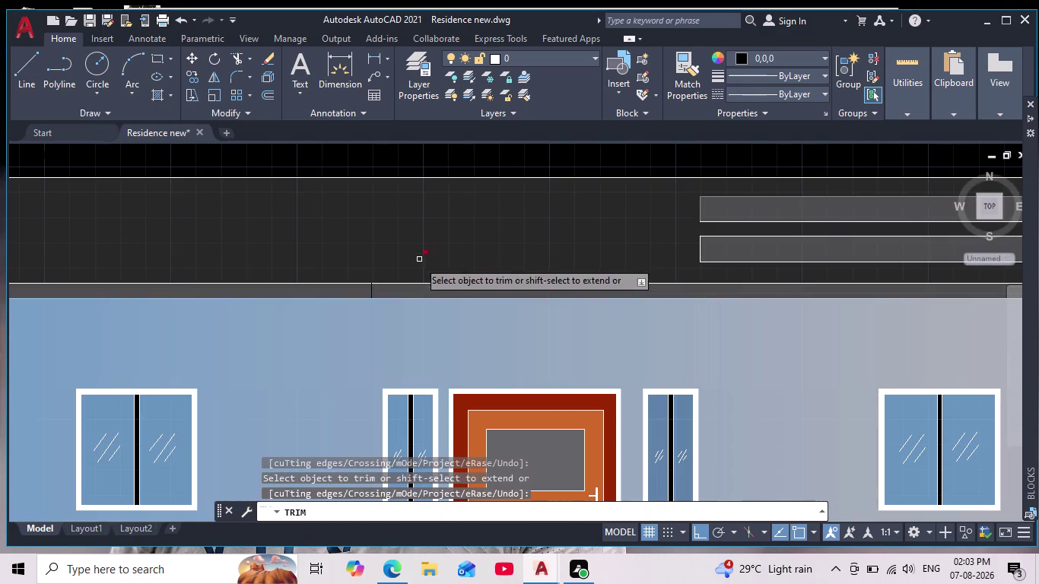
click(372, 294)
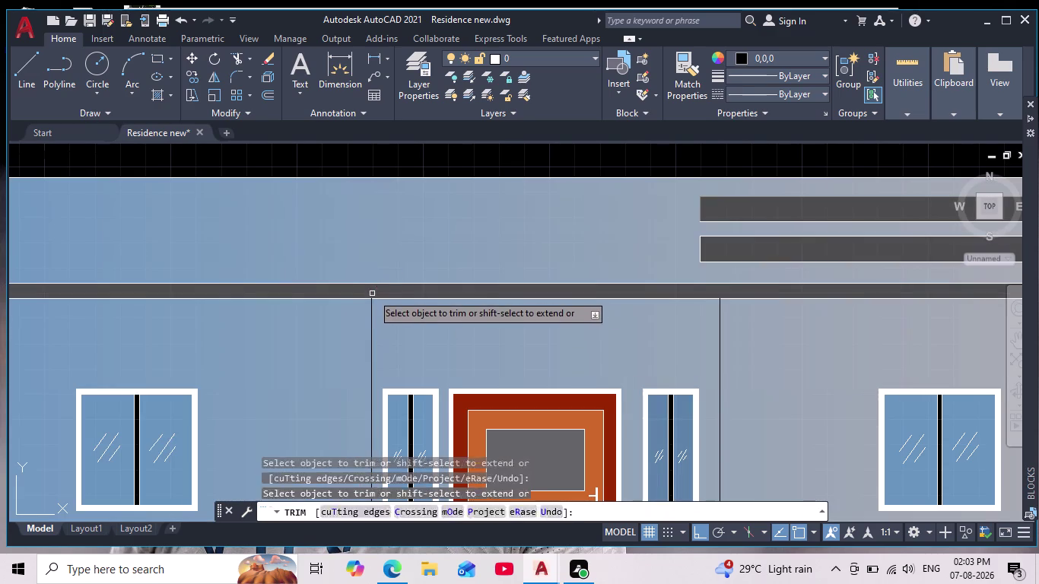
scroll(down, 3)
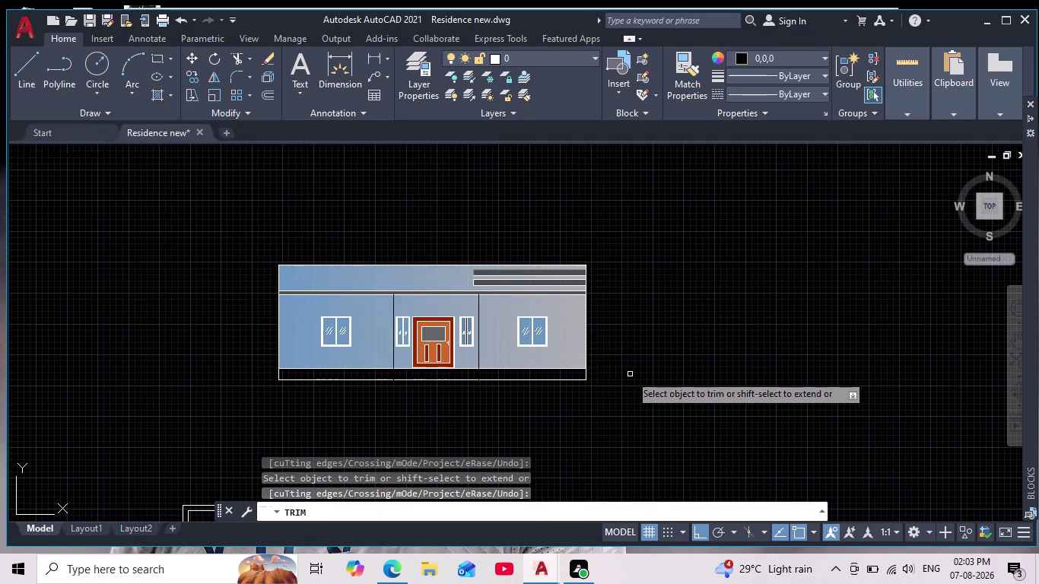
middle_drag(634, 368, 675, 327)
key(Escape)
key(Escape)
middle_drag(529, 369, 483, 391)
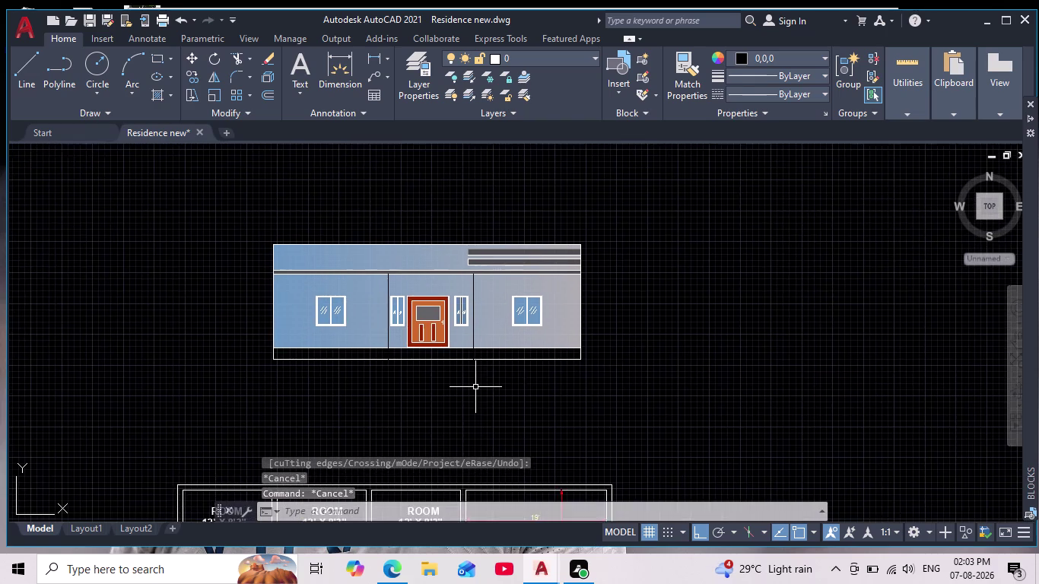
scroll(up, 3)
middle_drag(471, 386, 561, 393)
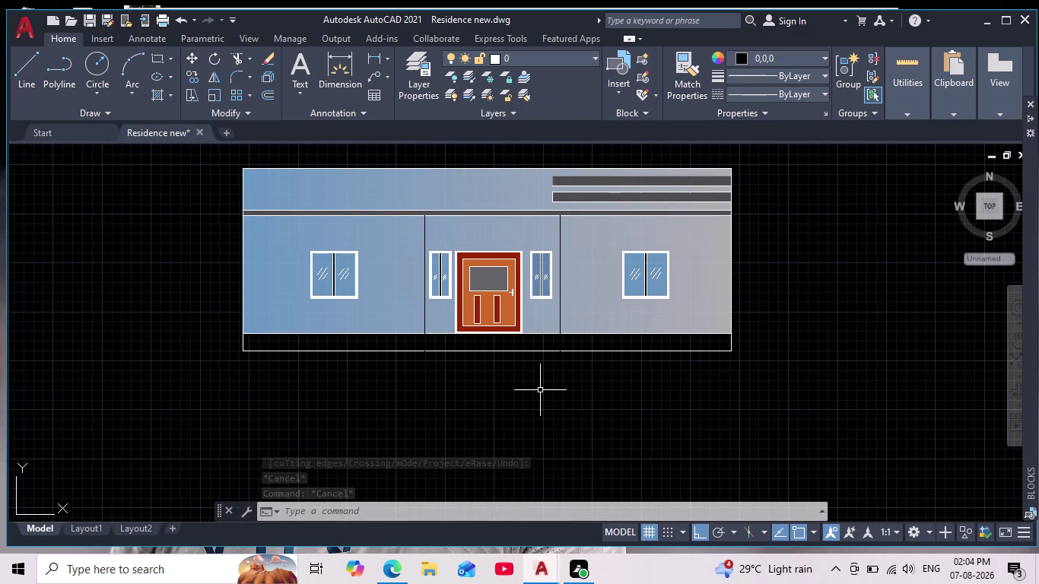
scroll(down, 3)
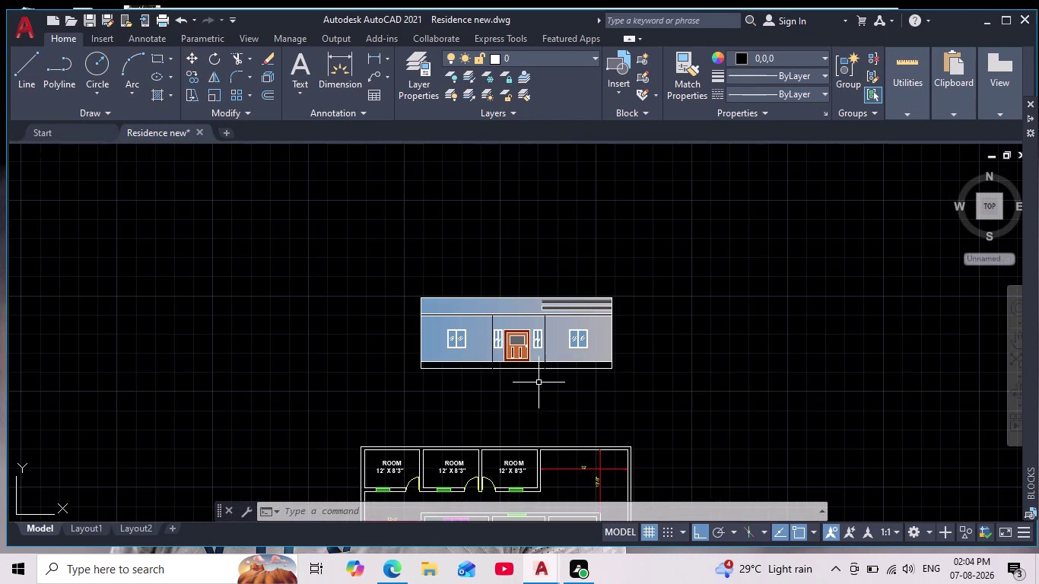
middle_drag(532, 388, 498, 369)
scroll(up, 3)
middle_drag(483, 375, 484, 383)
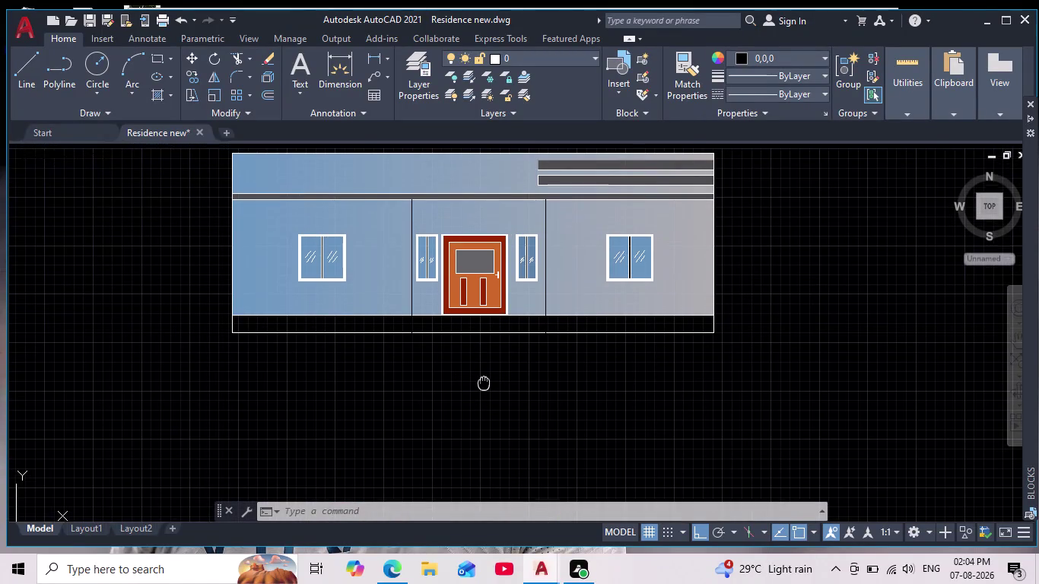
middle_drag(483, 383, 484, 387)
scroll(up, 3)
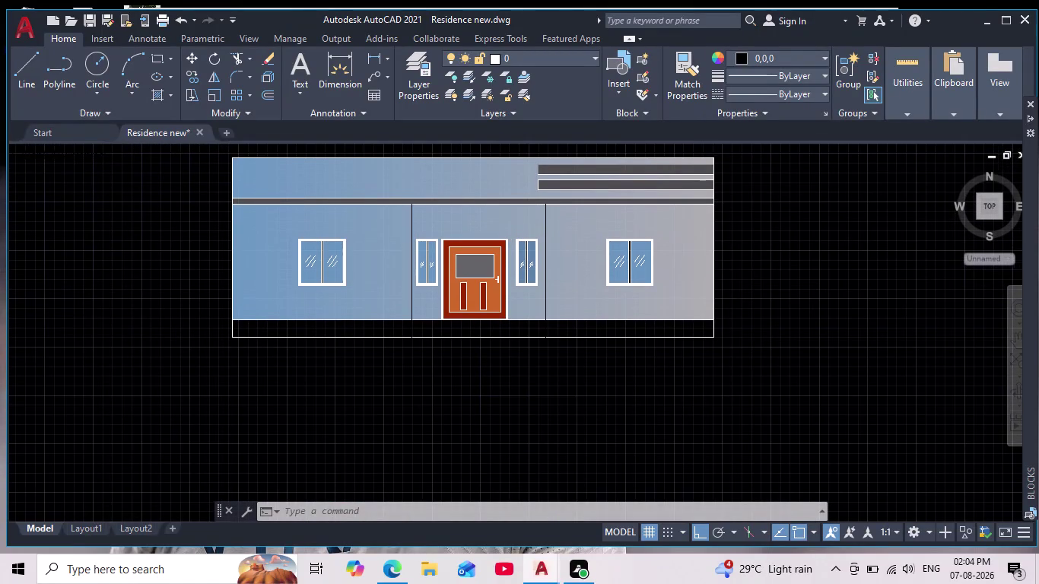
scroll(down, 3)
scroll(up, 3)
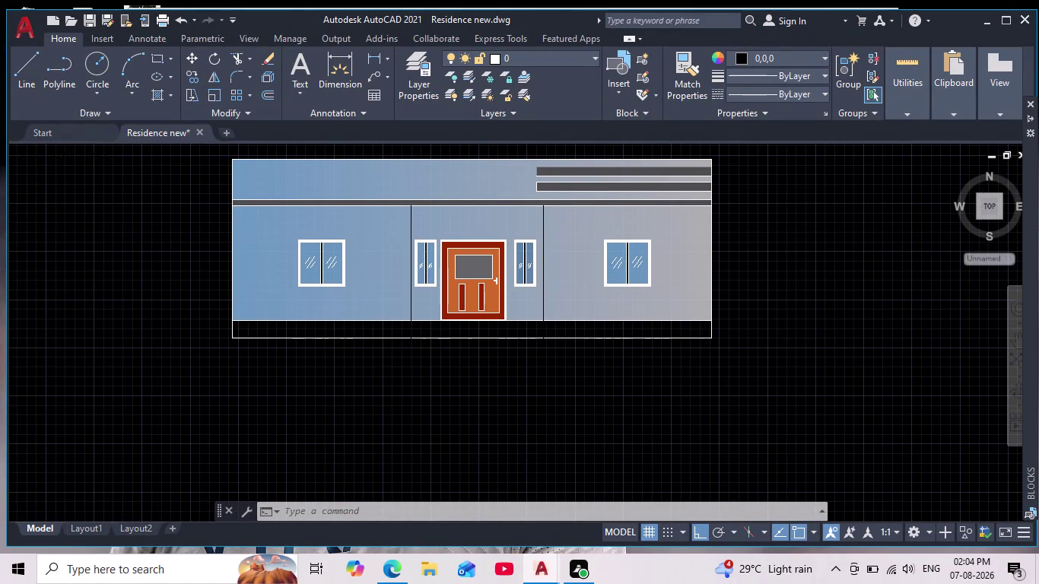
scroll(down, 3)
scroll(down, 3)
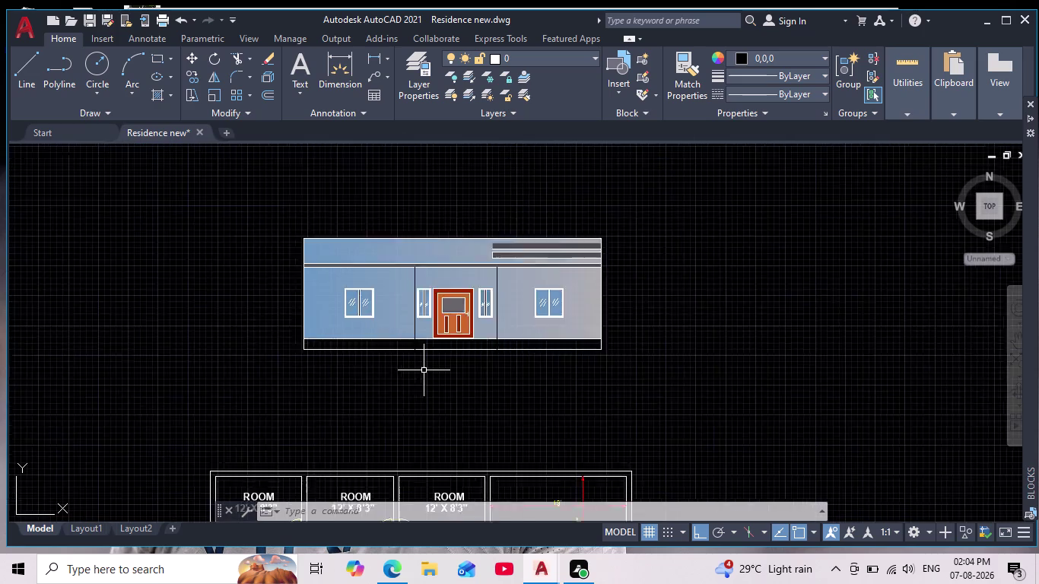
scroll(down, 3)
middle_drag(427, 376, 481, 340)
scroll(up, 3)
middle_drag(472, 347, 445, 381)
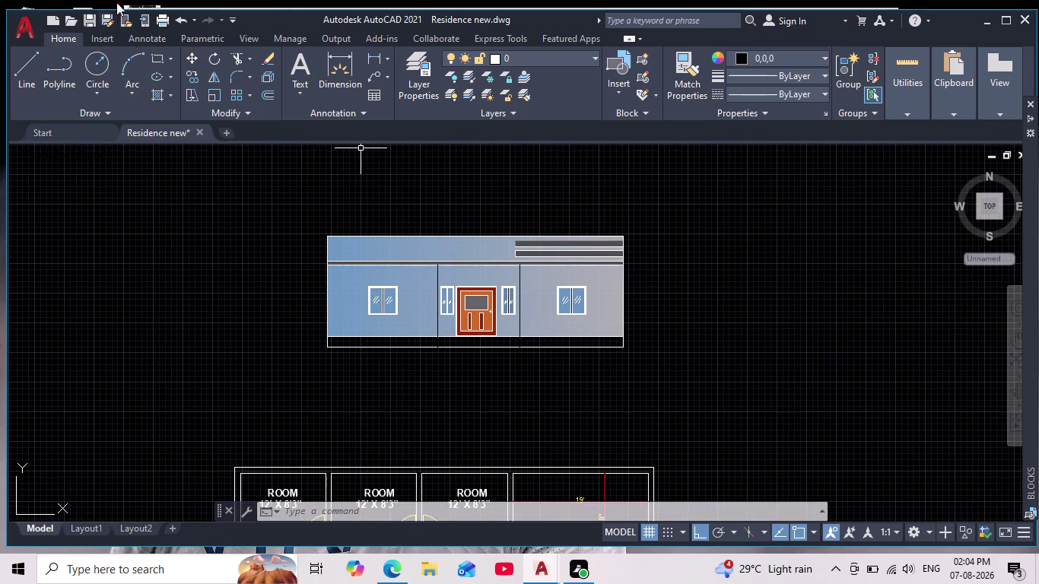
click(152, 59)
Abandon the first rectangle attempt and set the current colour back to ByLayer.
scroll(up, 3)
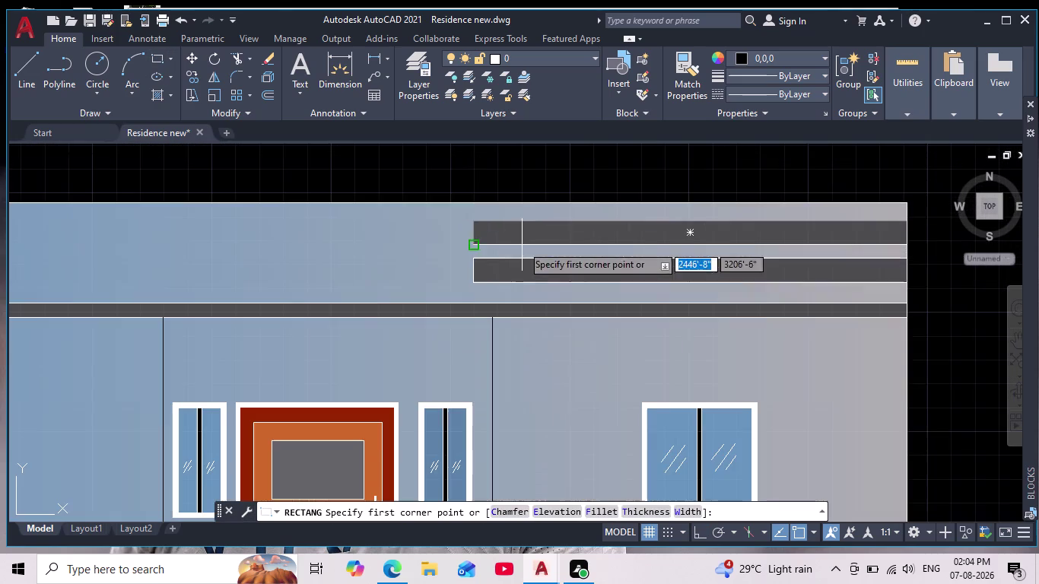
click(475, 222)
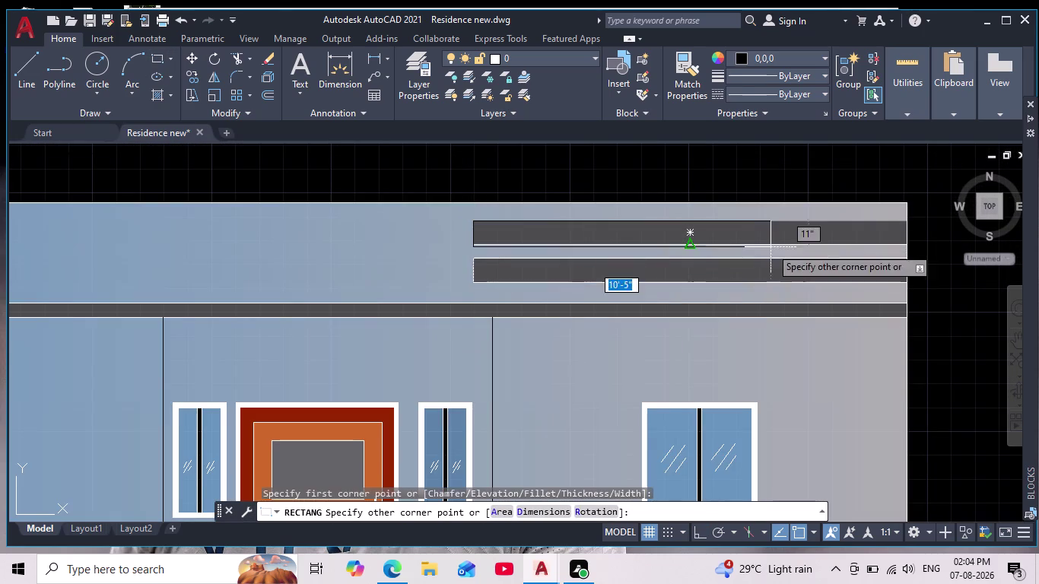
key(Escape)
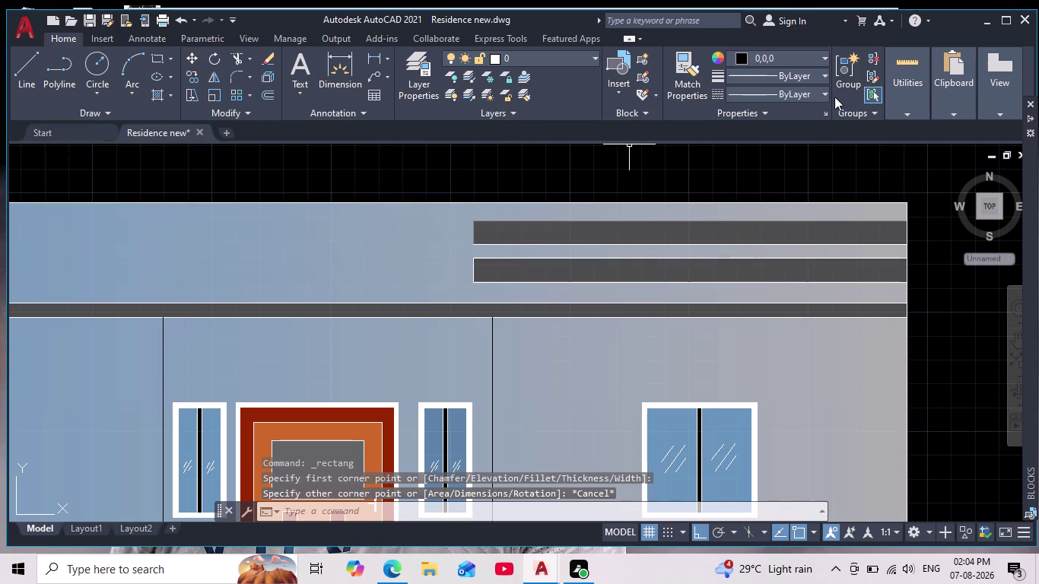
click(821, 58)
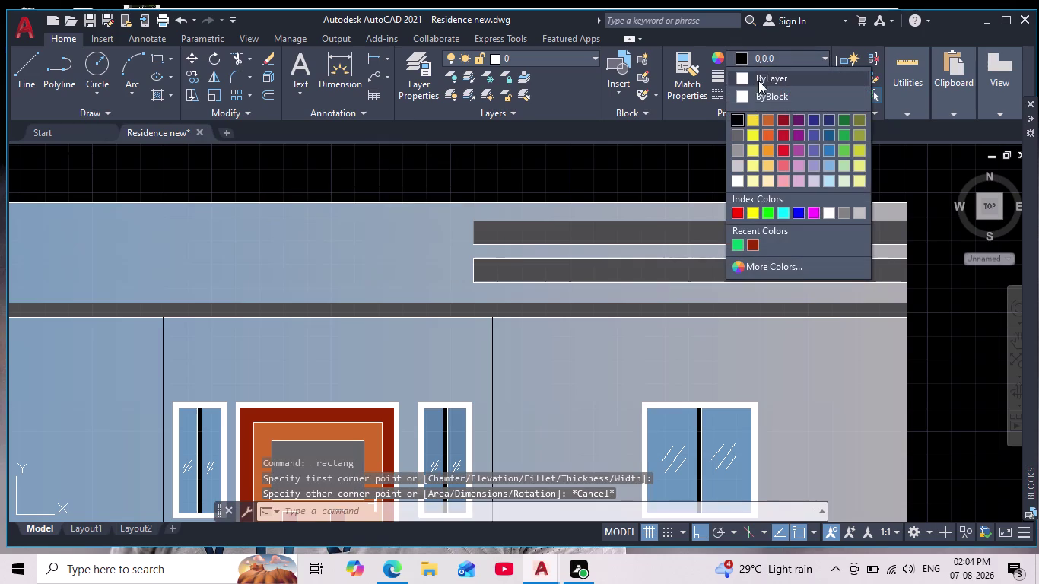
click(747, 80)
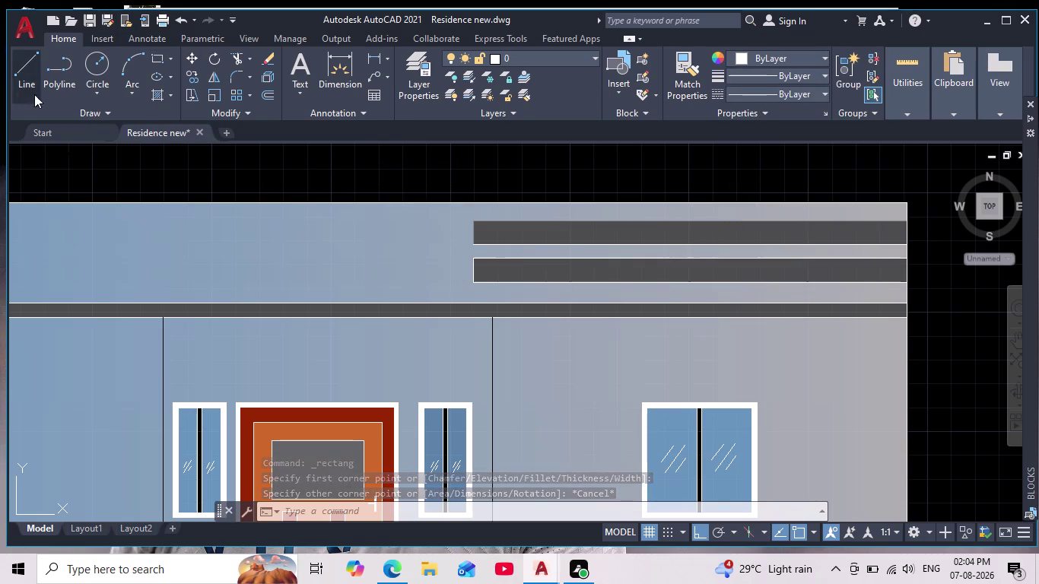
click(29, 77)
key(Escape)
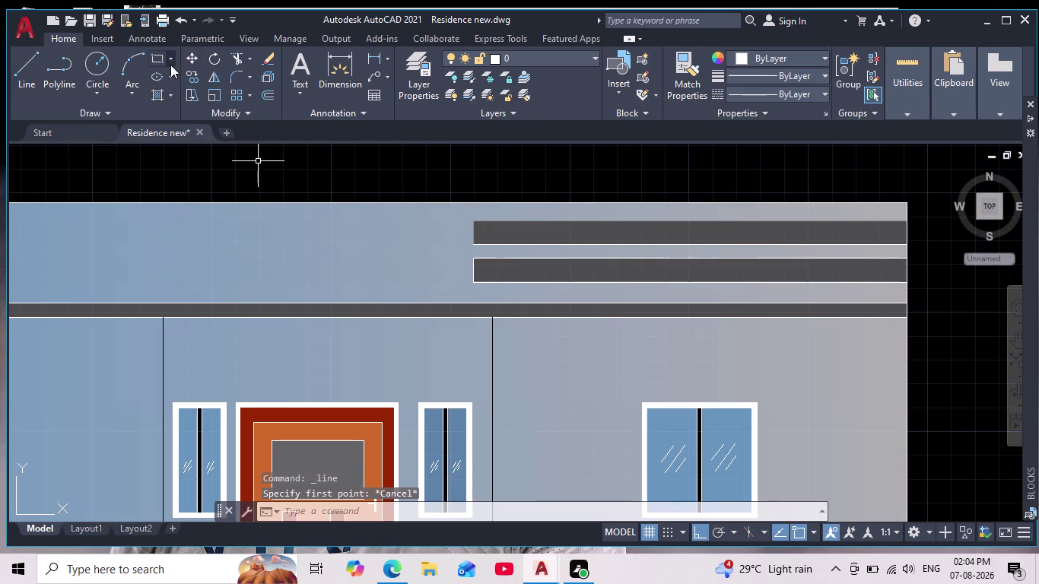
Draw the second stripe rectangle from the upper grey strip across the fascia.
click(162, 59)
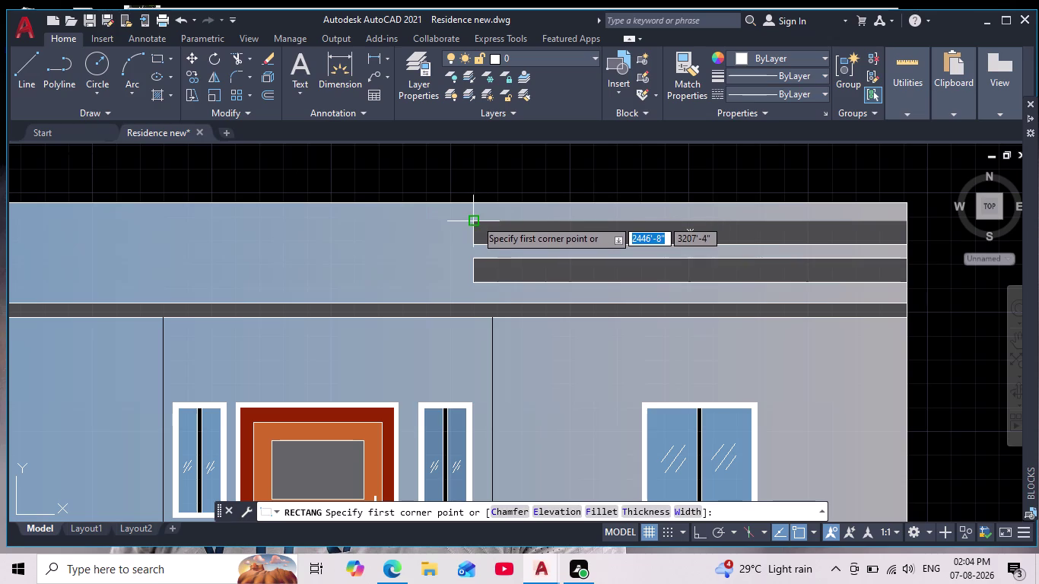
click(475, 222)
middle_drag(702, 237, 490, 247)
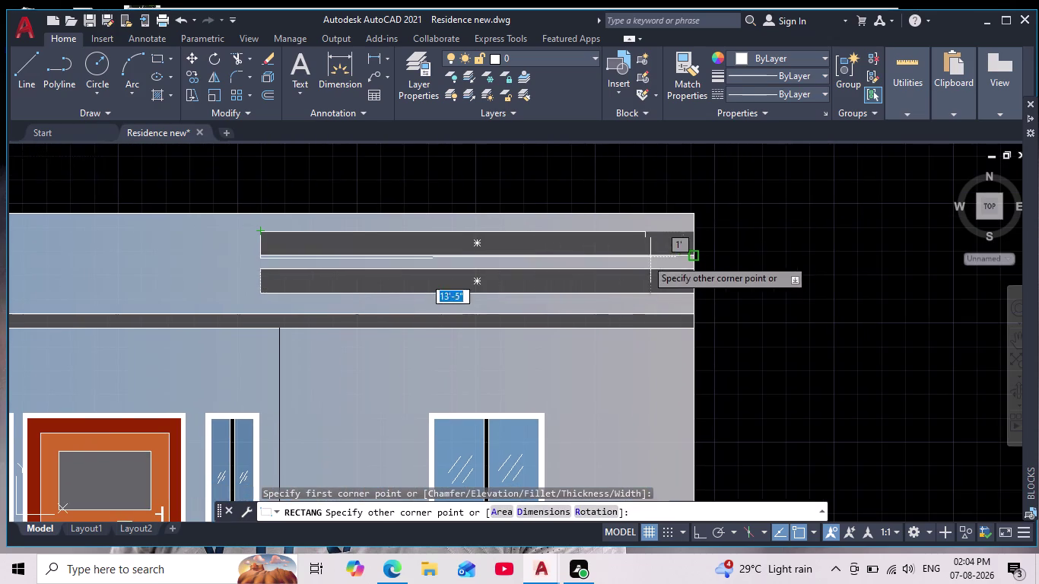
click(693, 257)
key(Escape)
Zoom out to frame the whole elevation and start a hatch with H.
scroll(down, 3)
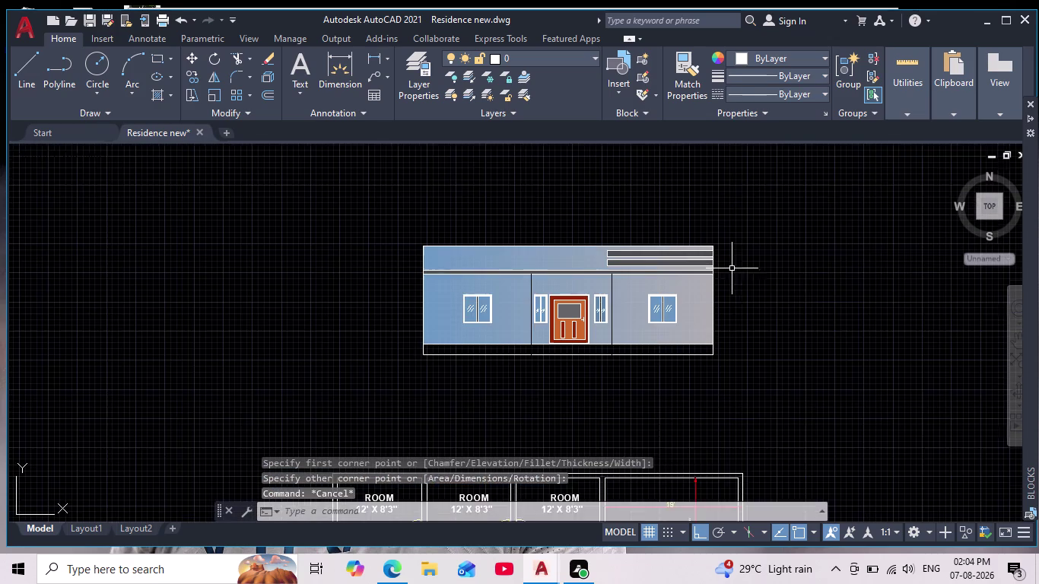
middle_drag(734, 278, 693, 249)
scroll(down, 3)
scroll(up, 3)
middle_drag(637, 309, 555, 356)
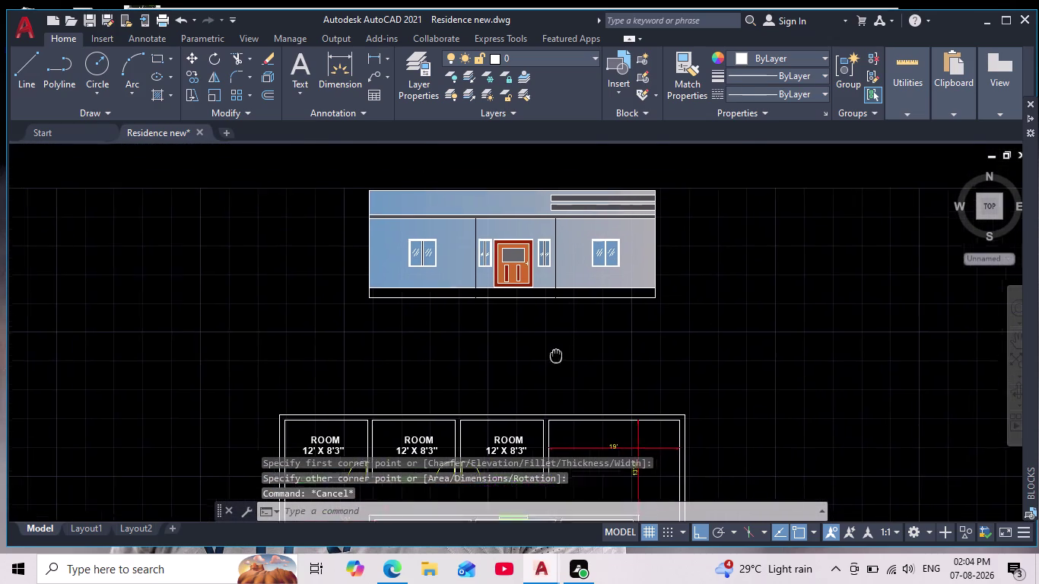
middle_drag(555, 356, 552, 357)
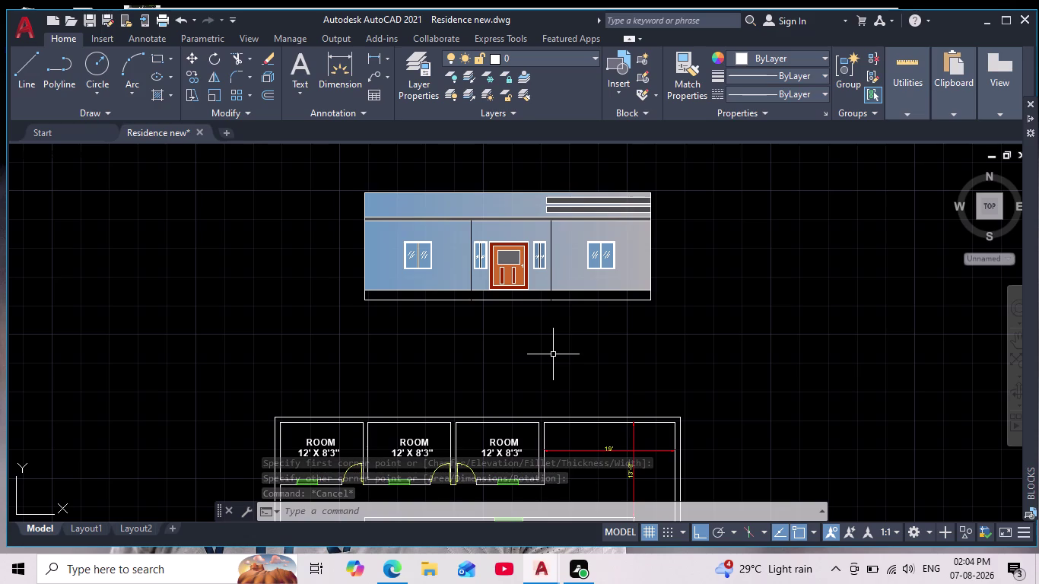
middle_drag(566, 353, 538, 374)
scroll(down, 3)
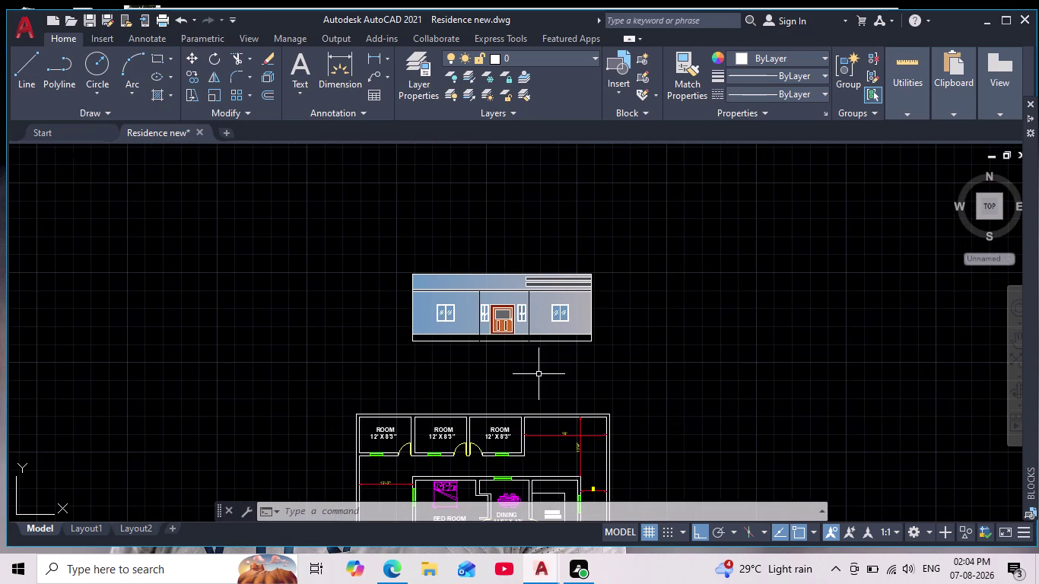
scroll(up, 3)
middle_drag(501, 364, 500, 387)
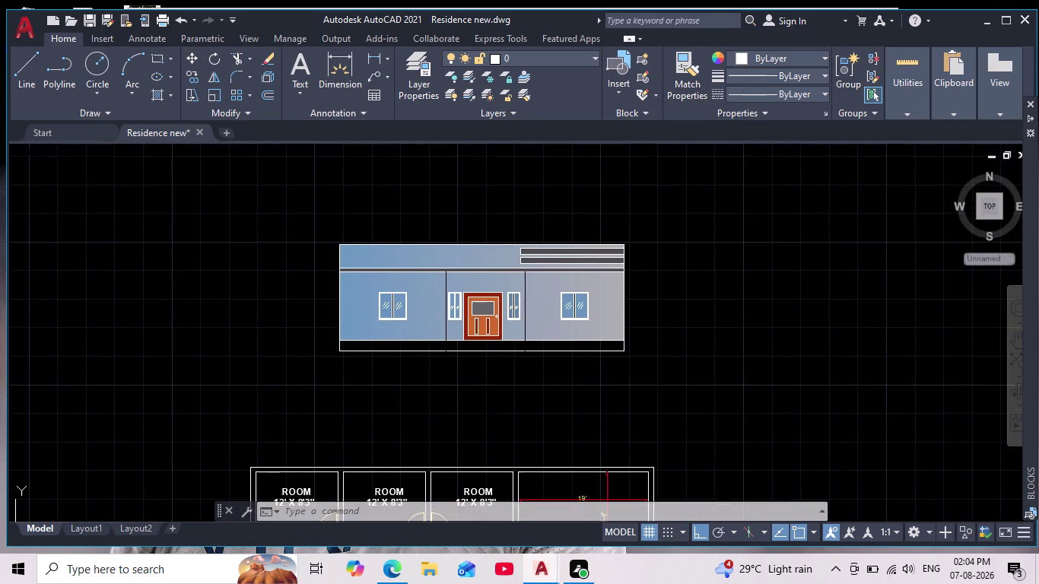
scroll(up, 3)
scroll(down, 3)
key(h)
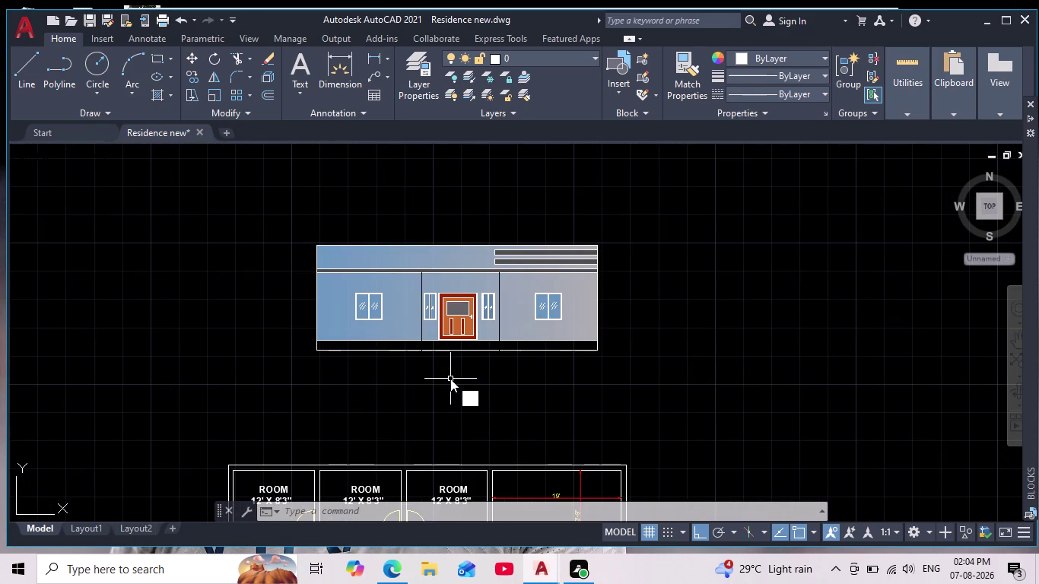
key(Return)
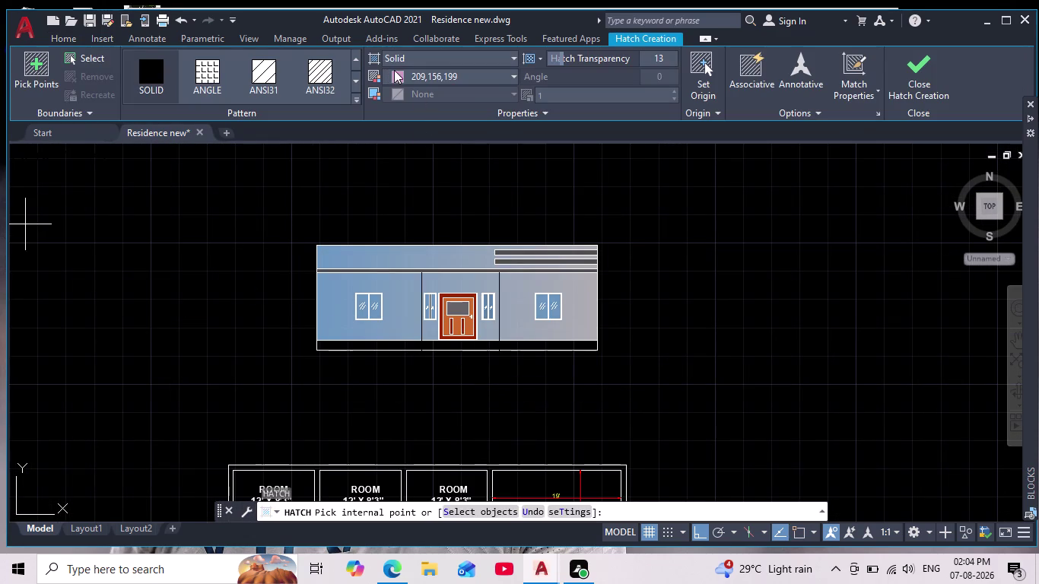
Choose the AR-CONC concrete pattern and pick the left base band section.
triple_click(356, 78)
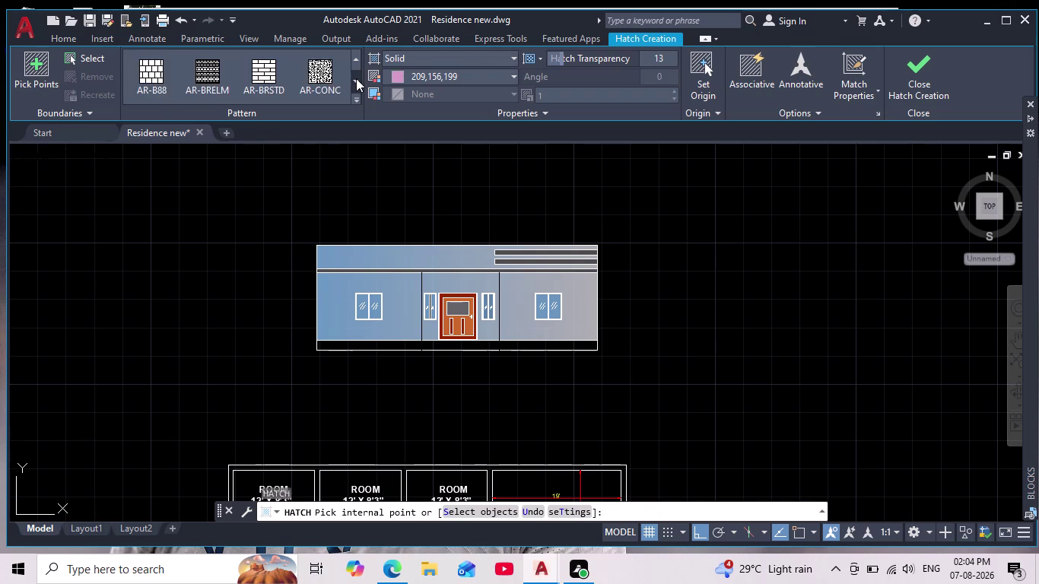
click(355, 78)
click(356, 59)
click(319, 77)
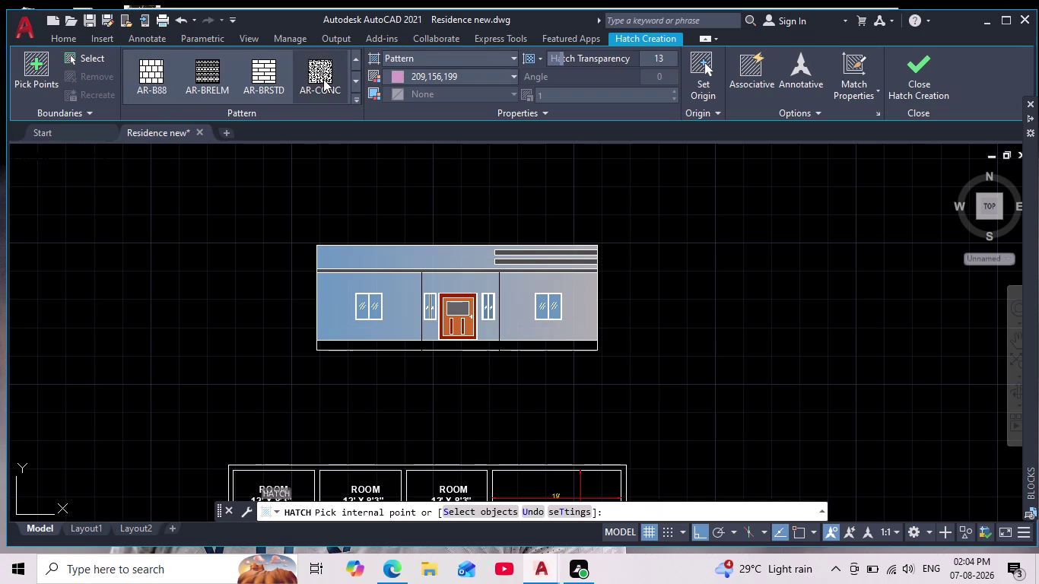
click(370, 345)
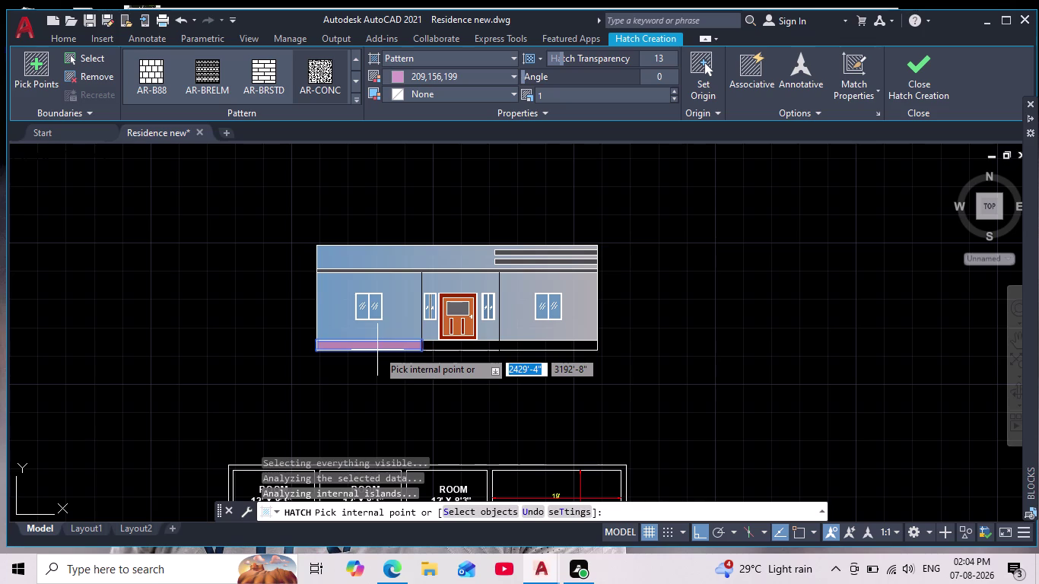
key(ctrl+z)
click(377, 350)
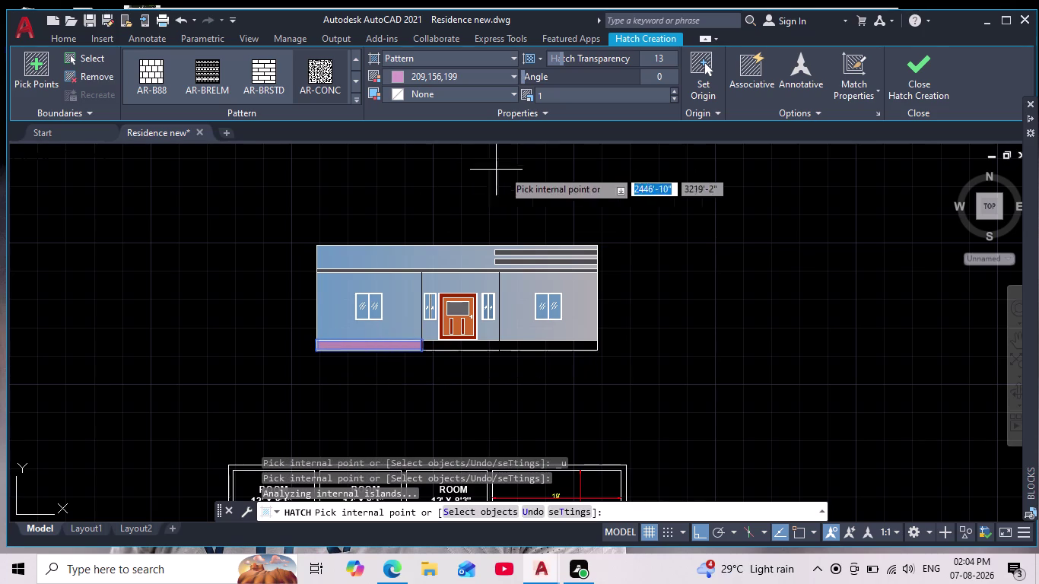
Set the hatch scale to 0.1.
click(557, 91)
text(0)
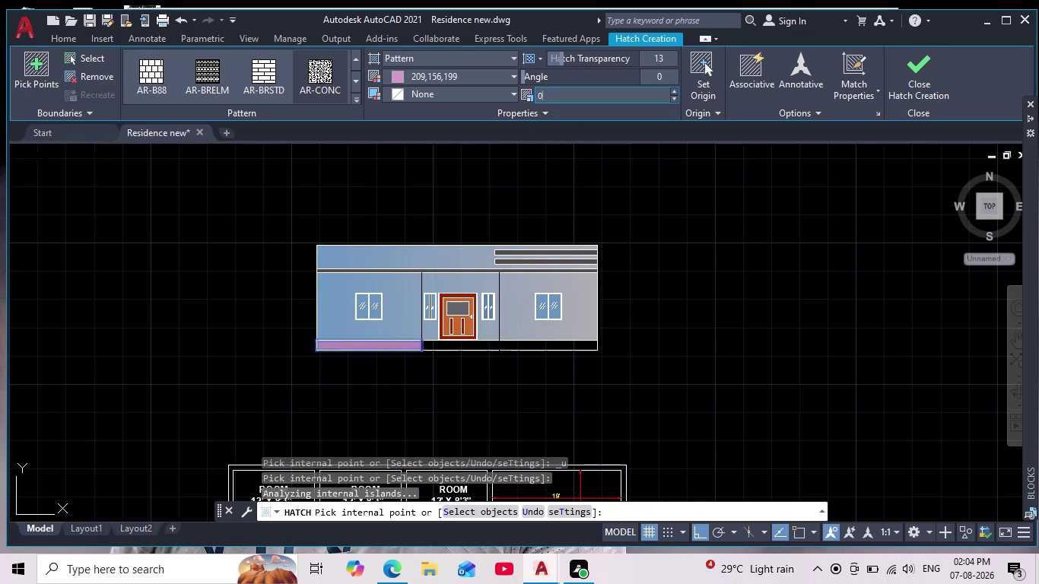
text(0)
key(Return)
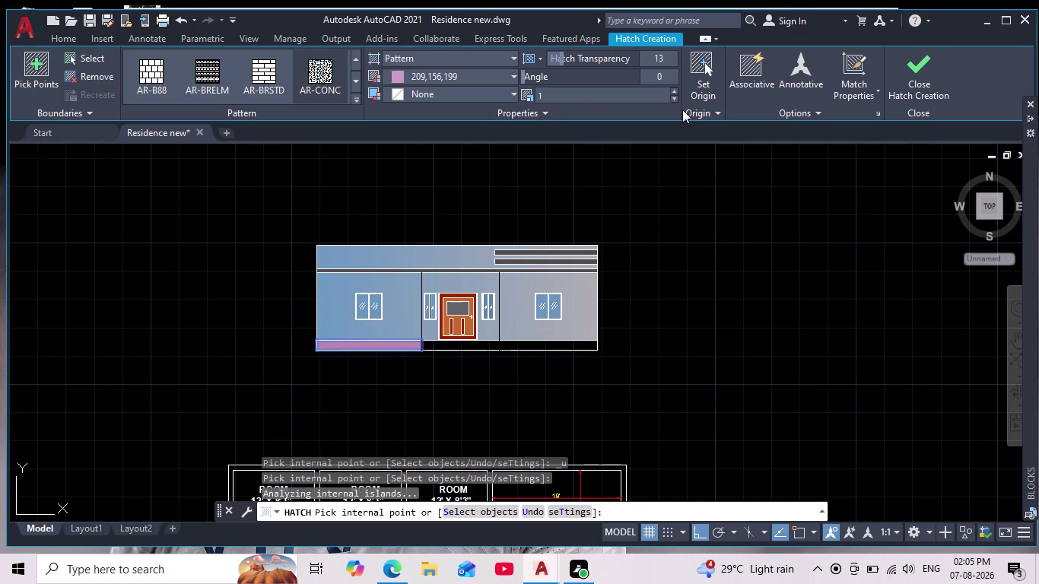
click(673, 99)
click(605, 94)
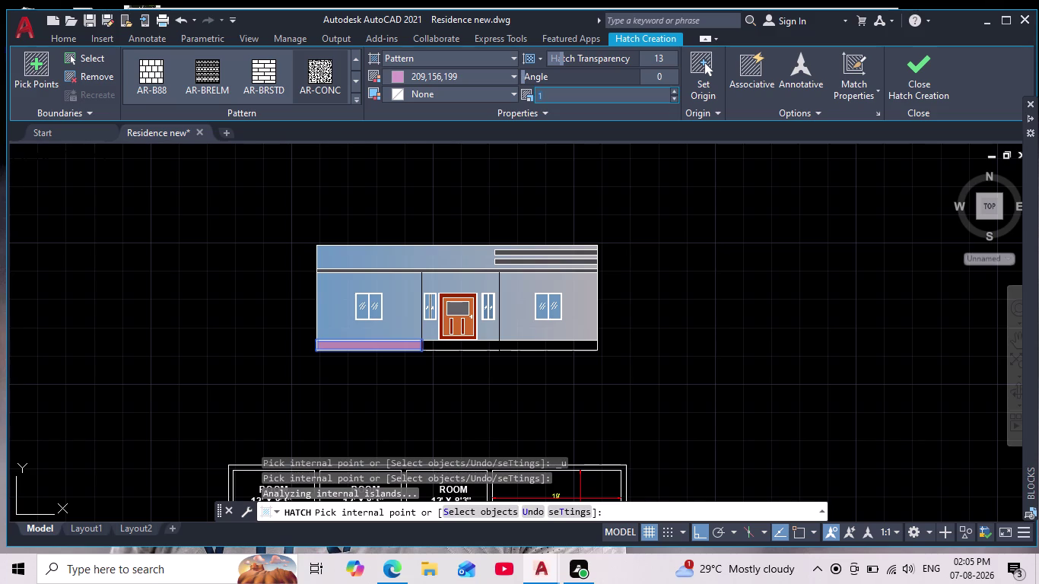
click(675, 99)
click(617, 92)
text(0.1)
key(Return)
Pick the right, left and middle base band sections and finish the concrete hatch.
click(477, 345)
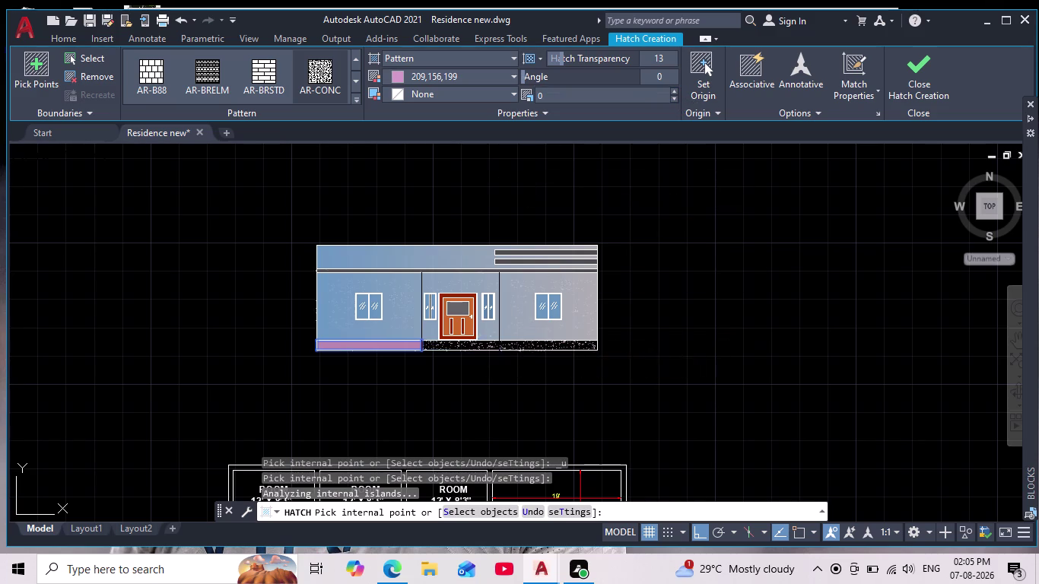
scroll(up, 3)
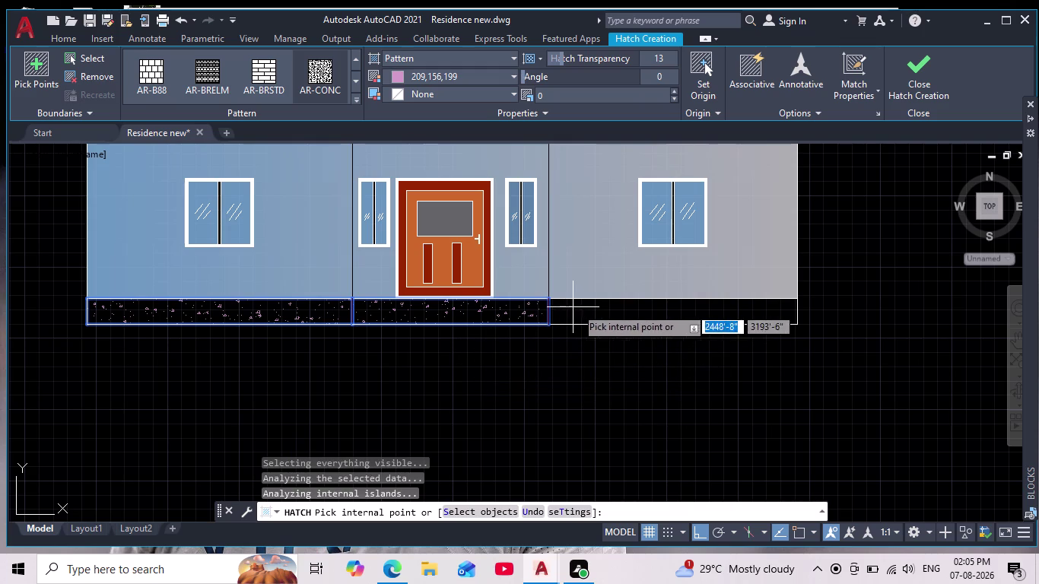
click(577, 311)
scroll(down, 3)
scroll(up, 3)
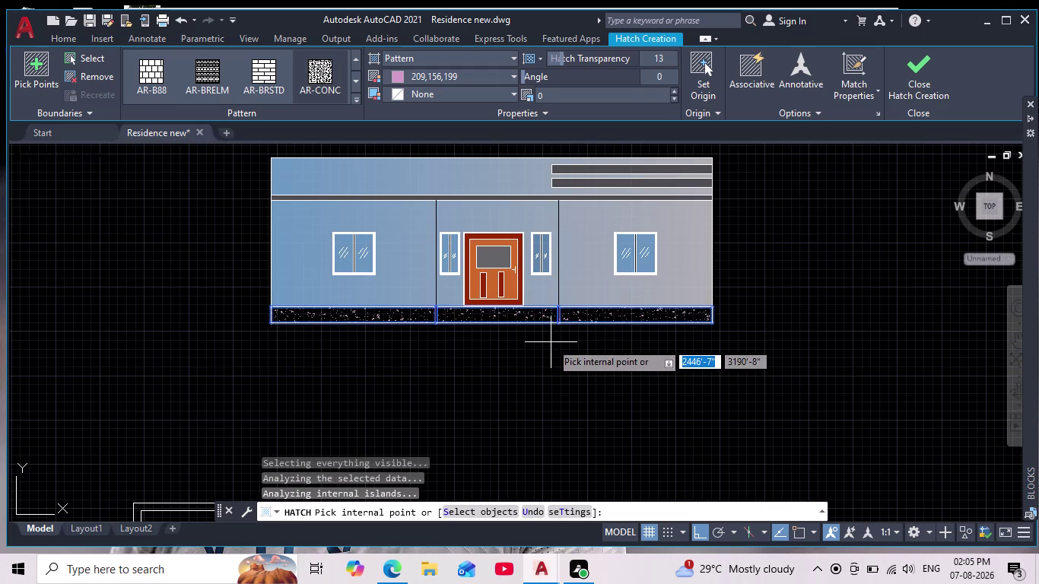
middle_click(532, 373)
key(Return)
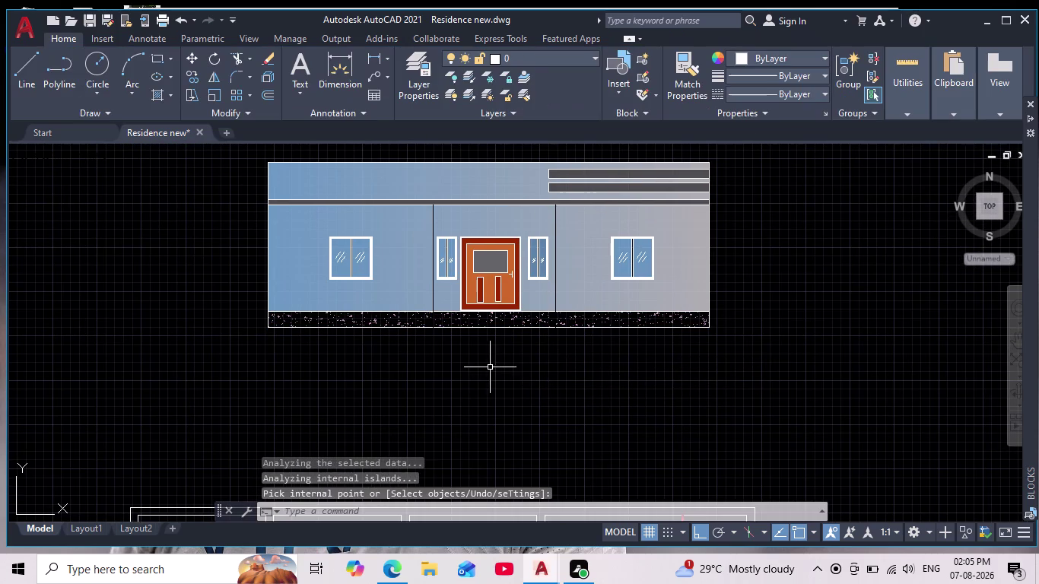
Erase the blue glass fills from two windows of the elevation.
scroll(down, 3)
scroll(up, 3)
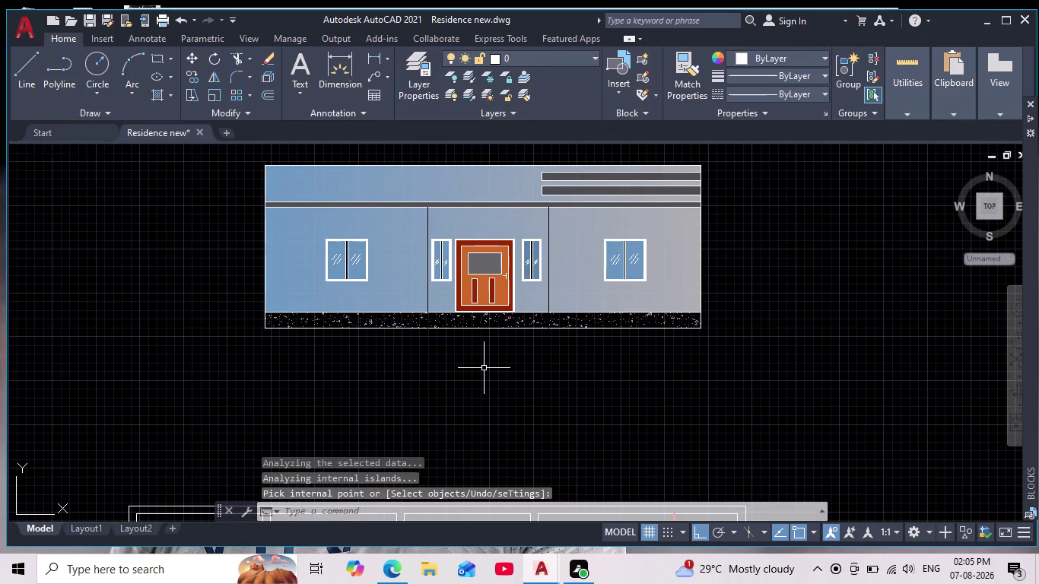
scroll(down, 3)
scroll(up, 3)
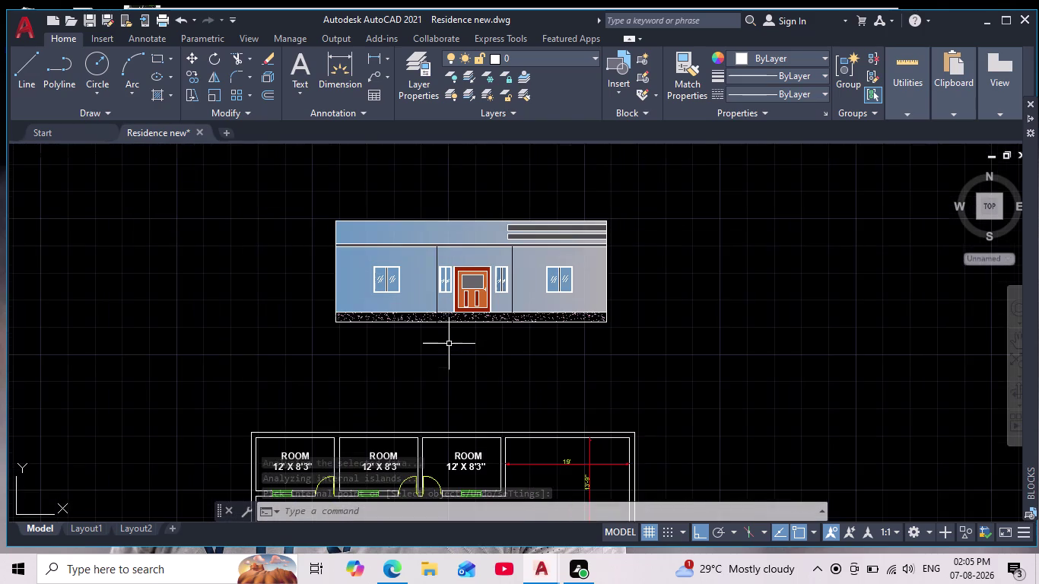
middle_drag(445, 348, 452, 375)
scroll(up, 3)
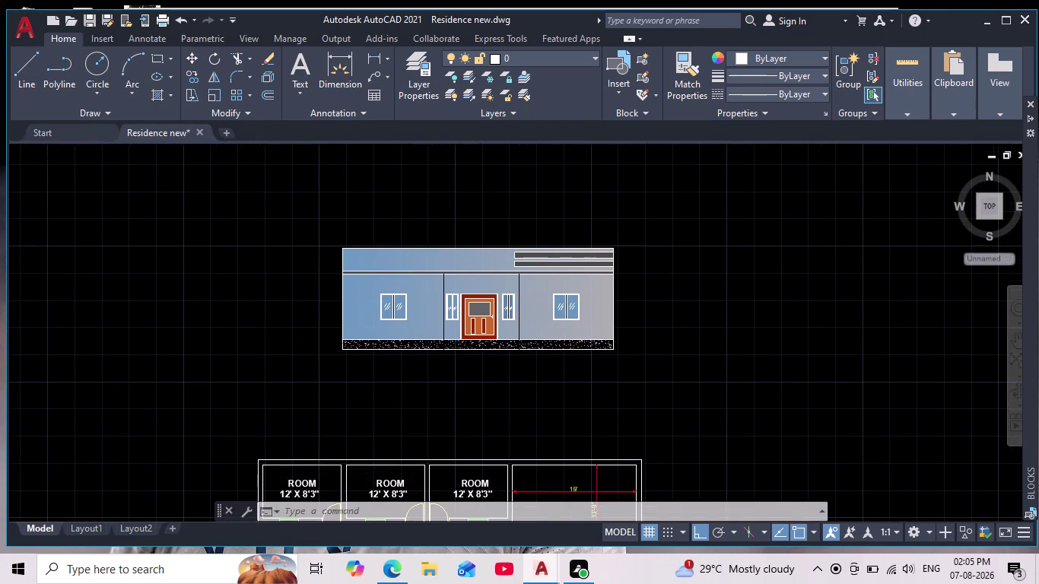
scroll(down, 3)
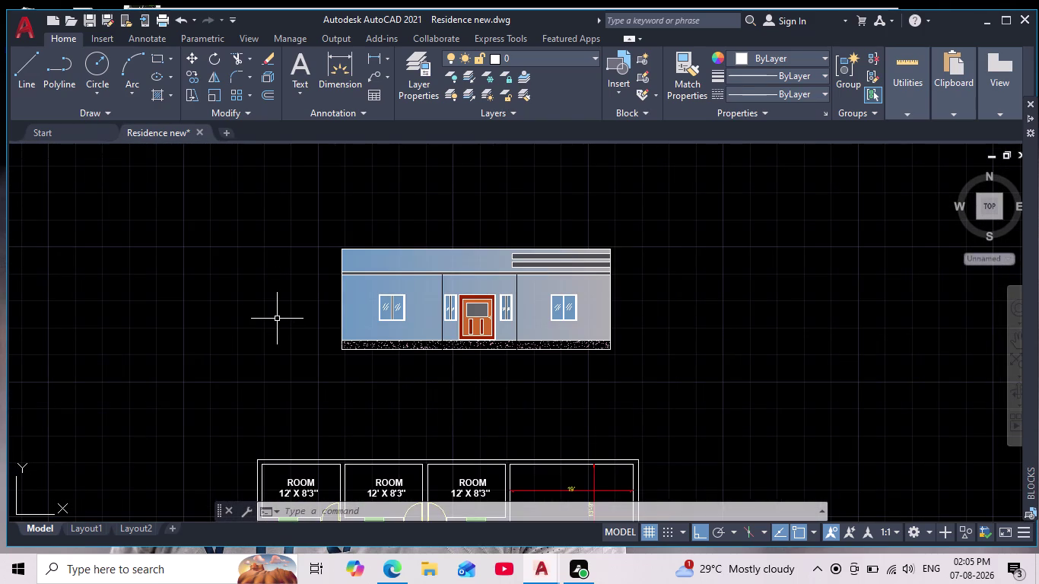
scroll(up, 3)
middle_drag(277, 319, 256, 328)
scroll(down, 3)
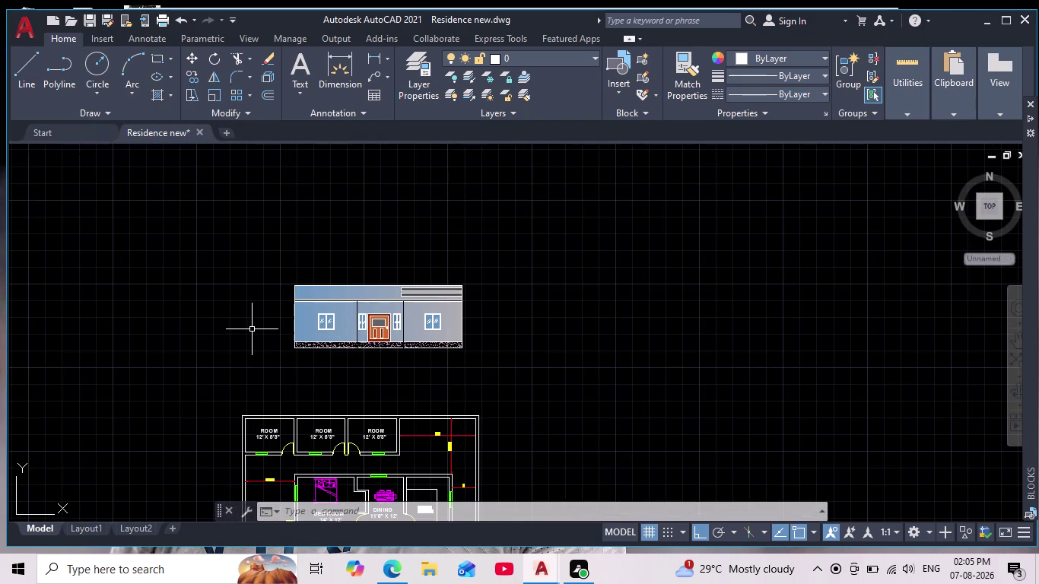
scroll(up, 3)
scroll(up, 3)
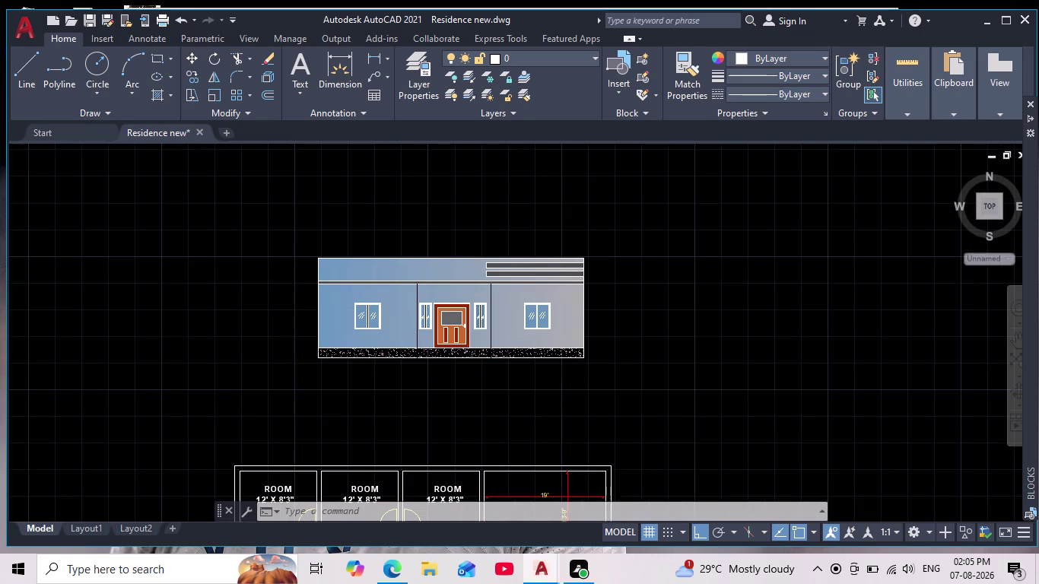
scroll(down, 3)
middle_drag(279, 291, 277, 304)
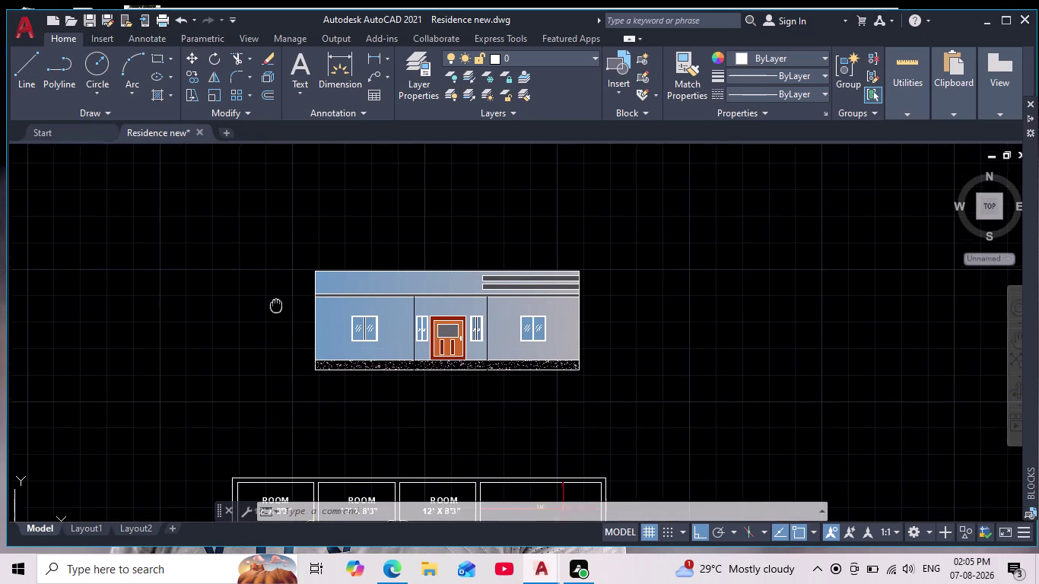
middle_drag(277, 305, 274, 324)
scroll(up, 3)
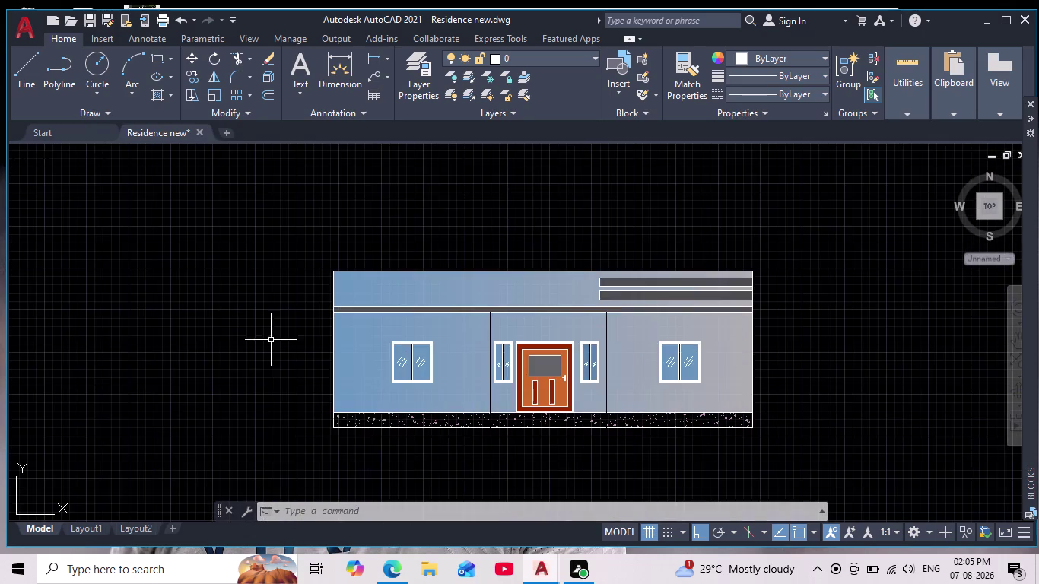
scroll(up, 3)
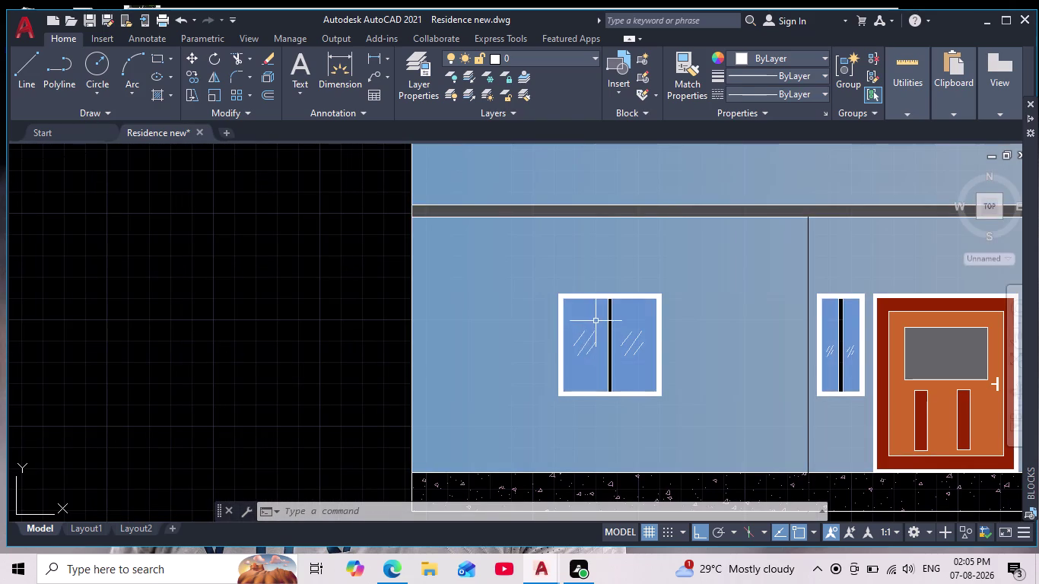
click(592, 317)
middle_drag(589, 321, 293, 315)
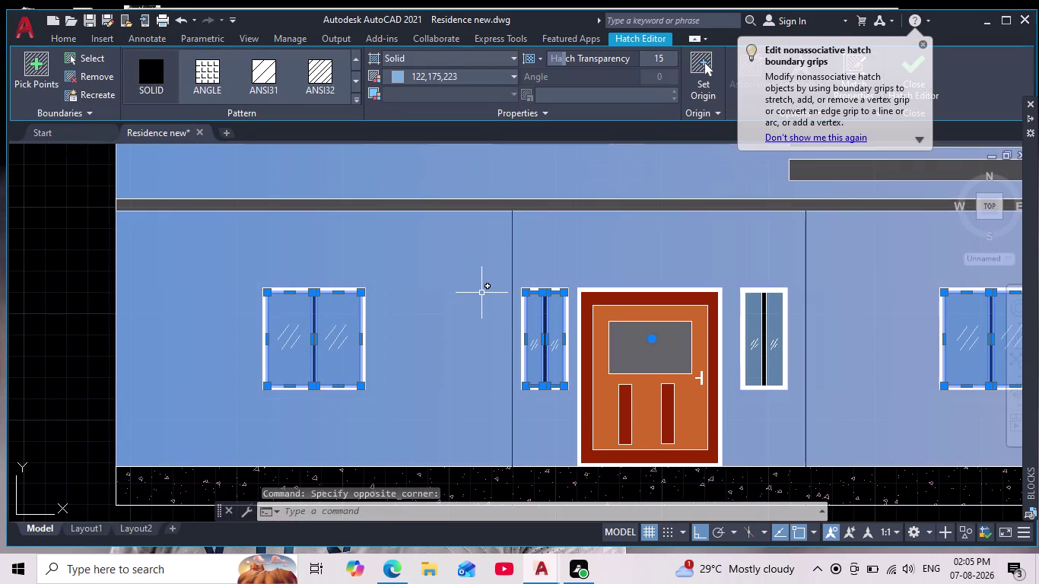
key(Delete)
scroll(down, 3)
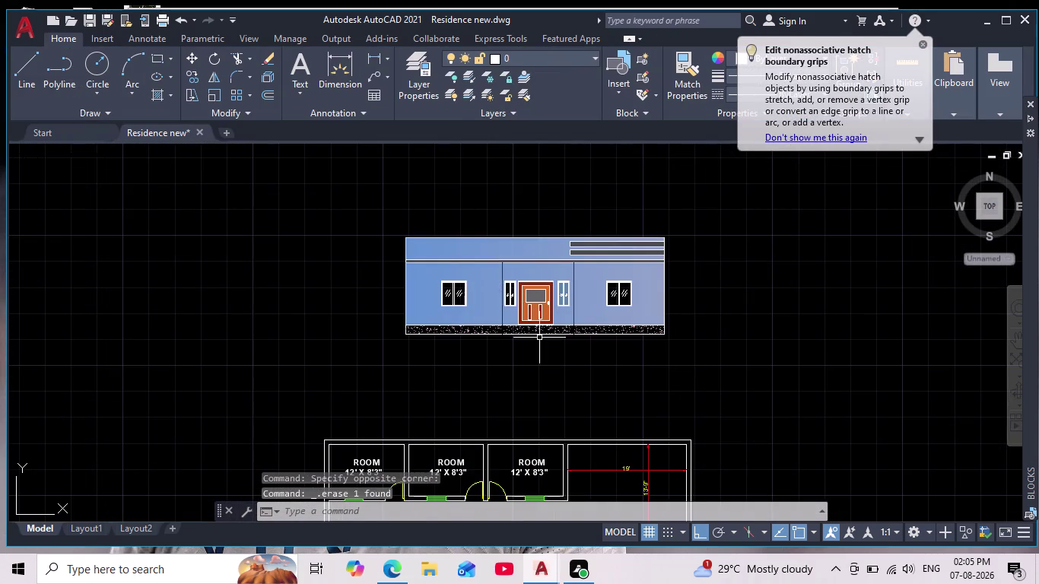
middle_drag(550, 357, 526, 373)
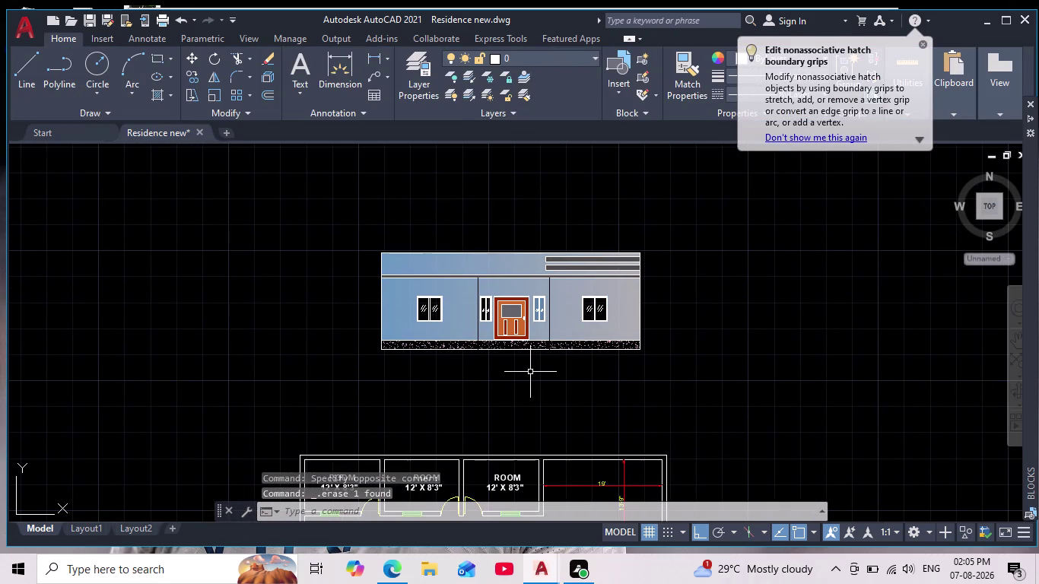
scroll(up, 3)
scroll(up, 3)
click(529, 255)
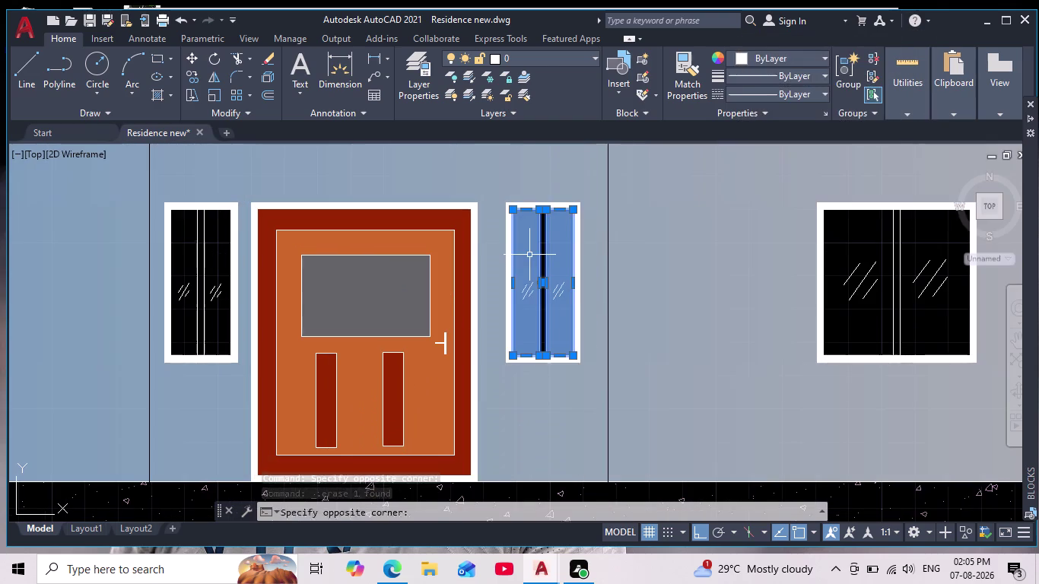
key(Delete)
Select the grey hatch strip beneath the fascia to edit its settings.
scroll(down, 3)
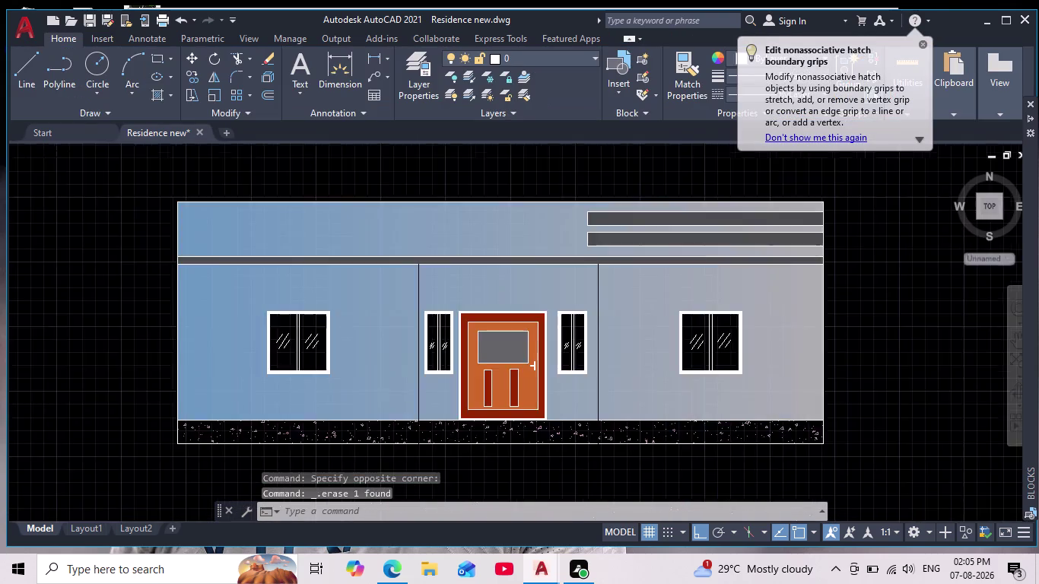
middle_drag(767, 400, 656, 358)
scroll(down, 3)
middle_drag(661, 380, 662, 386)
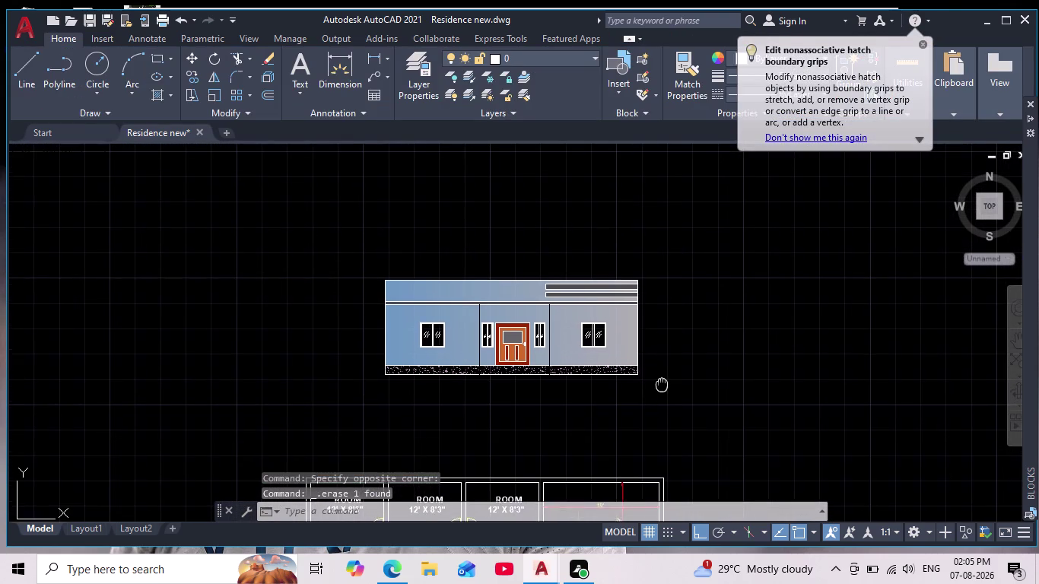
middle_drag(662, 386, 663, 387)
scroll(up, 3)
scroll(down, 3)
middle_drag(665, 382, 664, 363)
scroll(up, 3)
scroll(down, 3)
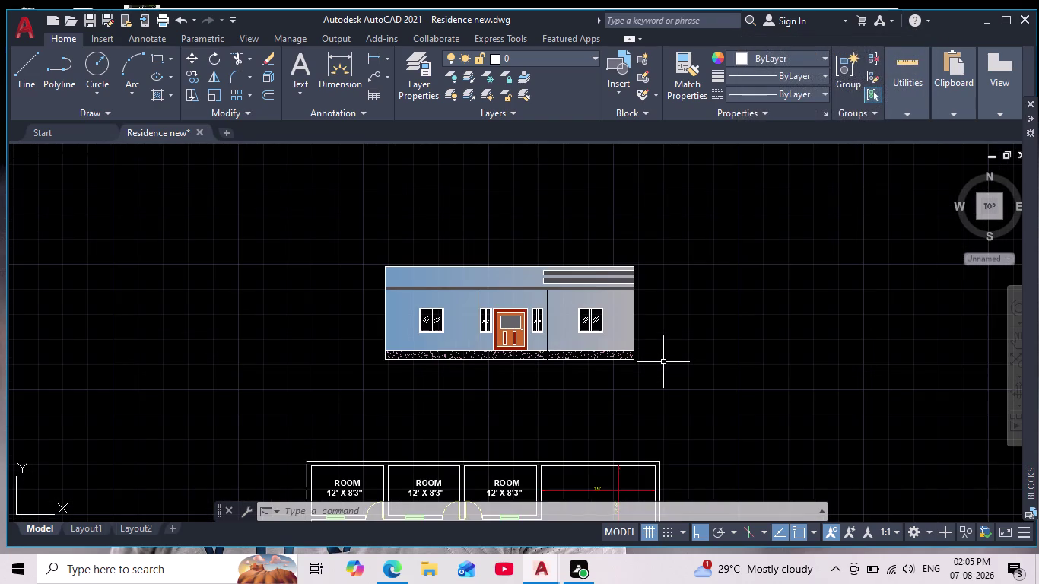
scroll(up, 3)
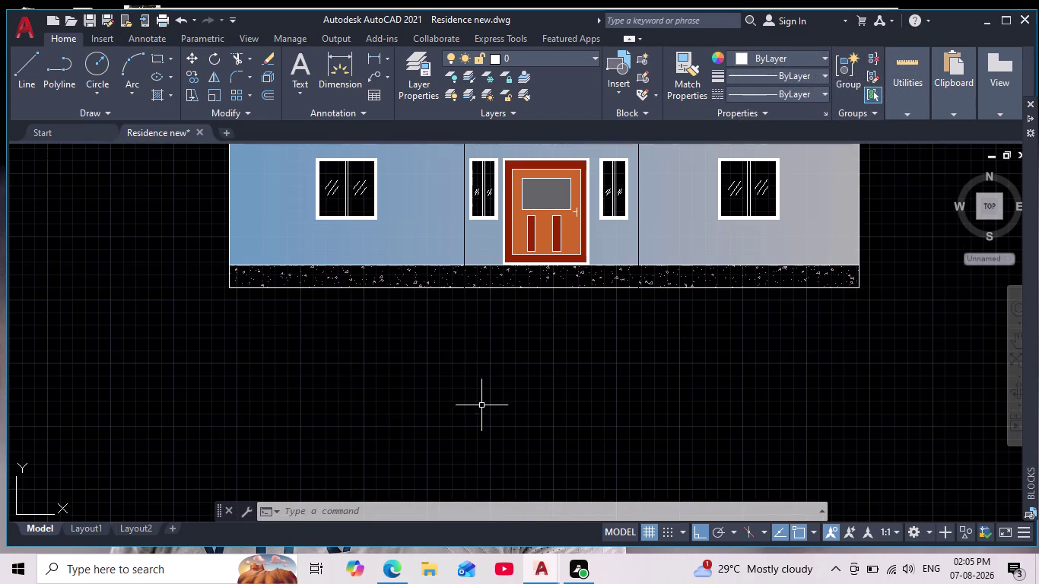
middle_drag(468, 428, 462, 501)
scroll(up, 3)
click(442, 180)
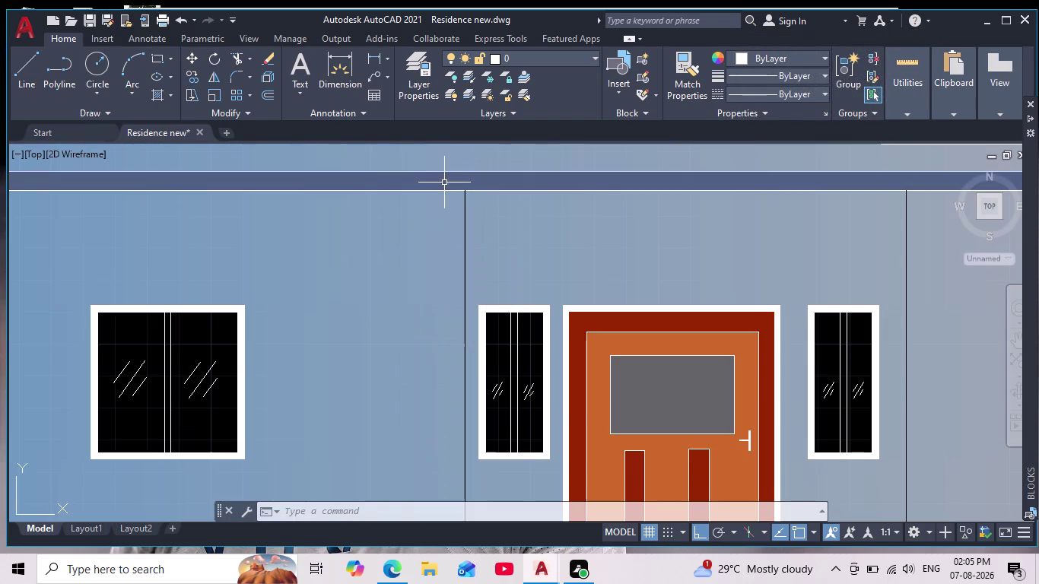
scroll(down, 3)
scroll(down, 3)
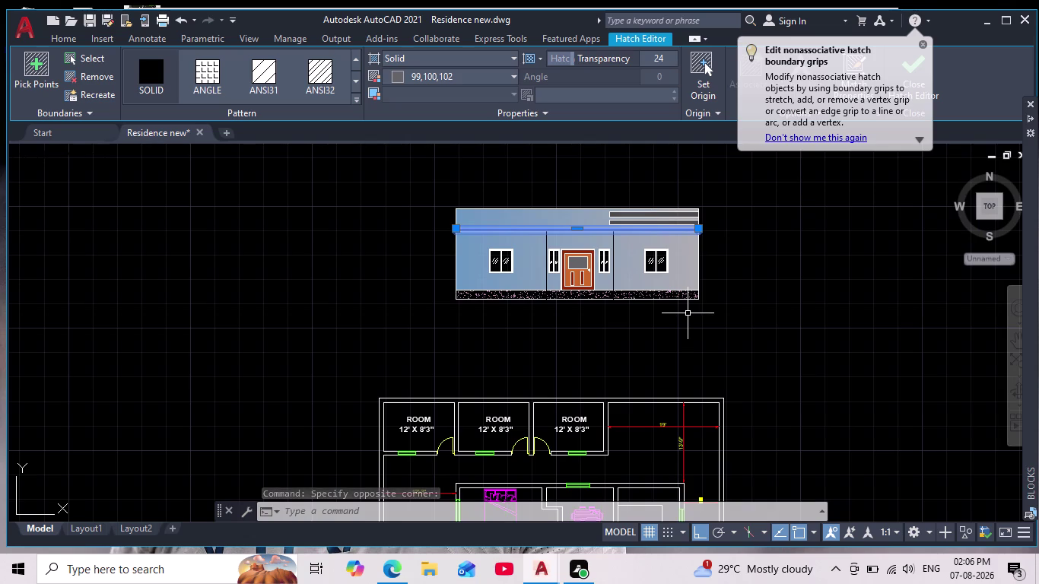
key(Delete)
key(h)
key(Return)
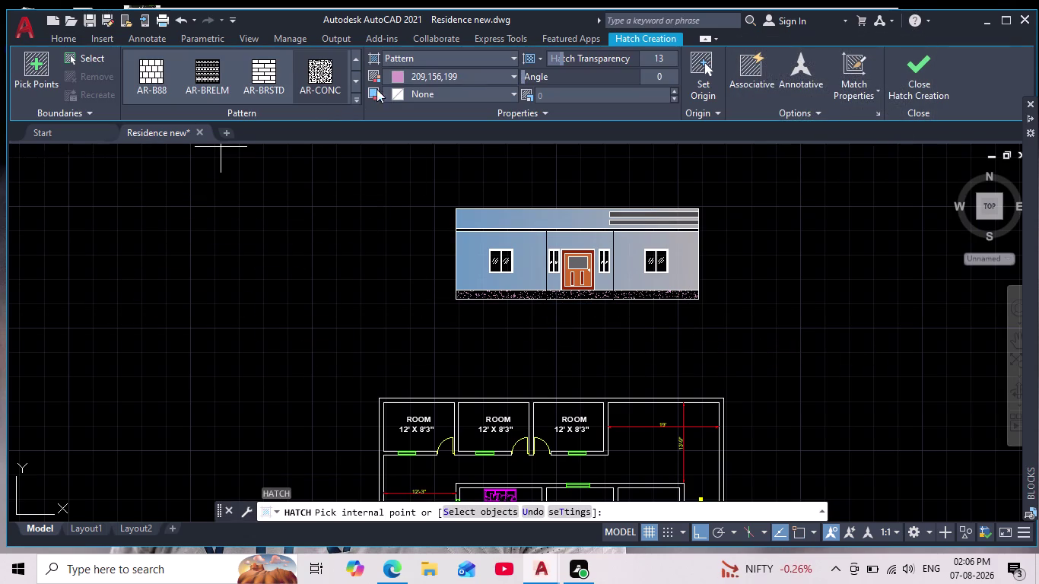
click(394, 76)
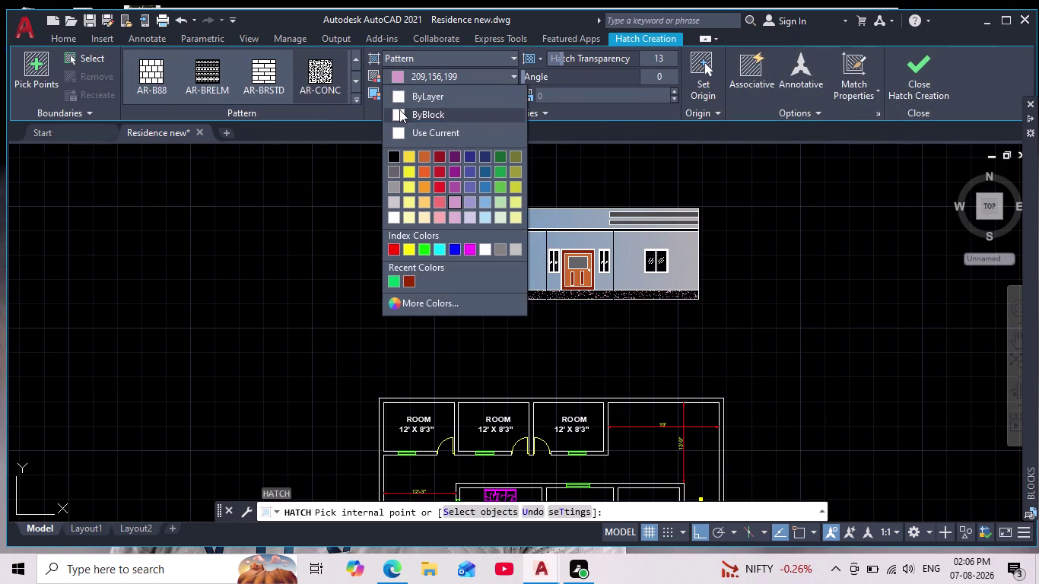
click(398, 95)
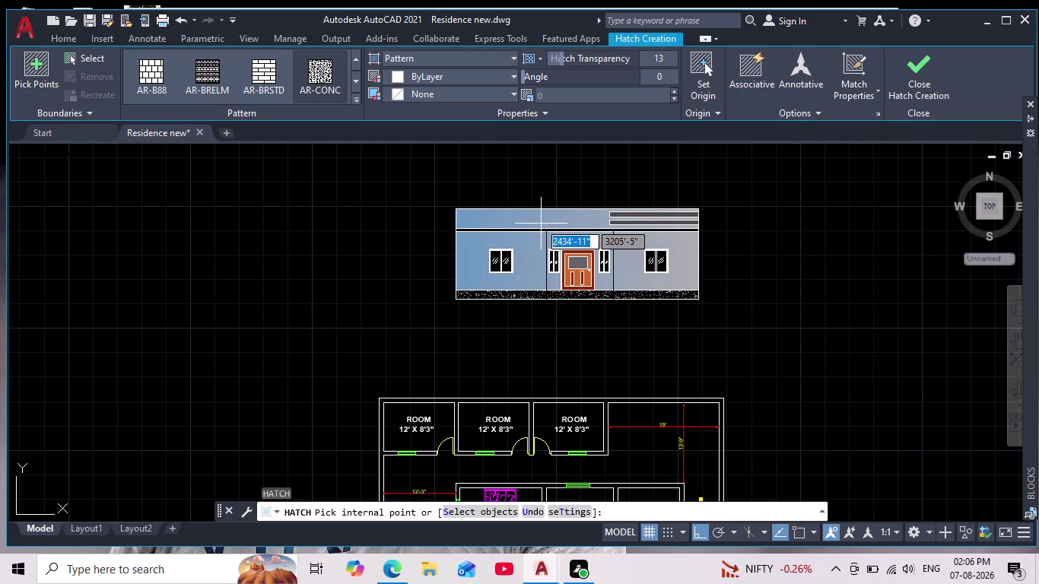
scroll(up, 3)
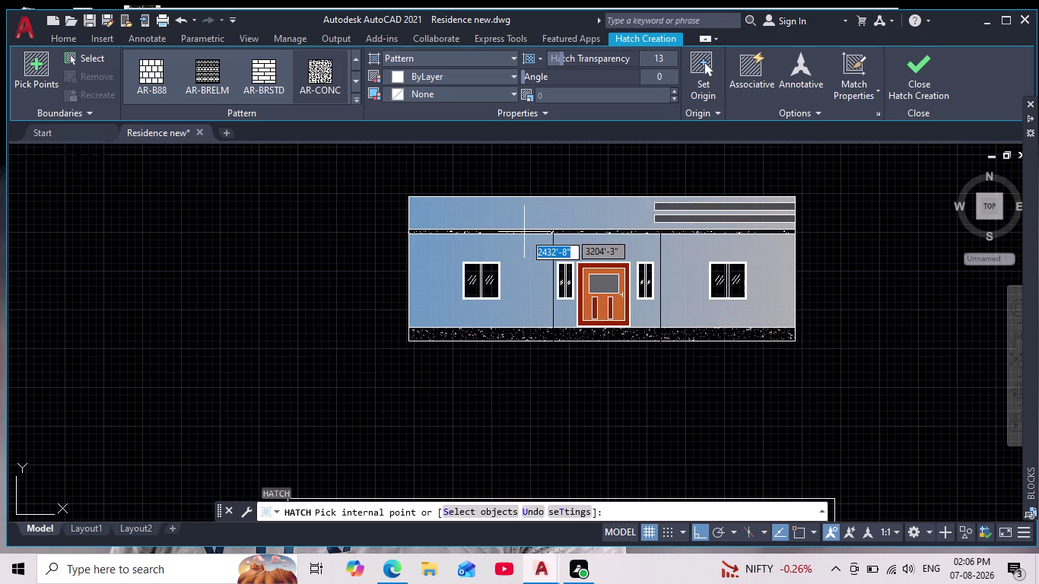
click(402, 57)
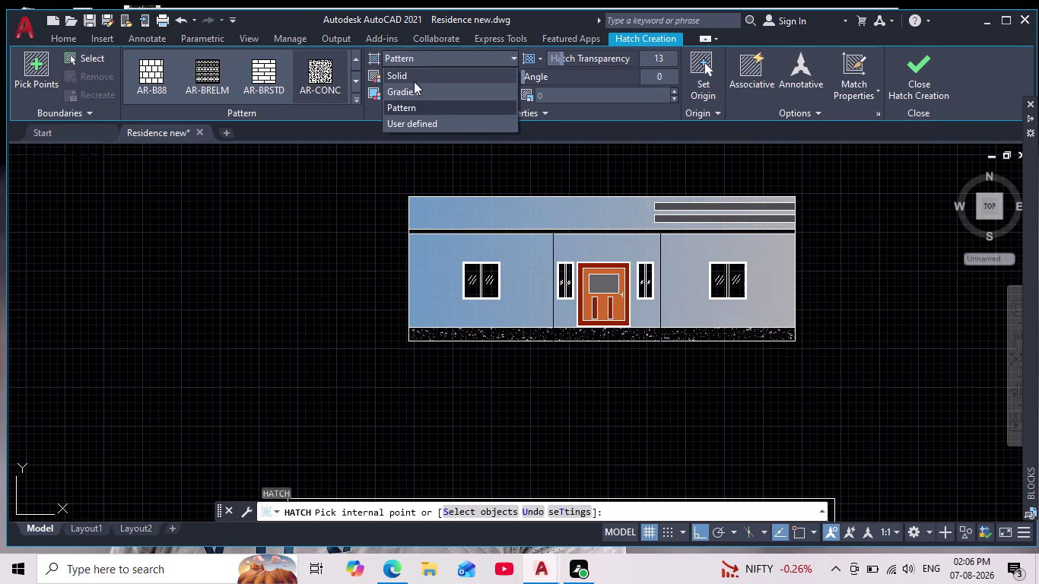
click(408, 79)
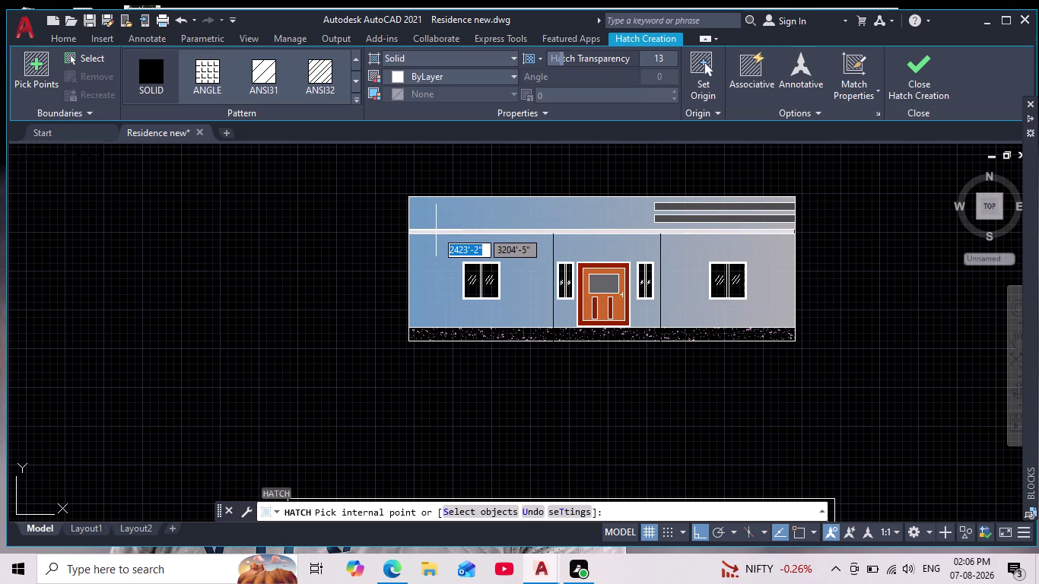
scroll(down, 3)
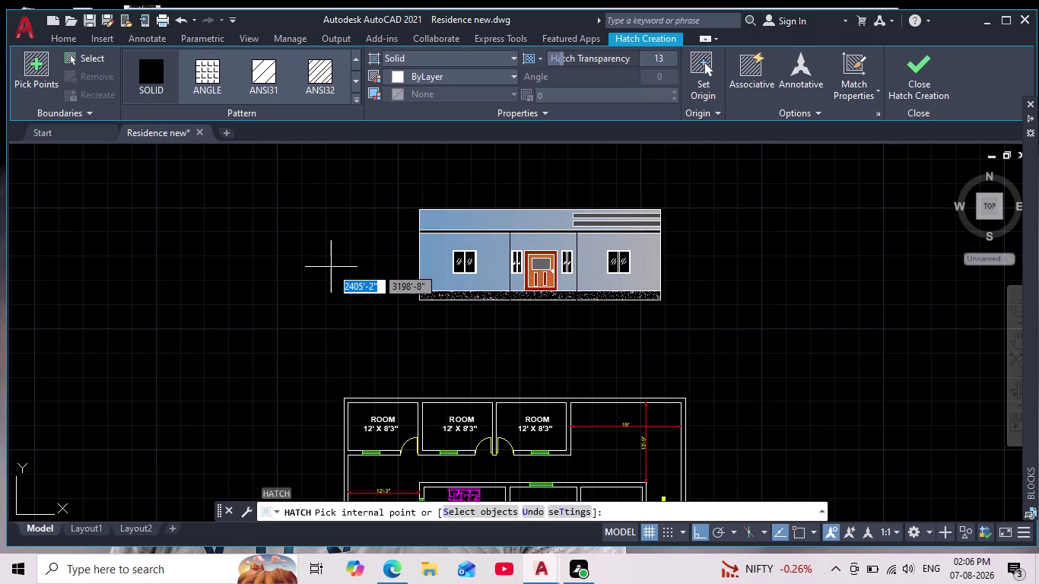
scroll(up, 3)
middle_drag(322, 286, 296, 309)
scroll(down, 3)
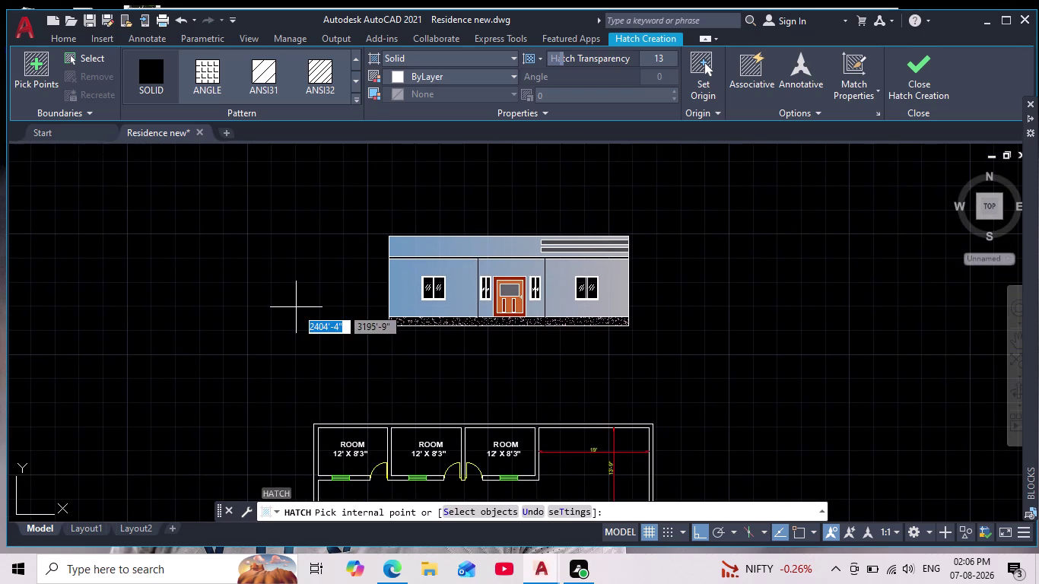
scroll(up, 3)
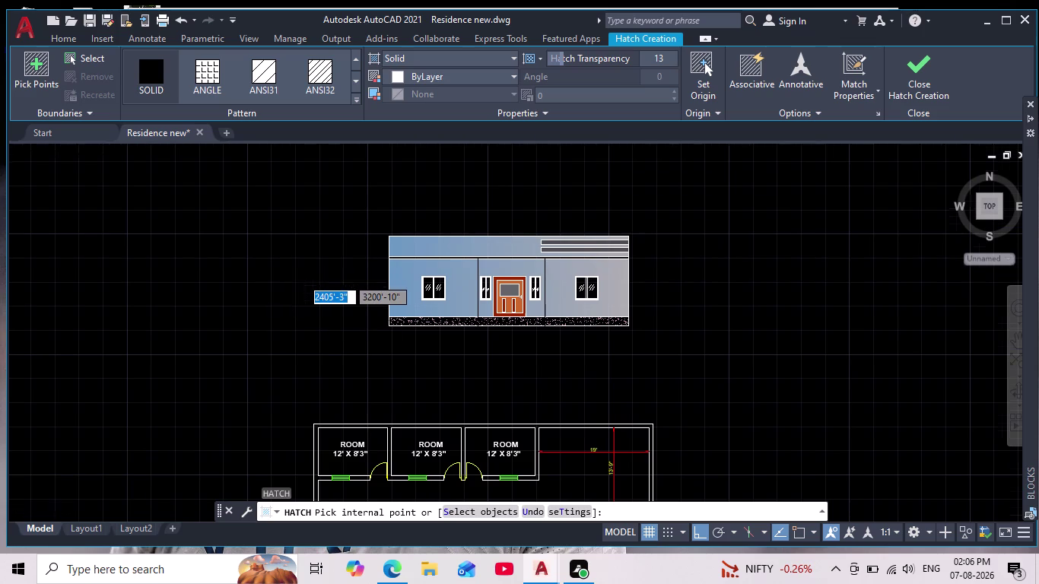
middle_drag(300, 279, 281, 298)
scroll(down, 3)
scroll(up, 3)
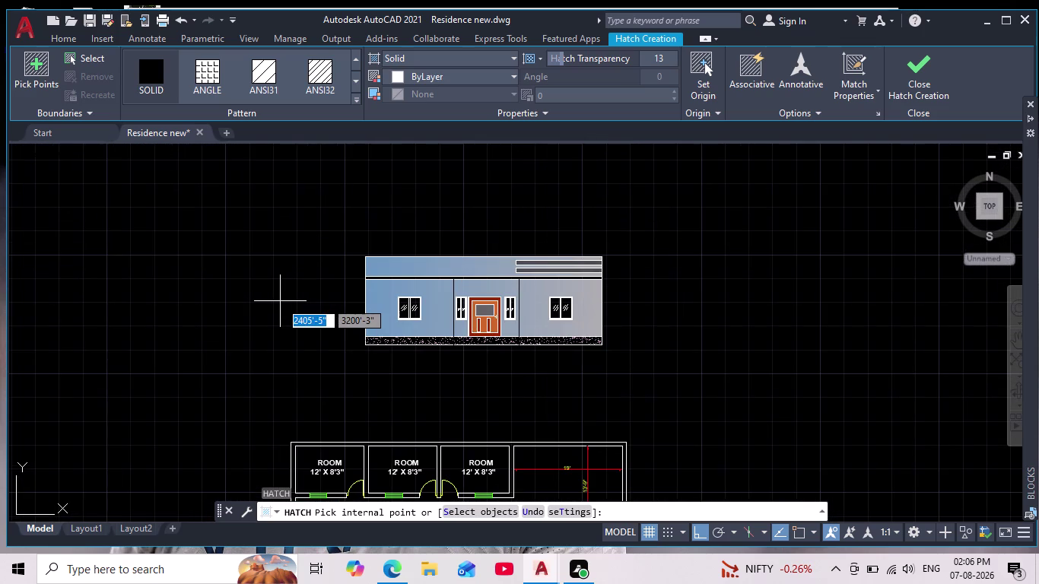
scroll(up, 3)
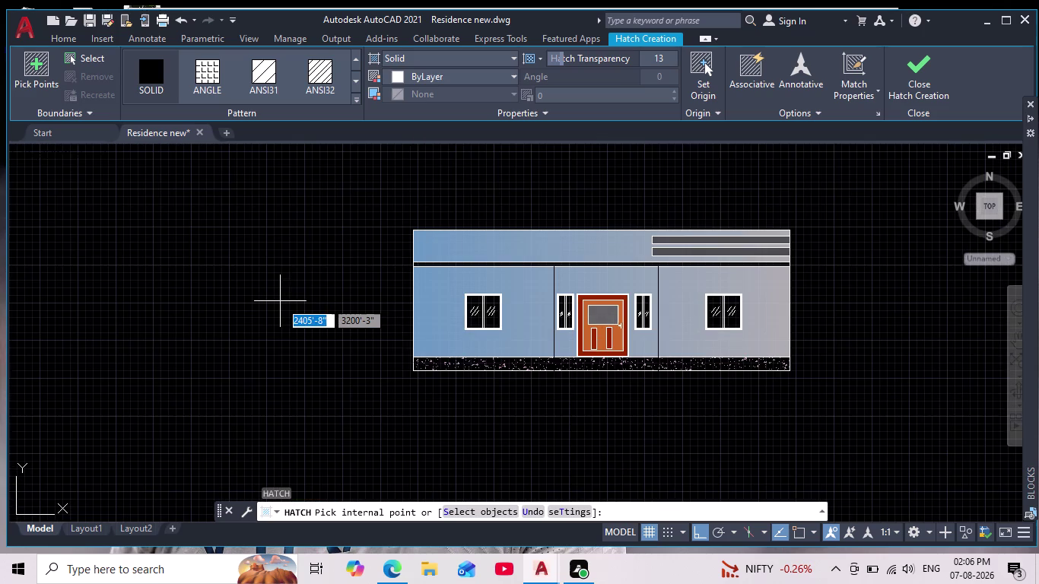
middle_drag(279, 301, 253, 283)
scroll(down, 3)
scroll(up, 3)
middle_drag(273, 301, 240, 320)
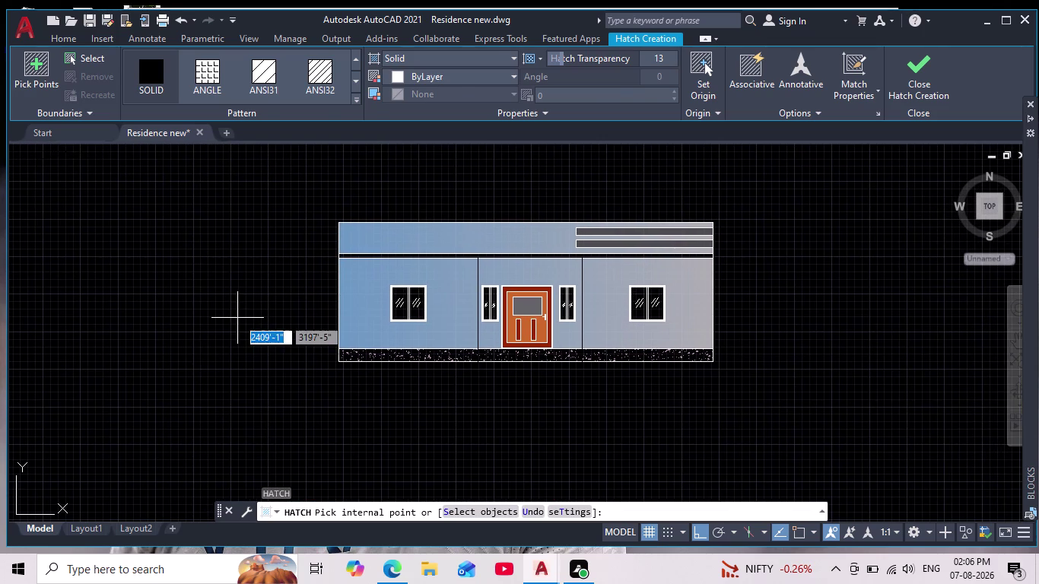
key(Escape)
key(Escape)
scroll(down, 3)
scroll(up, 3)
middle_drag(313, 352, 317, 364)
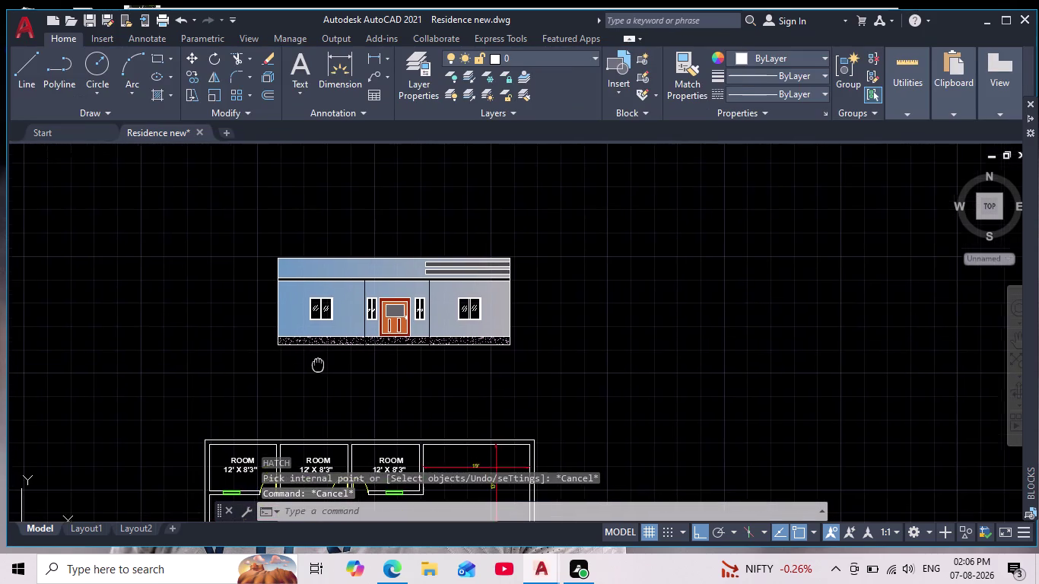
middle_drag(318, 364, 317, 367)
scroll(up, 3)
middle_drag(320, 375, 322, 394)
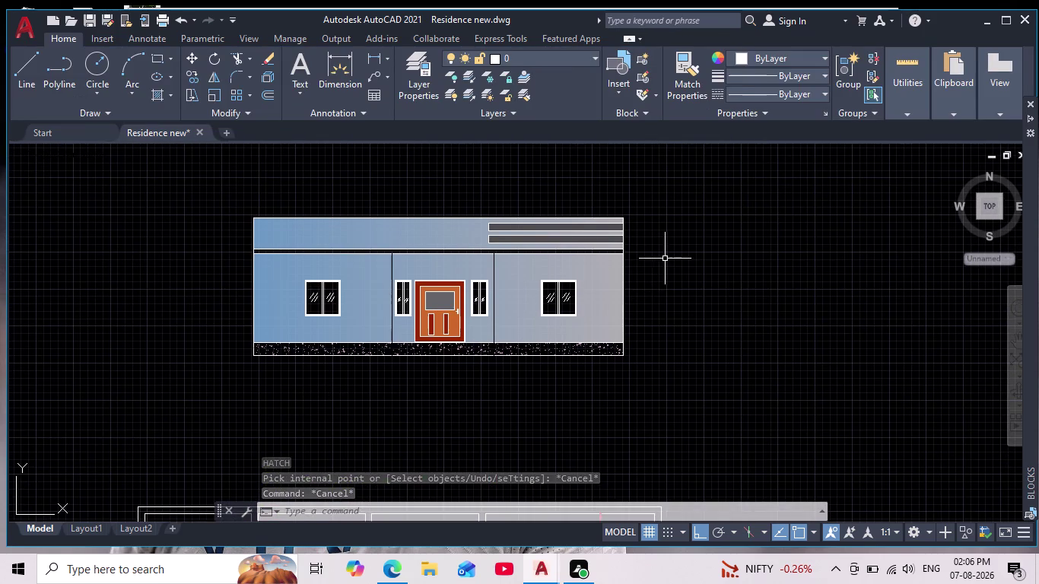
middle_drag(664, 265, 688, 281)
scroll(down, 3)
scroll(up, 3)
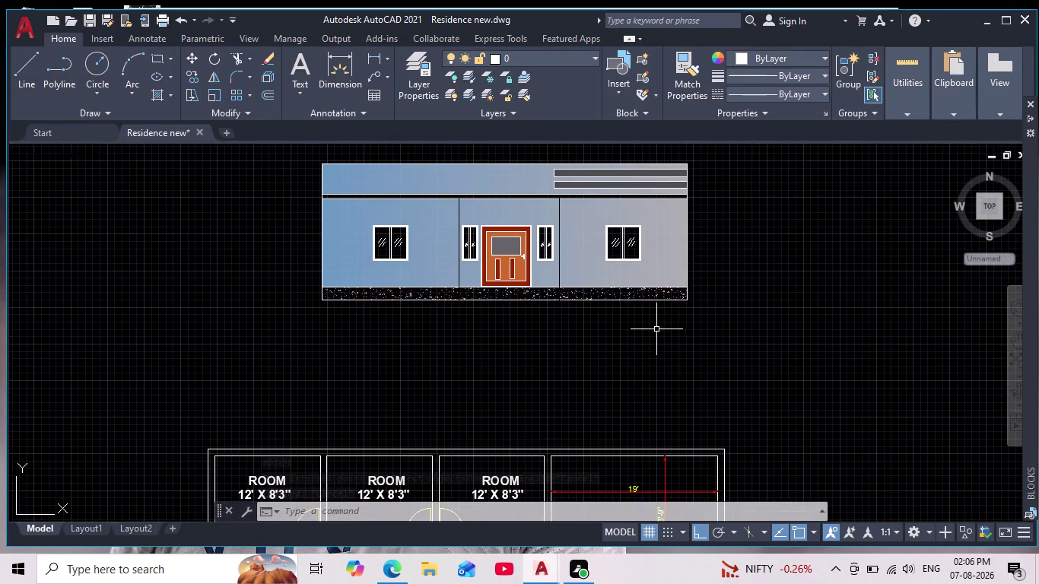
middle_drag(648, 335, 595, 412)
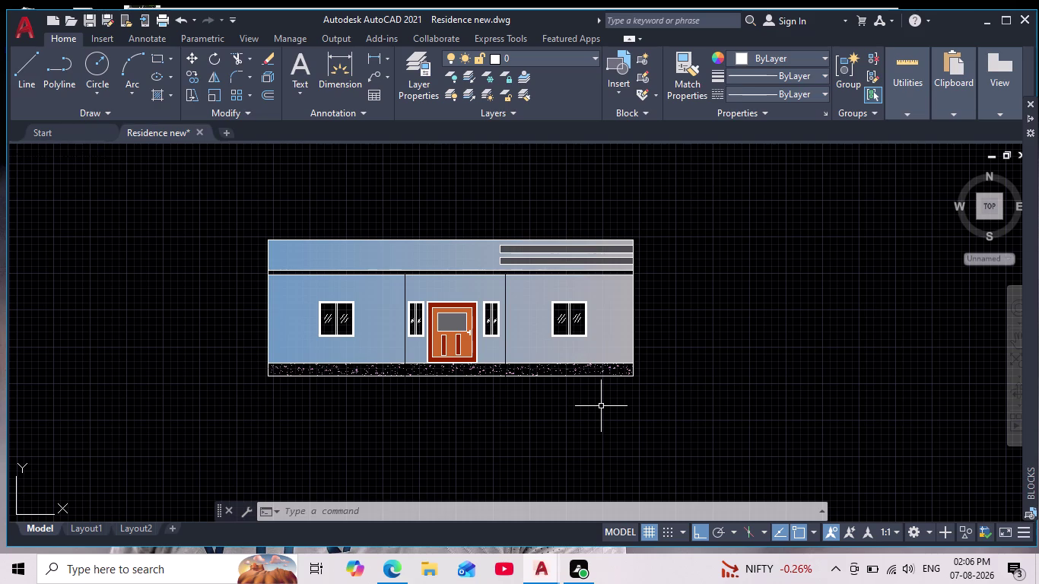
scroll(up, 3)
scroll(up, 3)
scroll(down, 3)
scroll(down, 3)
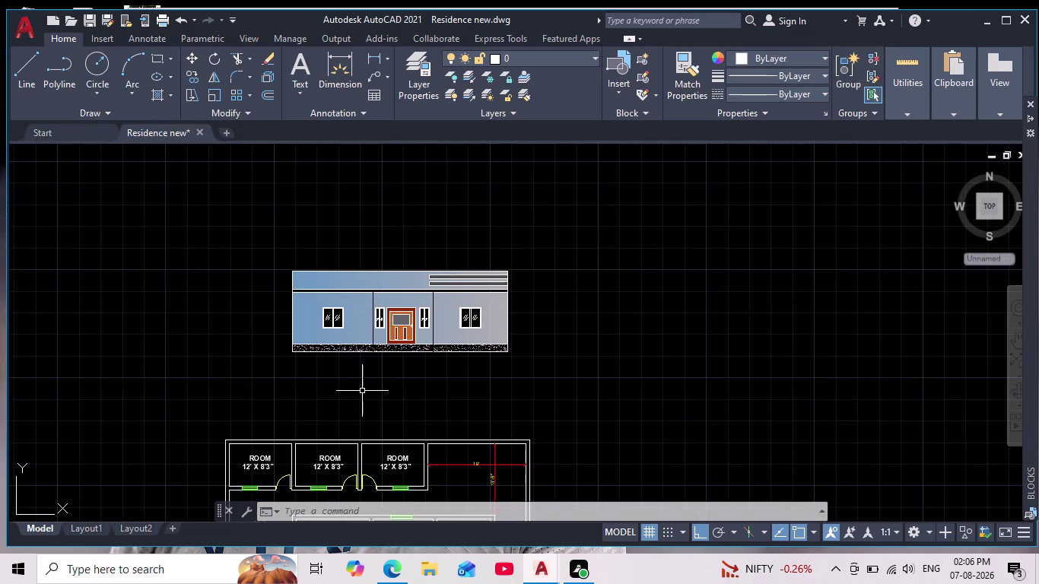
scroll(up, 3)
scroll(down, 3)
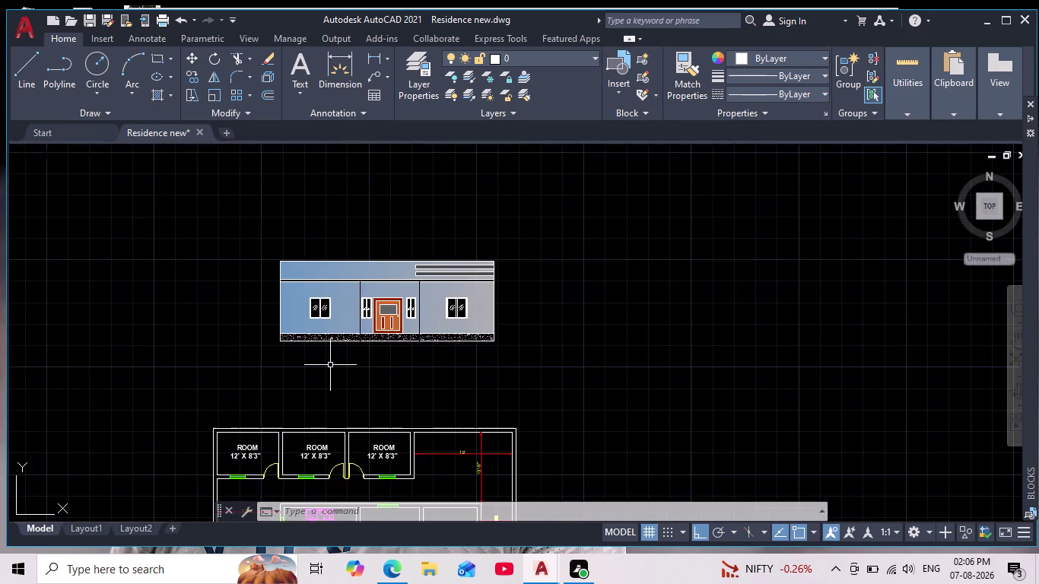
scroll(up, 3)
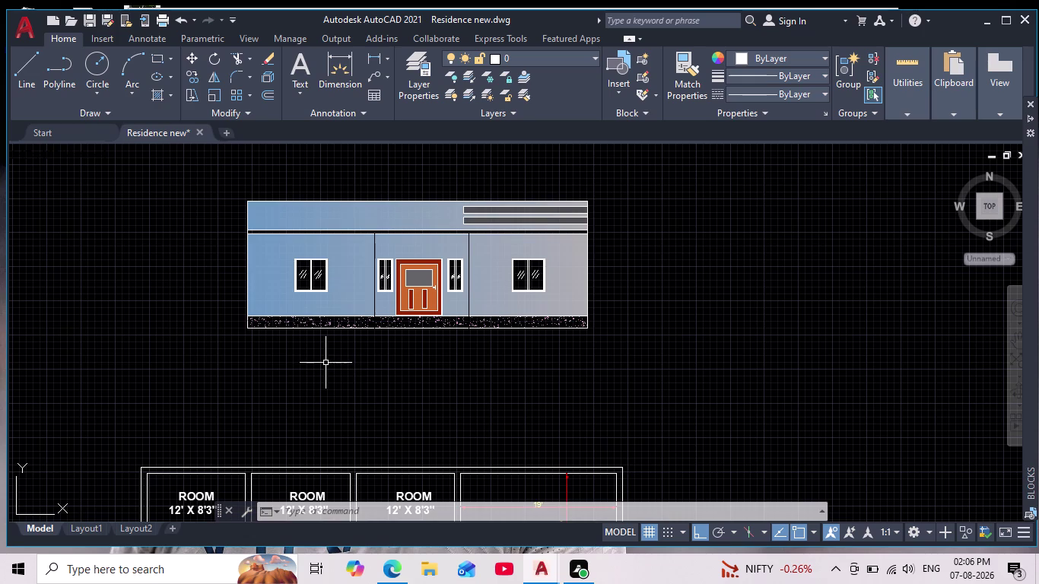
middle_drag(325, 362, 331, 377)
scroll(up, 3)
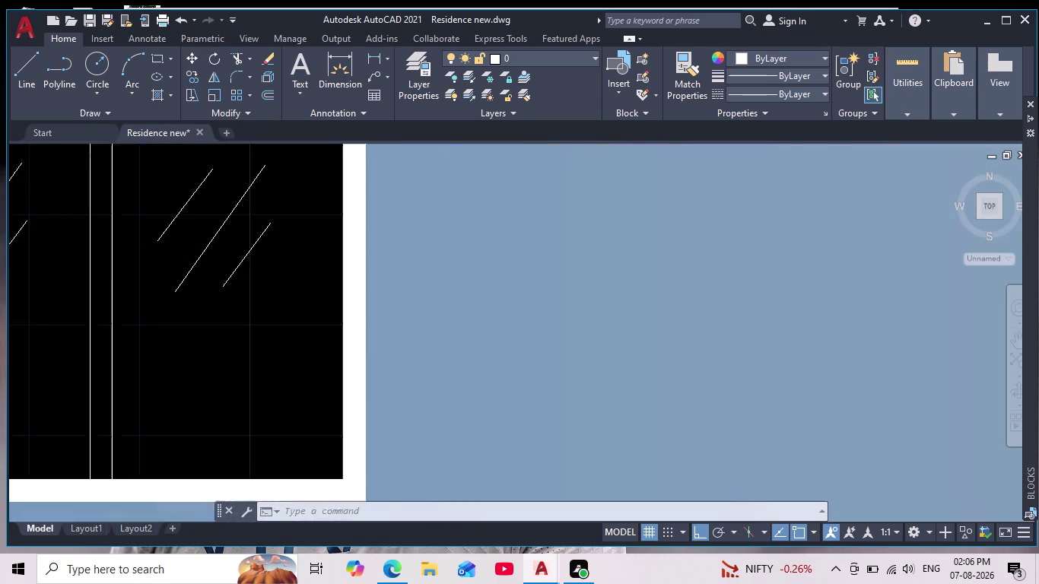
scroll(down, 3)
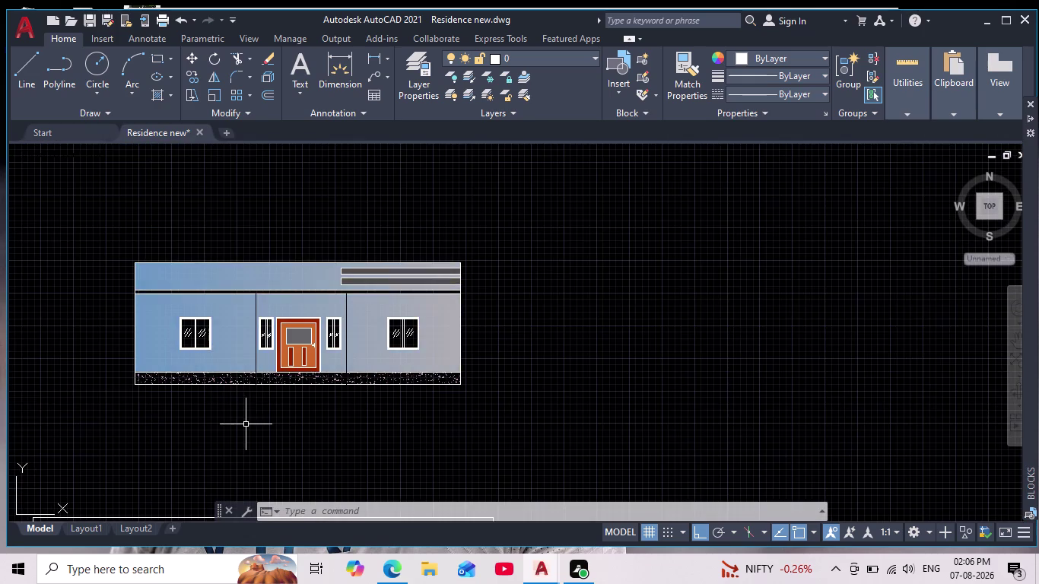
middle_drag(246, 426, 343, 422)
scroll(down, 3)
scroll(down, 3)
scroll(up, 3)
middle_drag(334, 417, 342, 403)
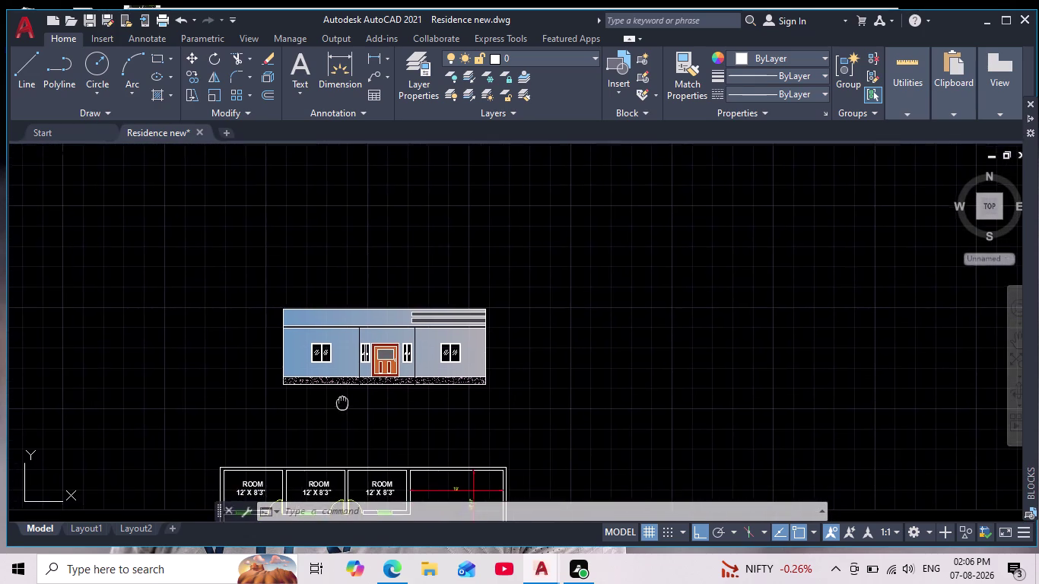
scroll(up, 3)
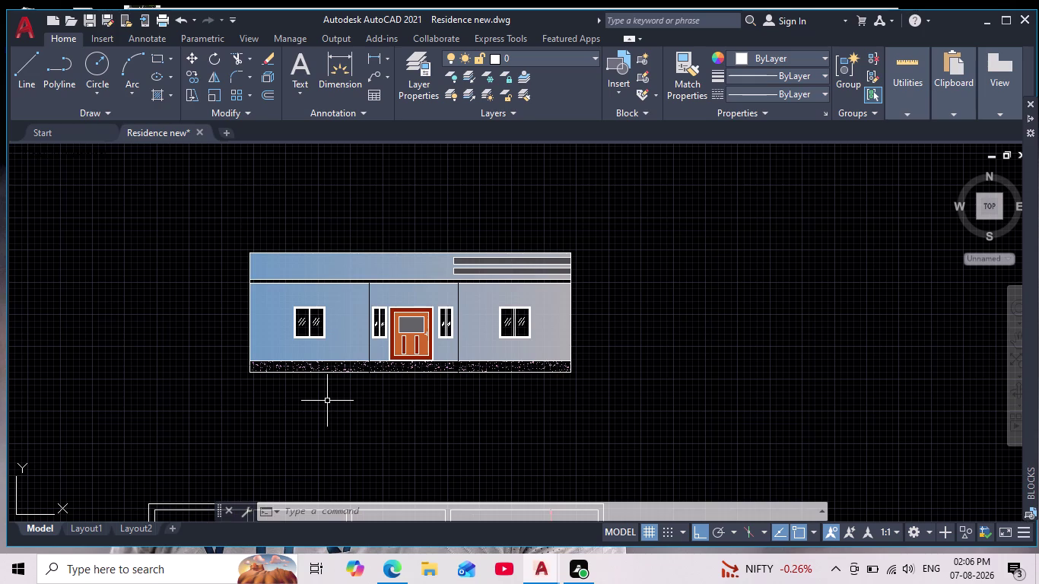
scroll(down, 3)
scroll(up, 3)
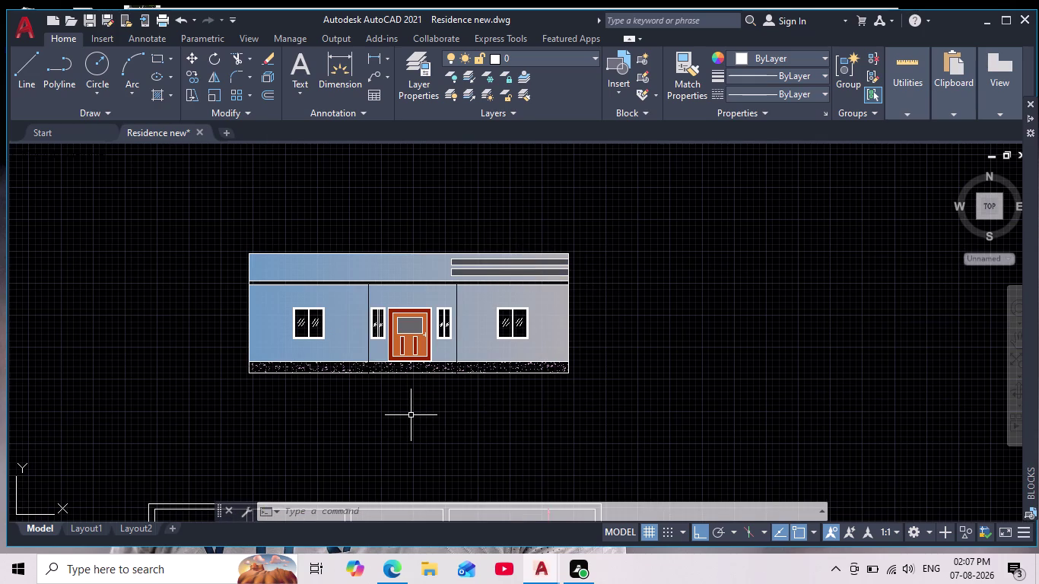
scroll(down, 3)
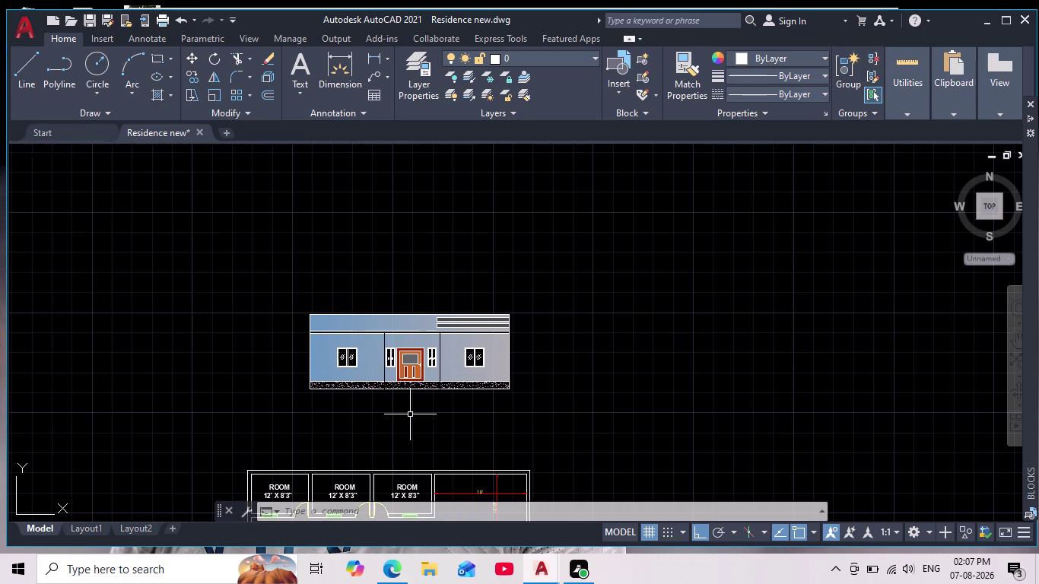
scroll(up, 3)
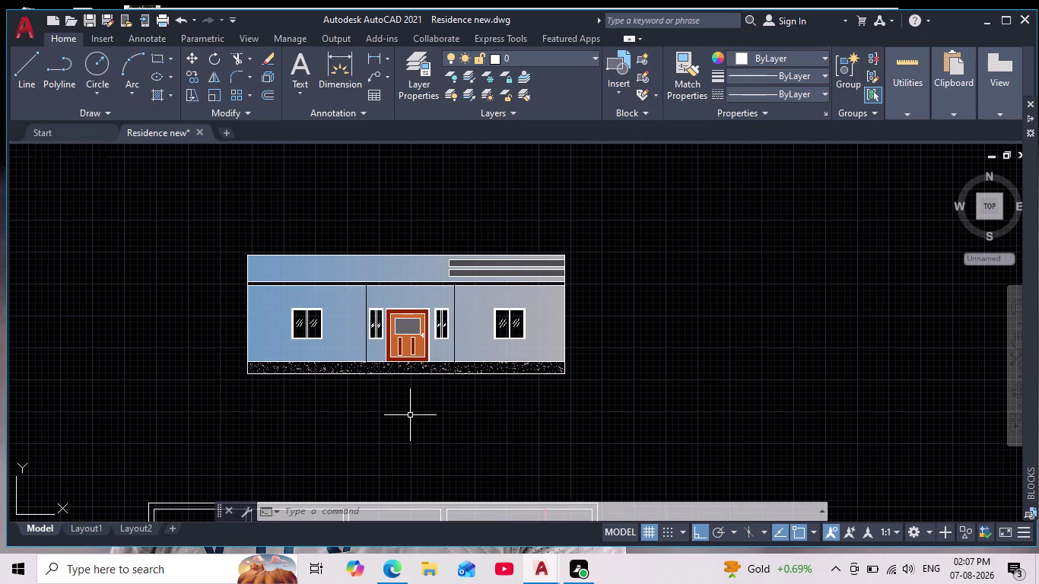
scroll(down, 3)
scroll(up, 3)
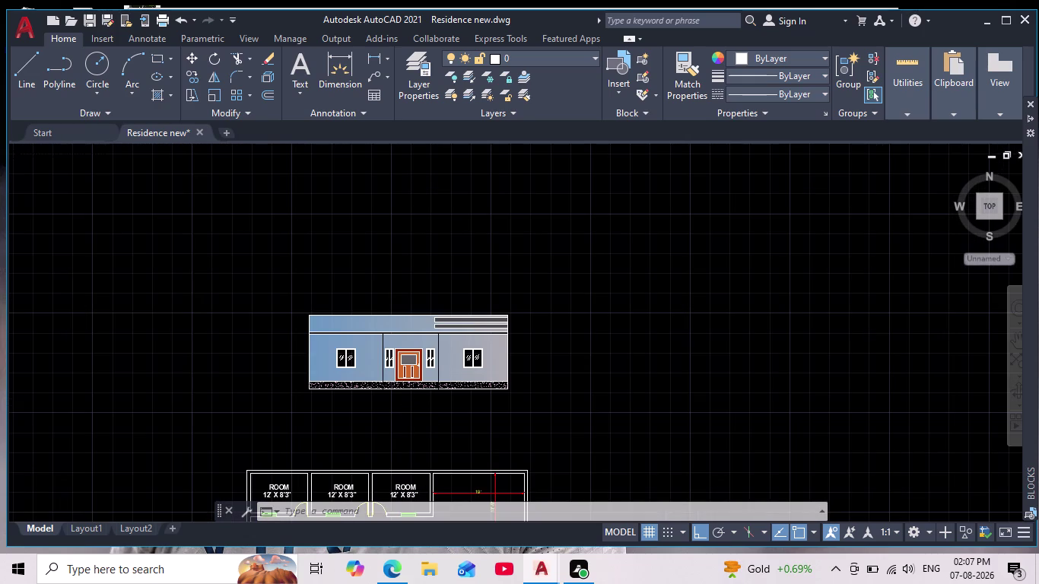
middle_drag(413, 419, 426, 403)
scroll(down, 3)
scroll(up, 3)
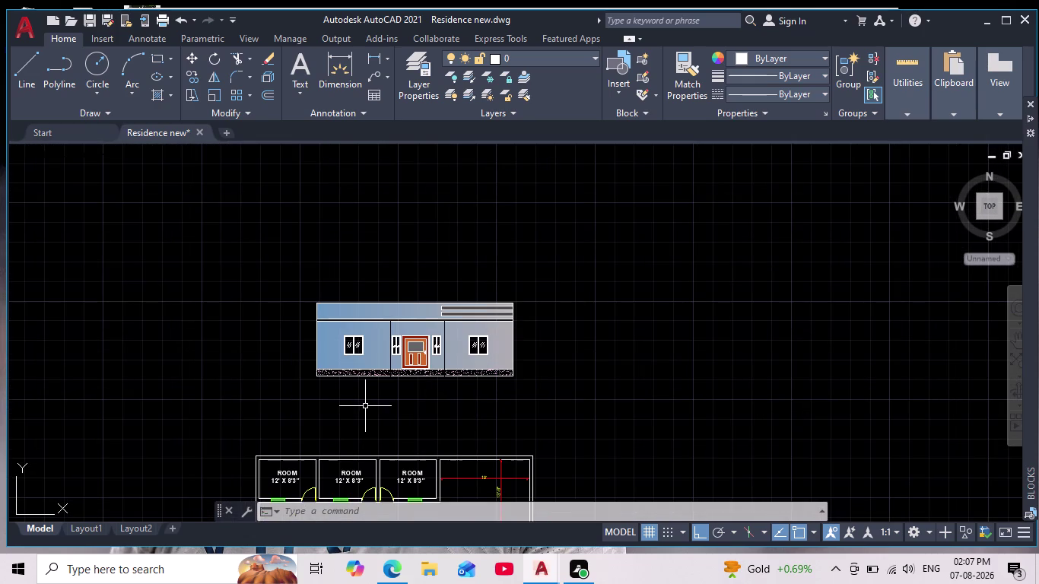
middle_drag(399, 417, 410, 407)
scroll(down, 3)
scroll(up, 3)
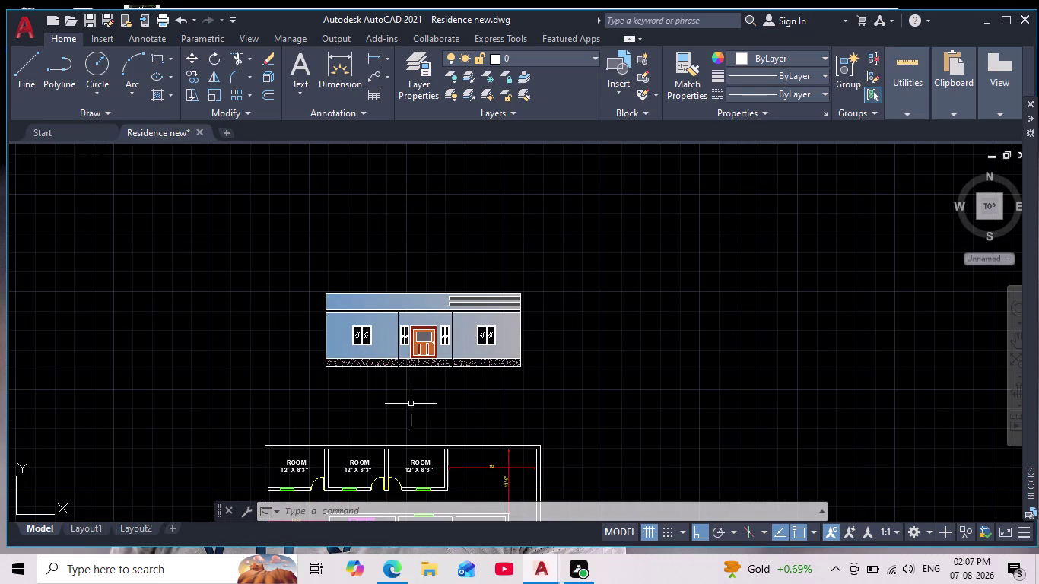
scroll(up, 3)
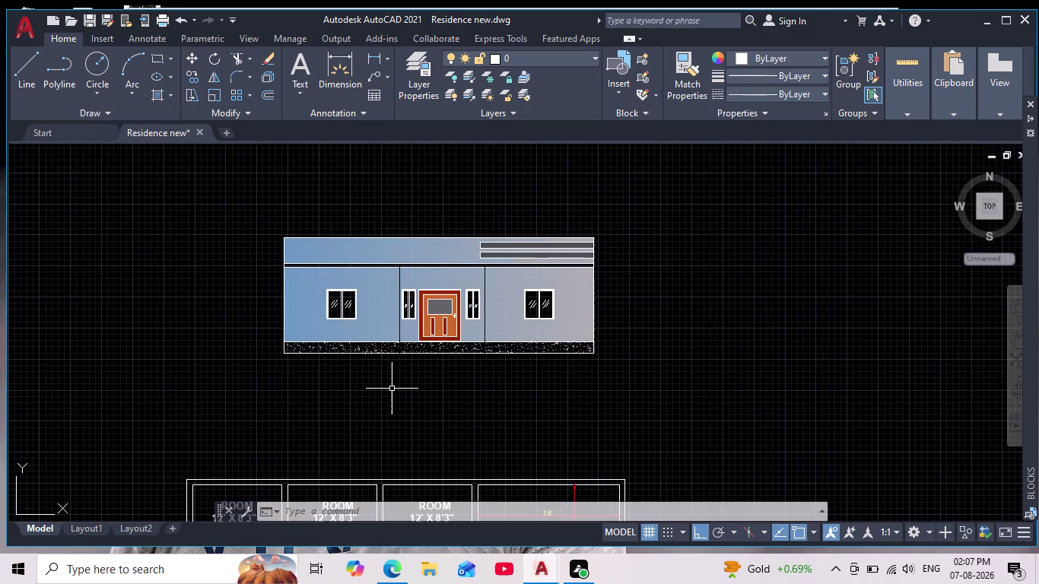
scroll(down, 3)
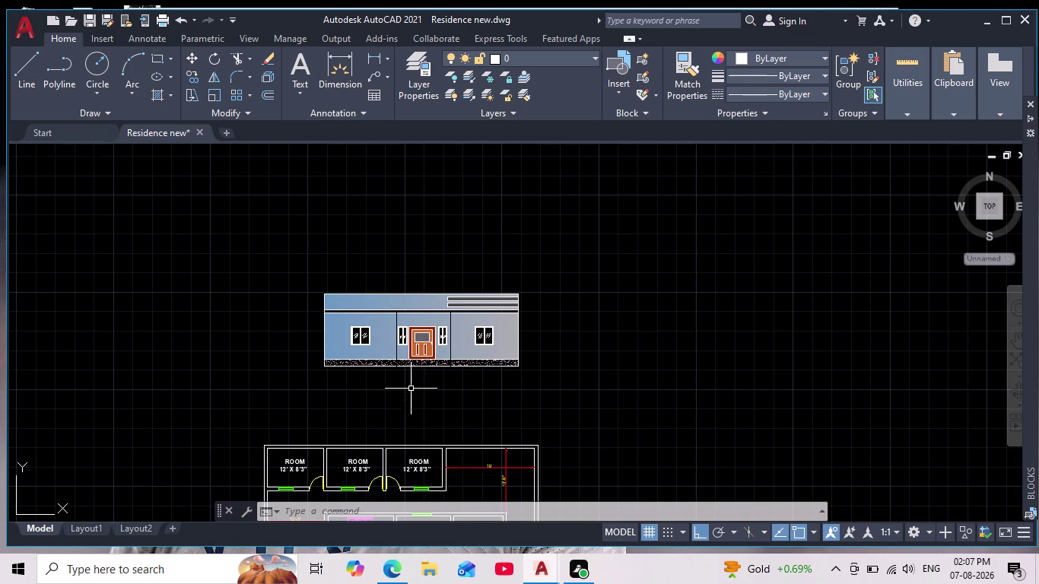
scroll(up, 3)
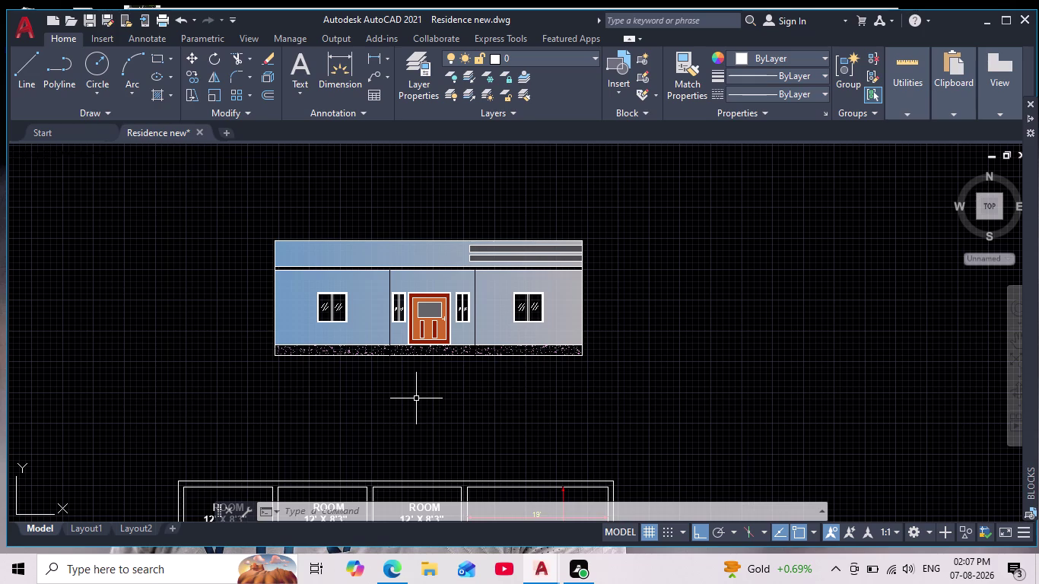
middle_drag(403, 340, 387, 221)
scroll(down, 3)
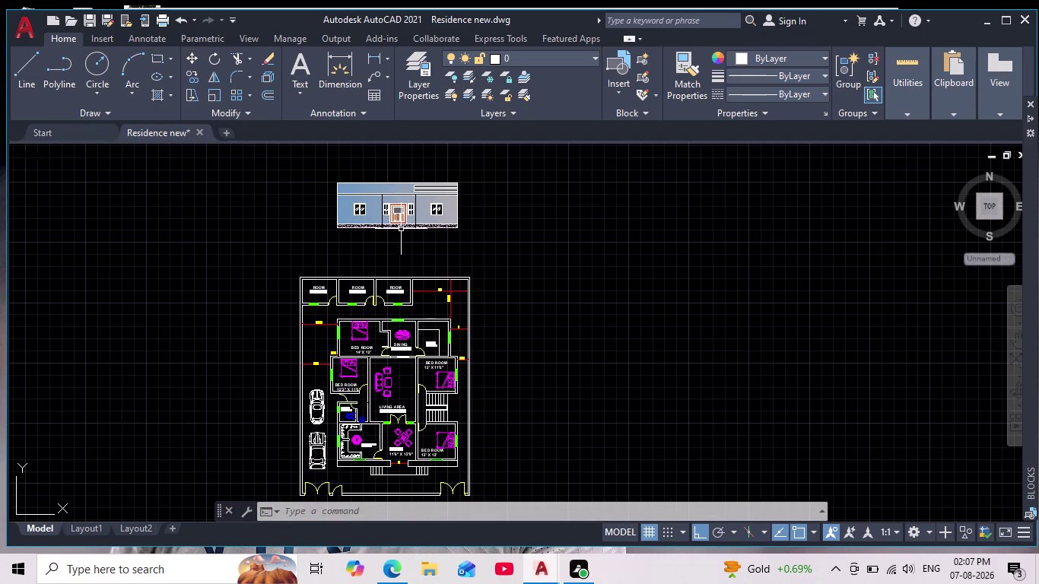
scroll(up, 3)
middle_drag(399, 354, 401, 240)
scroll(down, 3)
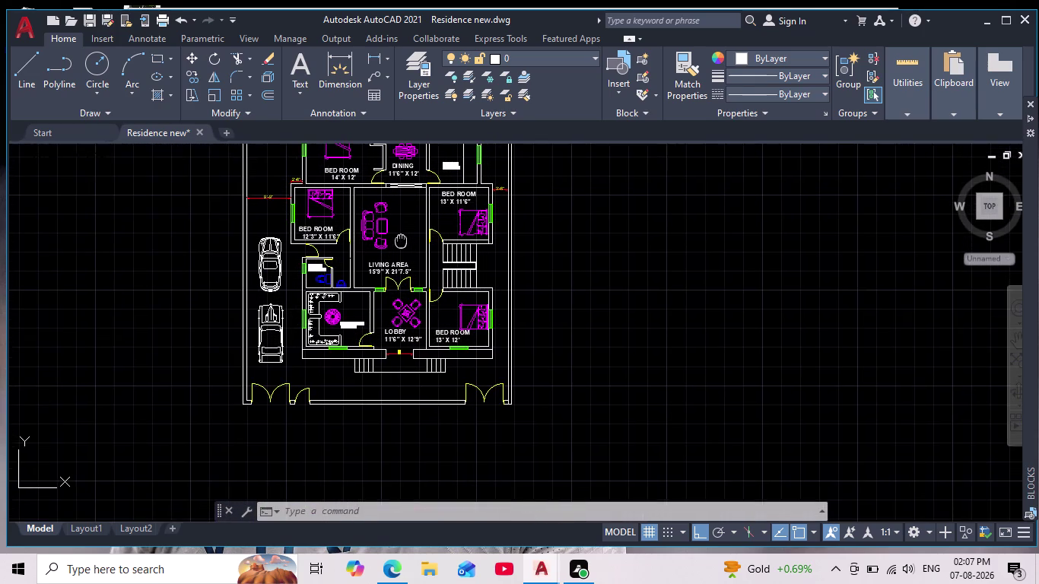
middle_drag(401, 240, 402, 239)
scroll(up, 3)
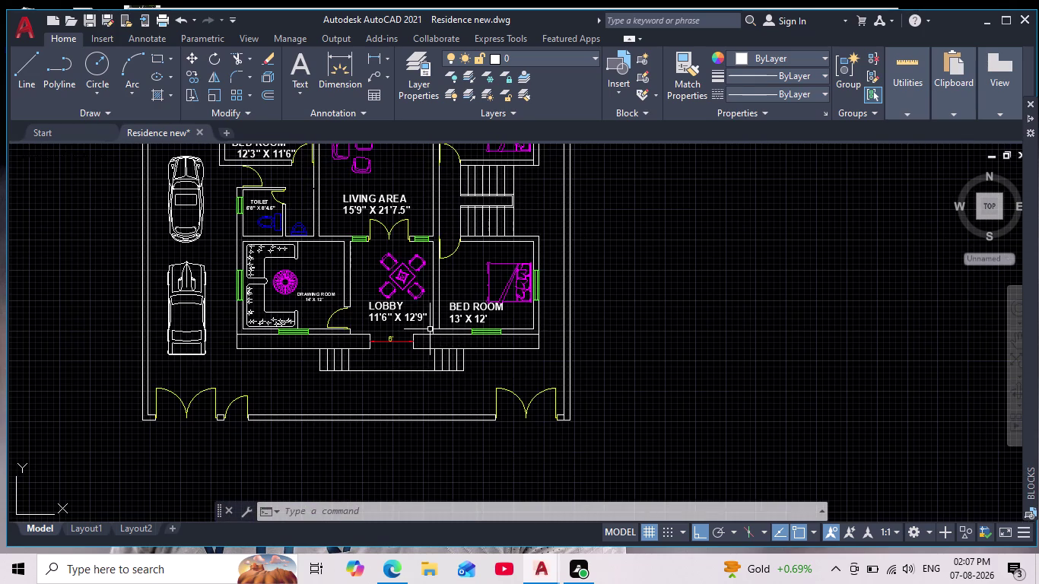
scroll(up, 3)
middle_drag(367, 222, 354, 363)
scroll(down, 3)
middle_drag(362, 218, 362, 304)
scroll(up, 3)
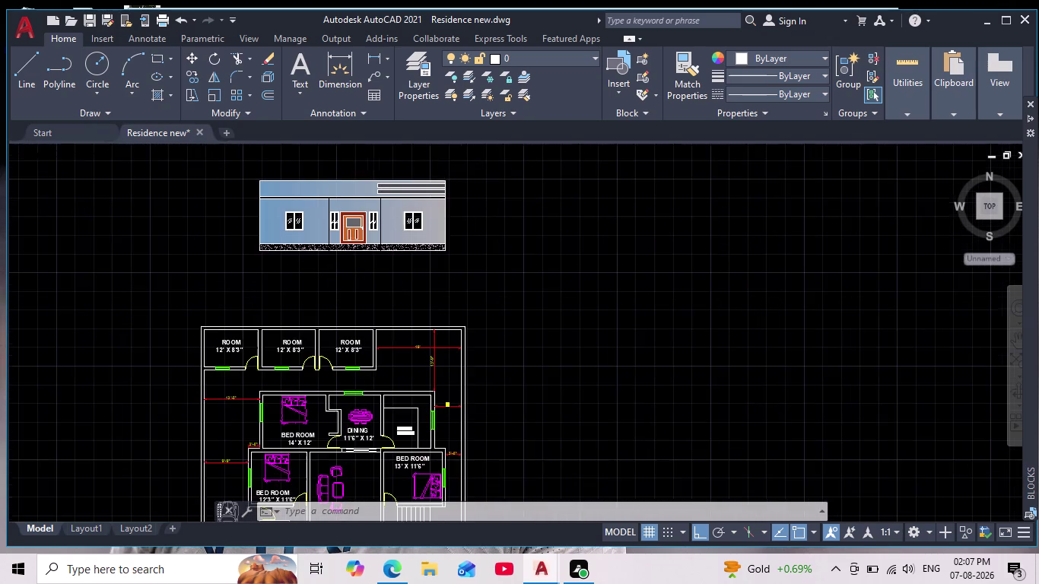
scroll(up, 3)
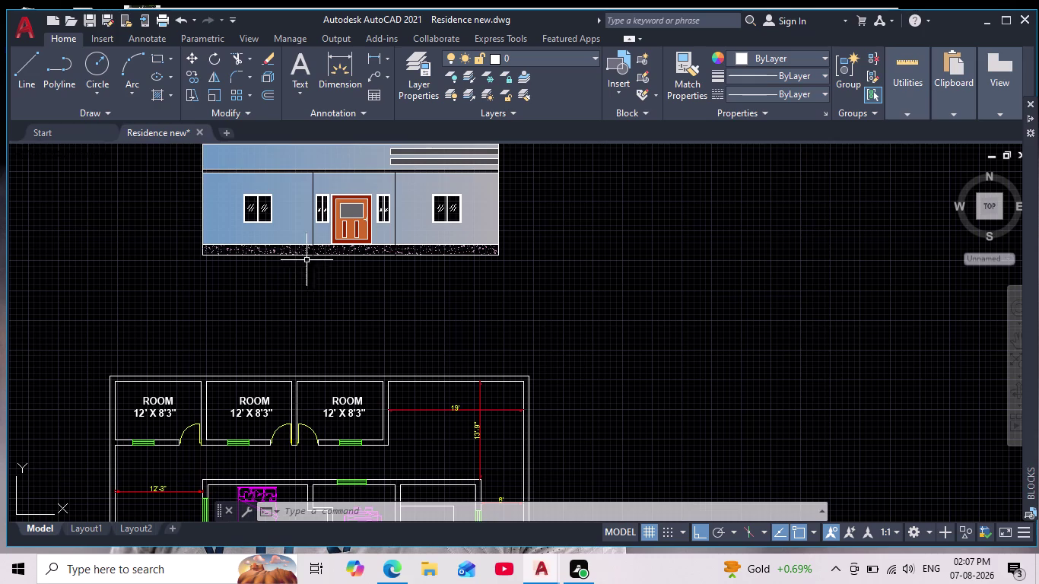
scroll(up, 3)
middle_drag(301, 272, 287, 394)
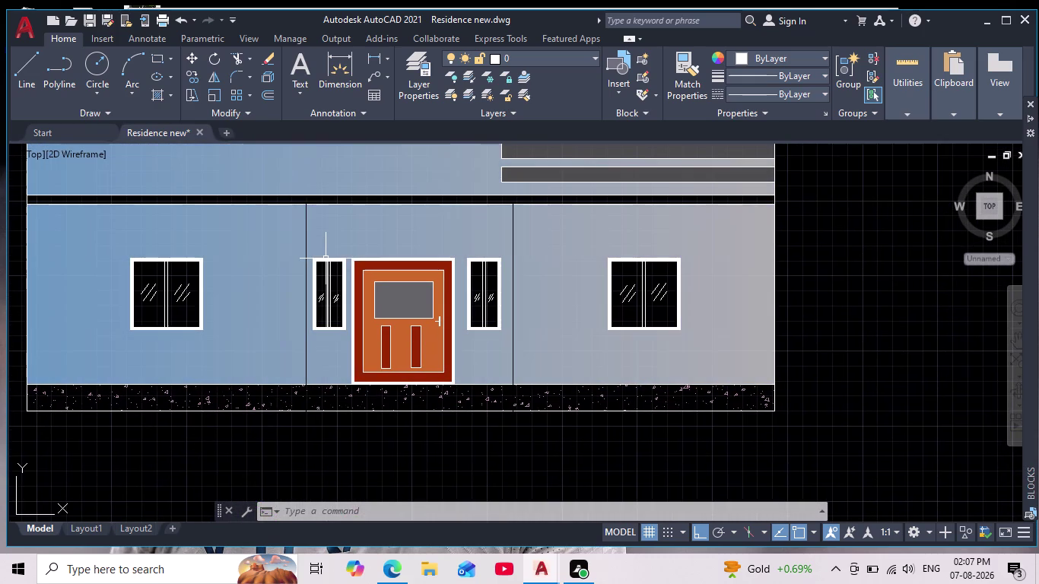
scroll(up, 3)
Erase the parts of the narrow windows on both sides of the door.
click(365, 246)
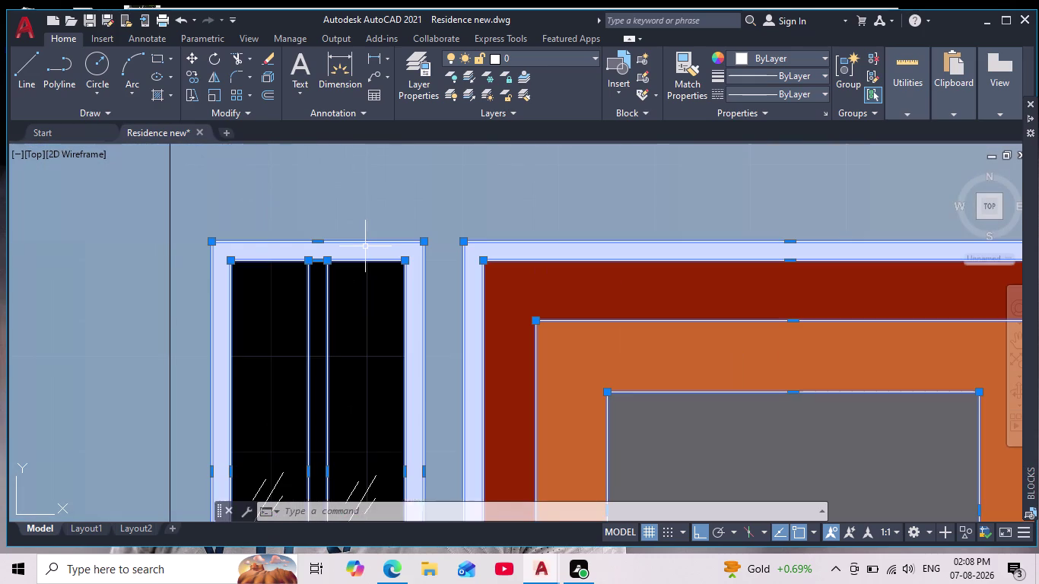
key(Delete)
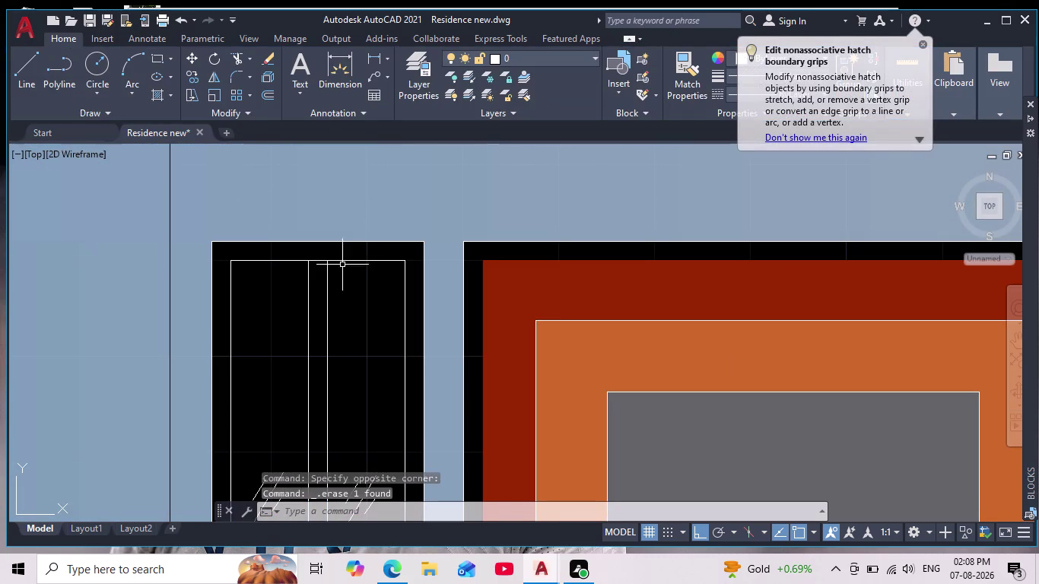
click(354, 257)
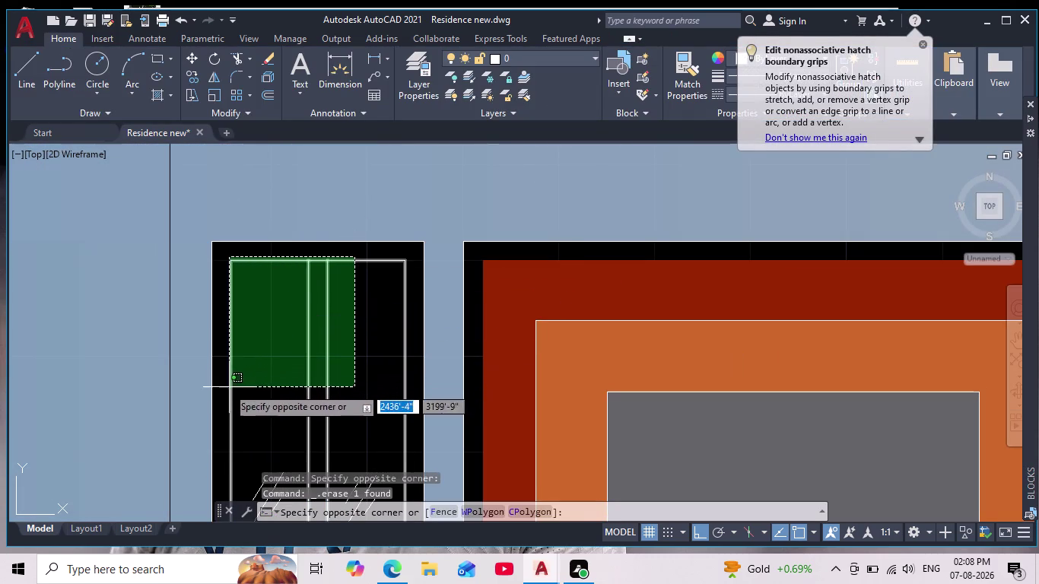
click(222, 393)
key(Delete)
scroll(down, 3)
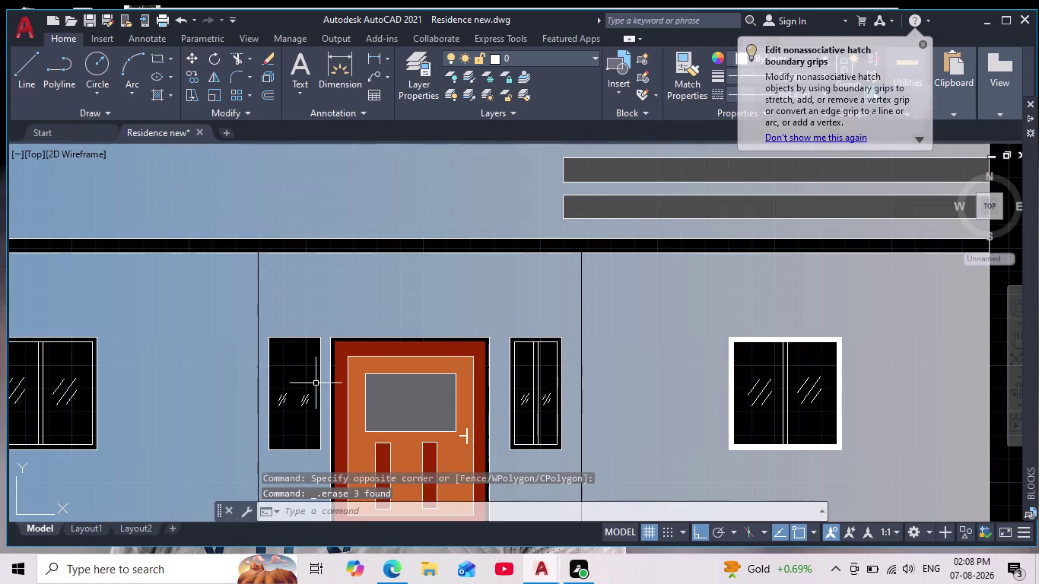
scroll(up, 3)
click(334, 320)
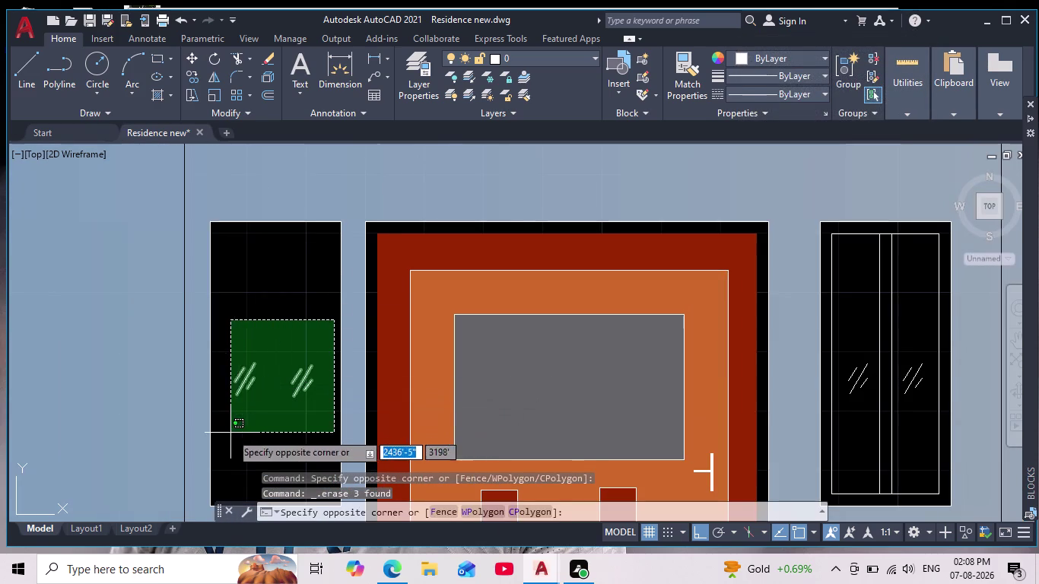
click(227, 435)
key(Delete)
middle_drag(842, 287, 583, 294)
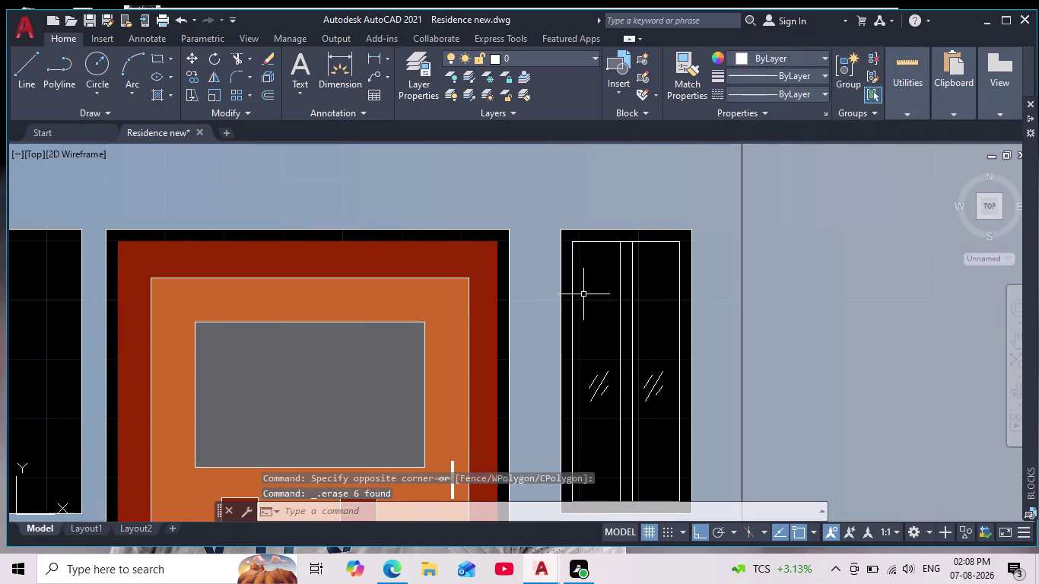
click(652, 233)
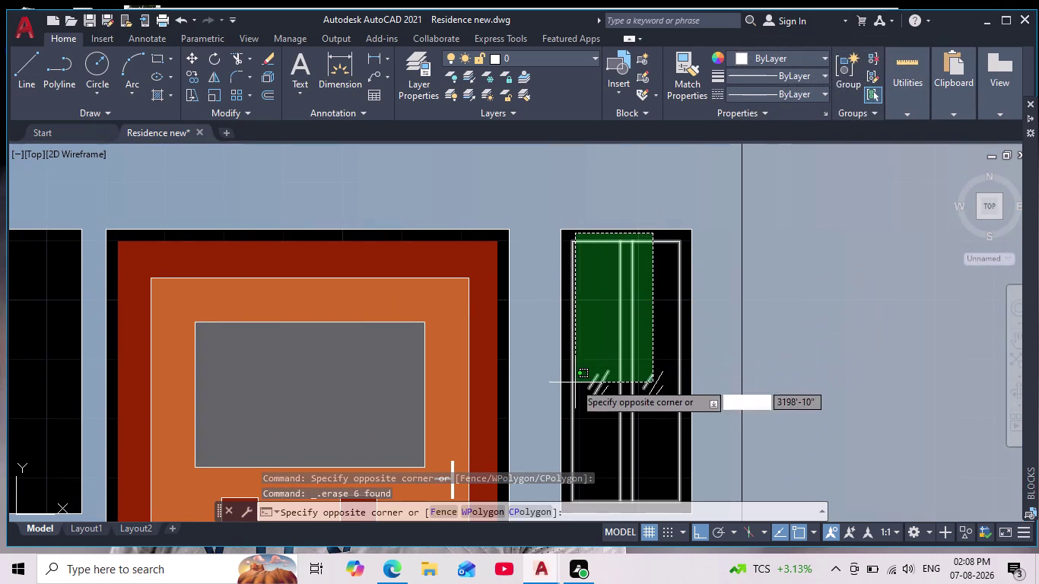
click(570, 420)
key(Delete)
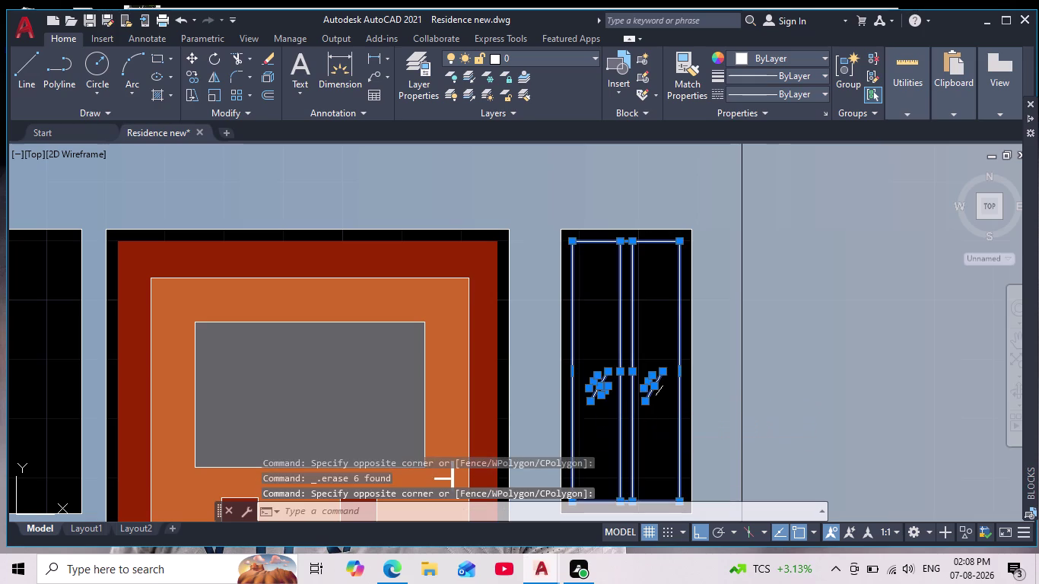
scroll(down, 3)
Delete the blue gradient wall fill and both narrow window outlines.
click(564, 292)
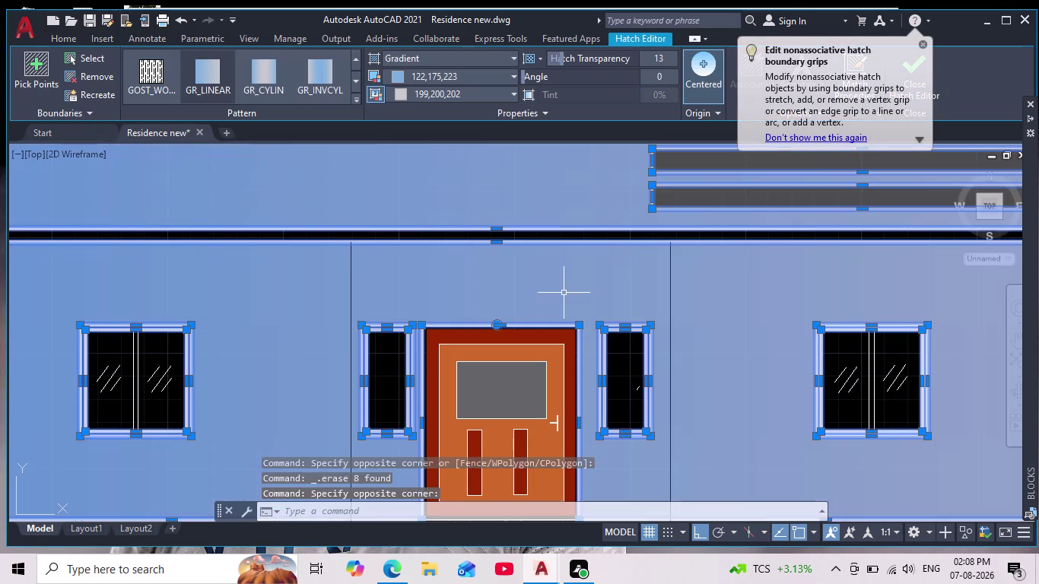
key(Delete)
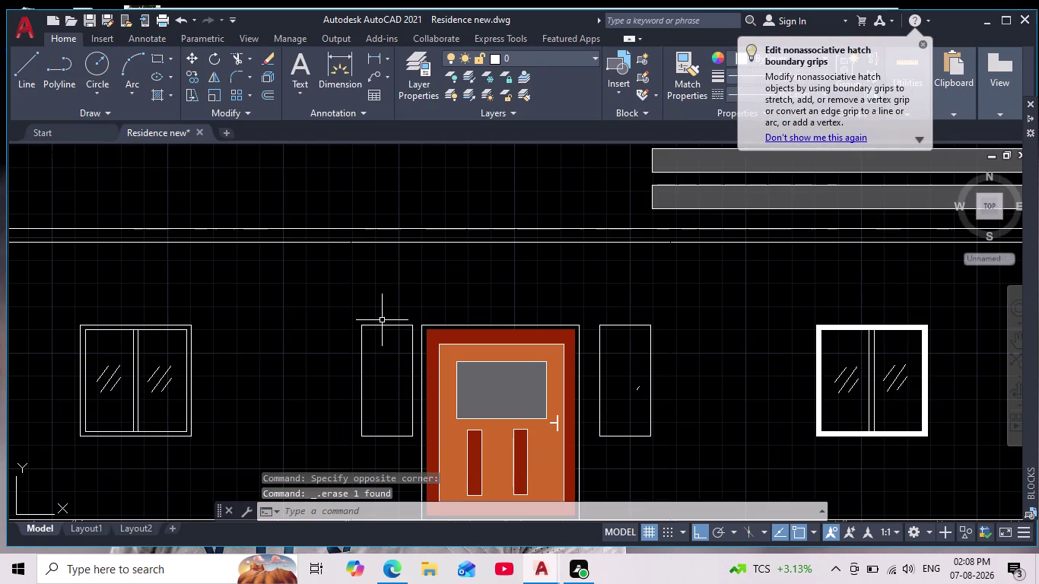
click(381, 323)
click(352, 350)
drag(658, 277, 659, 285)
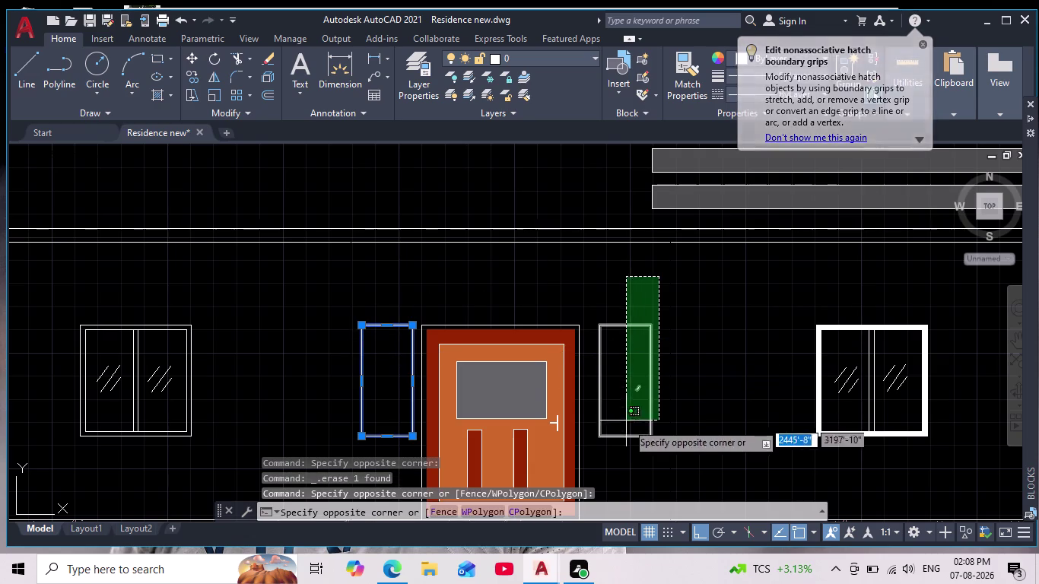
click(626, 453)
key(Delete)
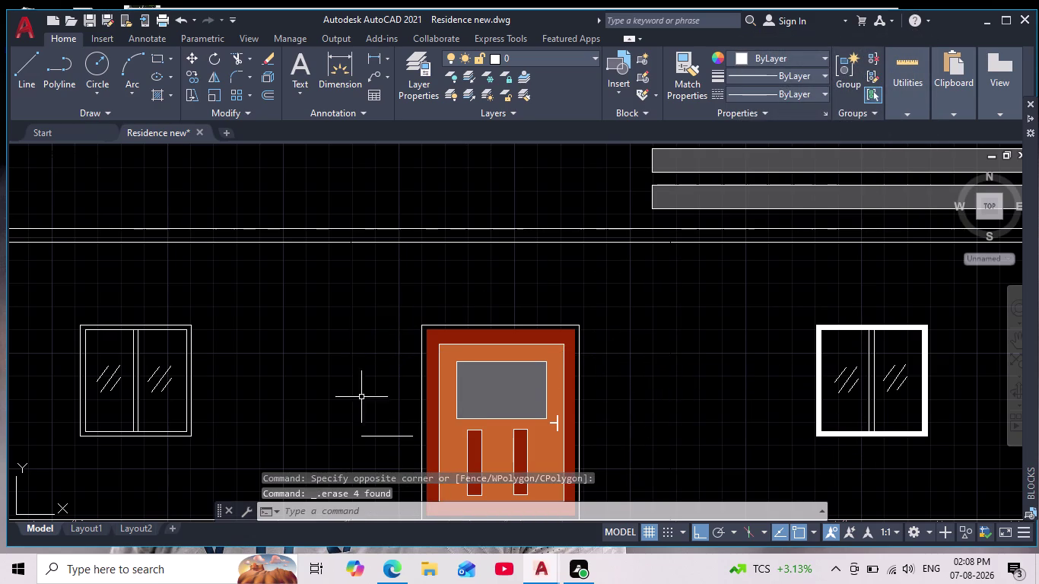
Select leftover lines beside the door, clear the selection, and start HATCH.
middle_drag(351, 361, 382, 282)
click(408, 384)
click(386, 345)
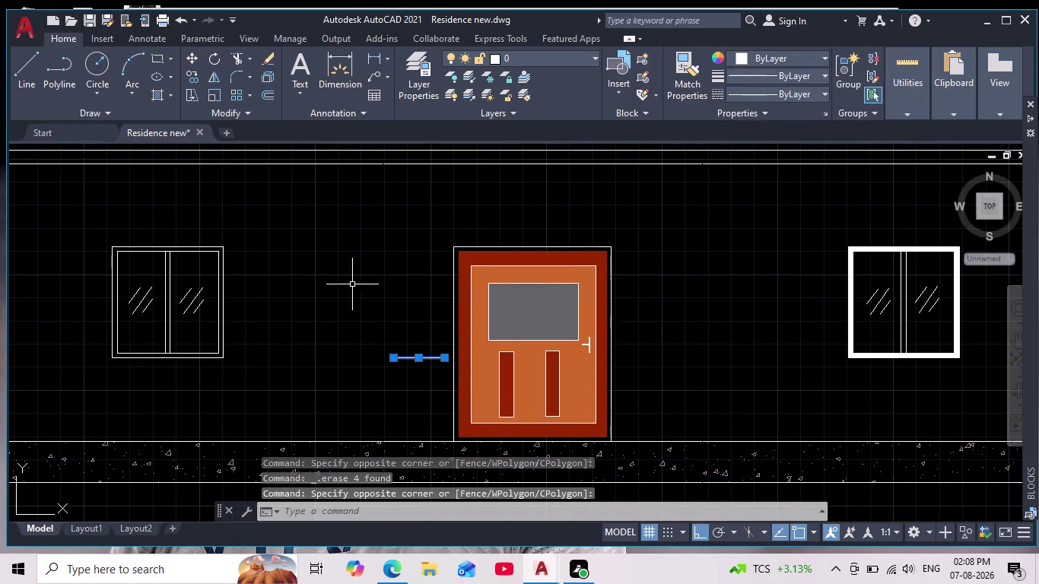
drag(445, 218, 437, 217)
click(306, 247)
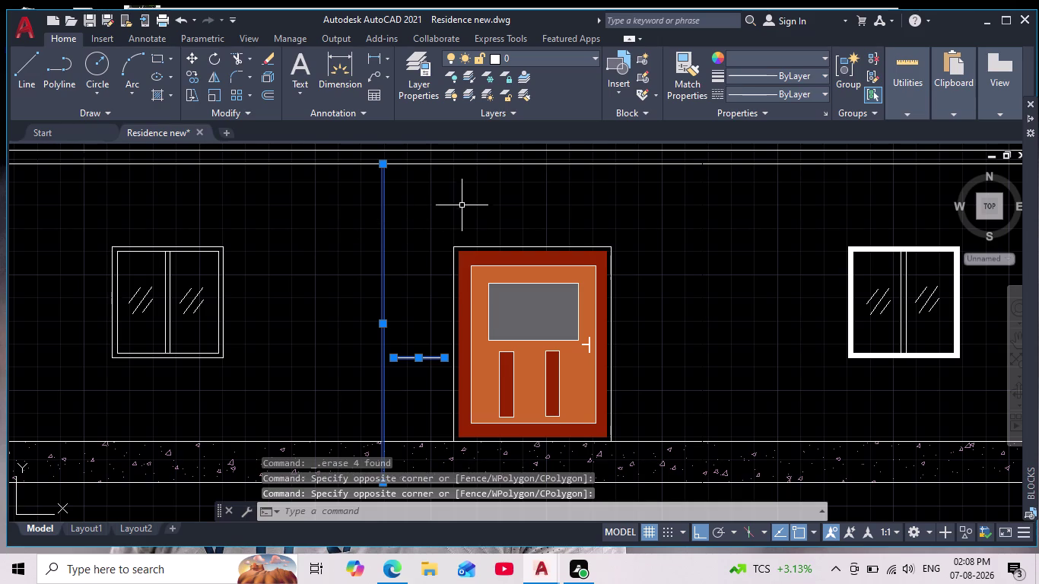
key(Escape)
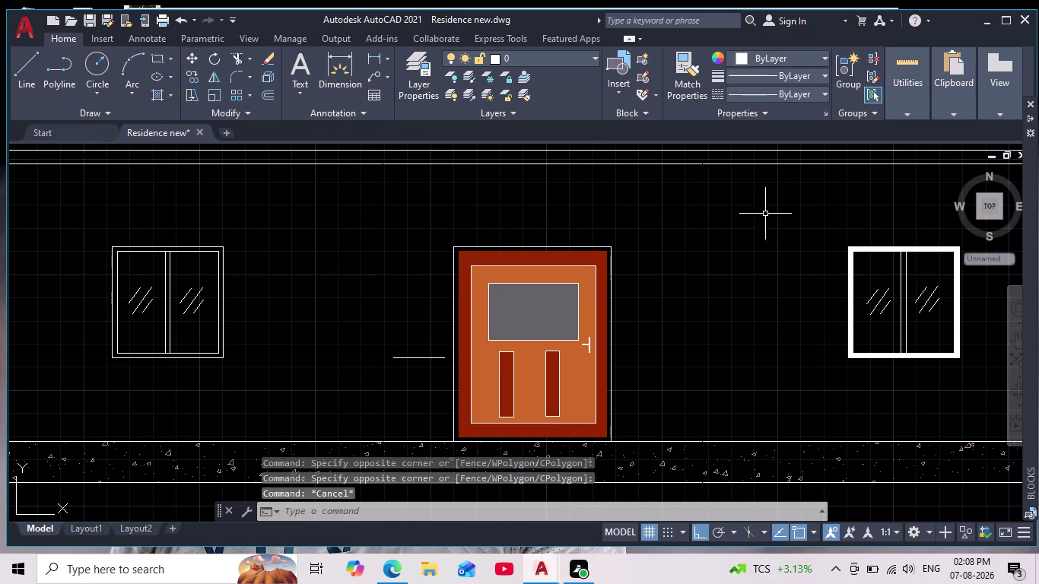
click(794, 204)
key(Escape)
key(Escape)
key(Escape)
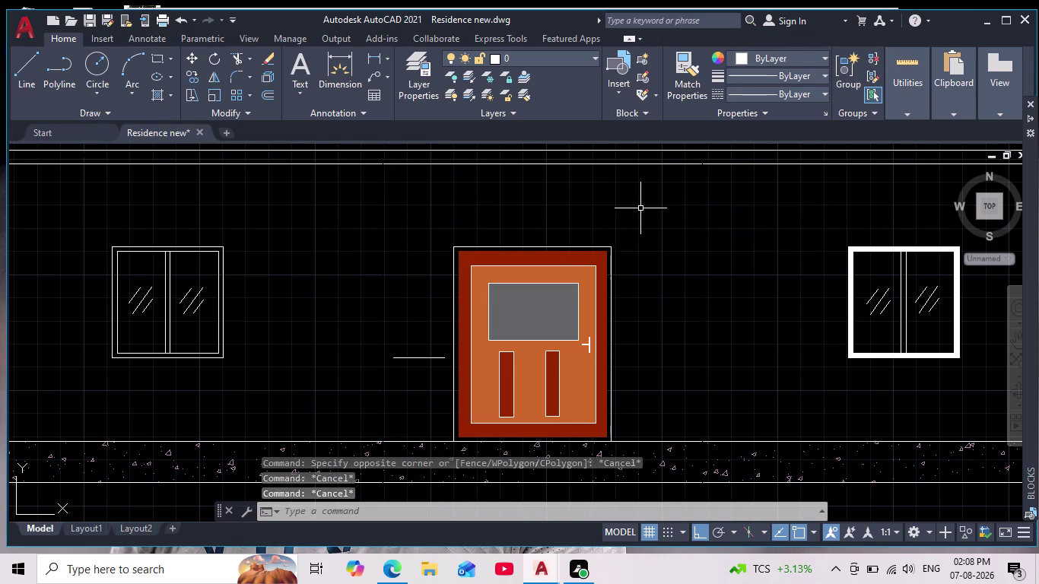
key(h)
key(Return)
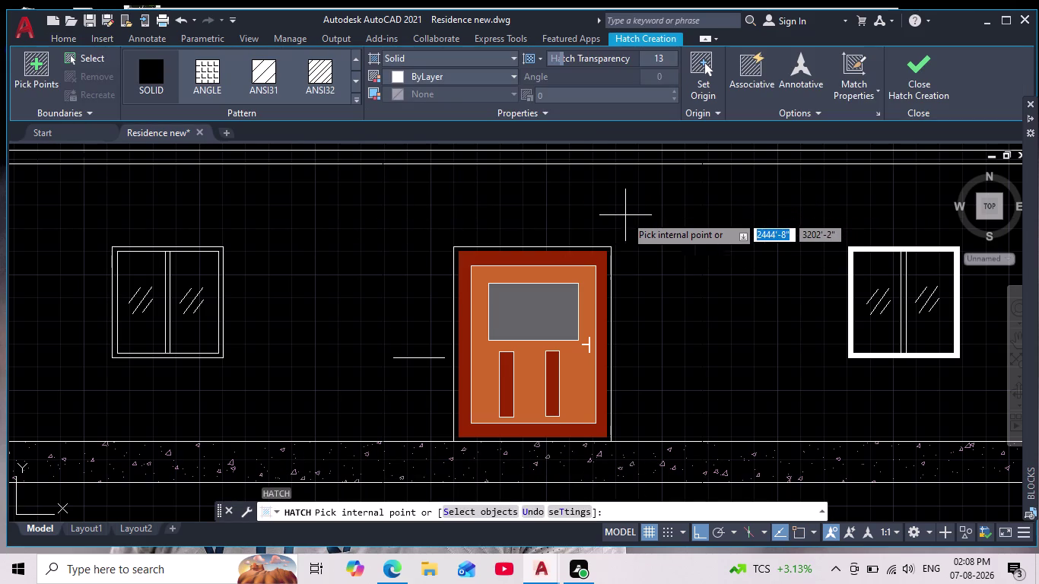
Cancel the hatch, delete the short leftover line by the door, and restart HATCH.
key(Escape)
key(Escape)
click(412, 381)
click(384, 333)
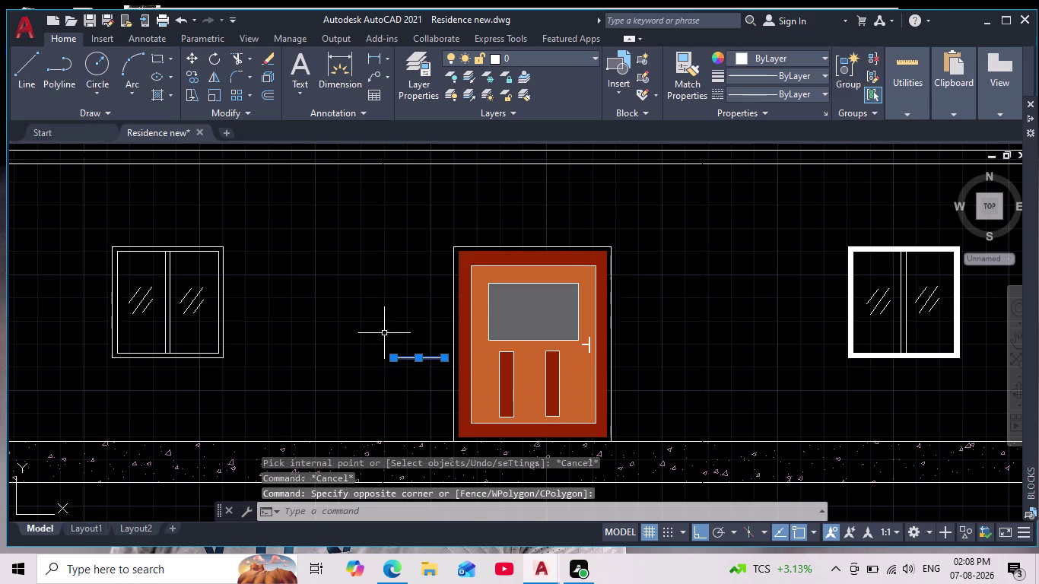
key(Delete)
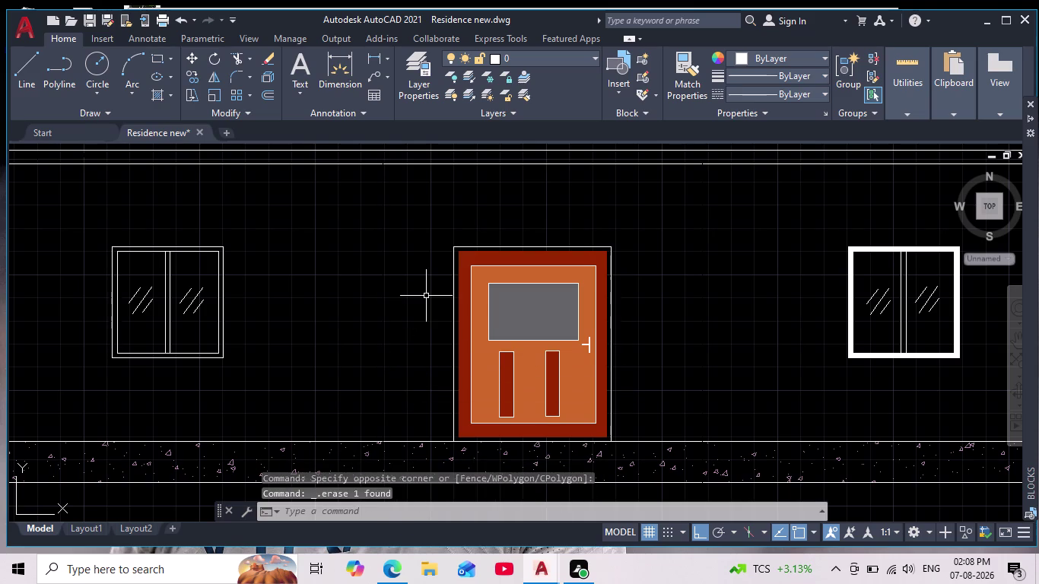
key(h)
key(Return)
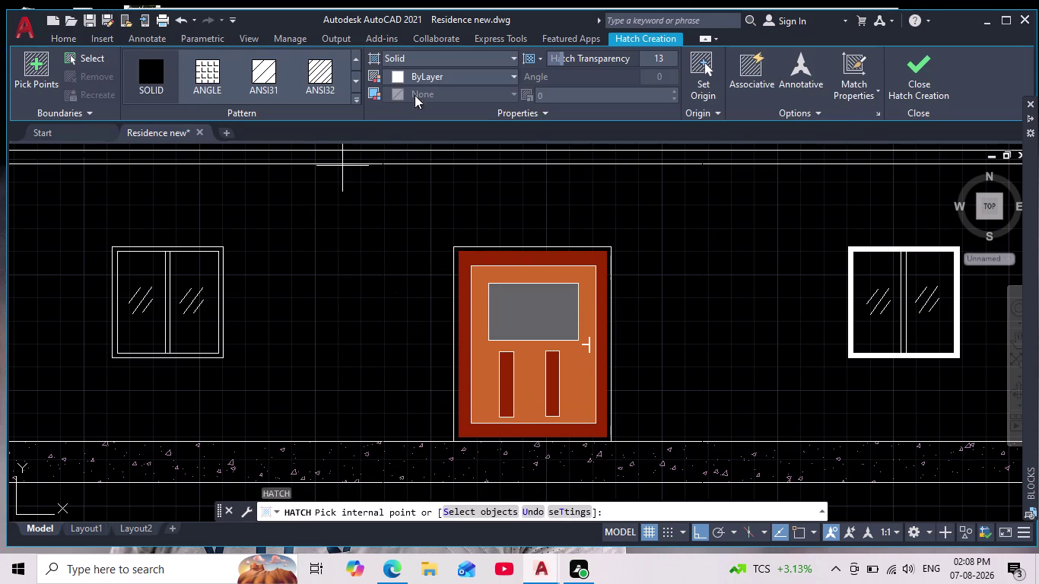
Set the hatch type to Gradient and fill the left, middle and right bays.
click(405, 55)
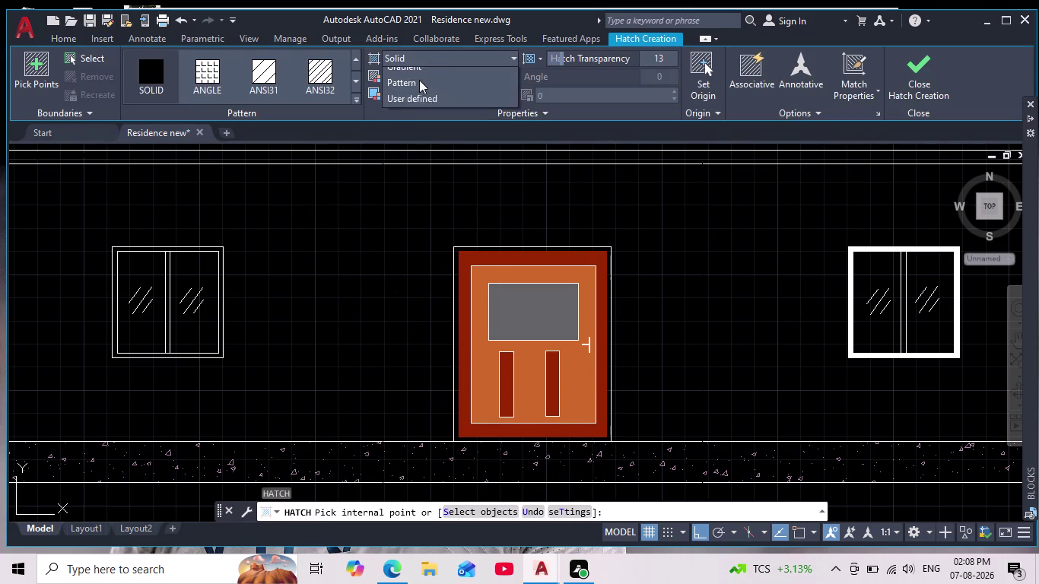
click(417, 95)
click(299, 192)
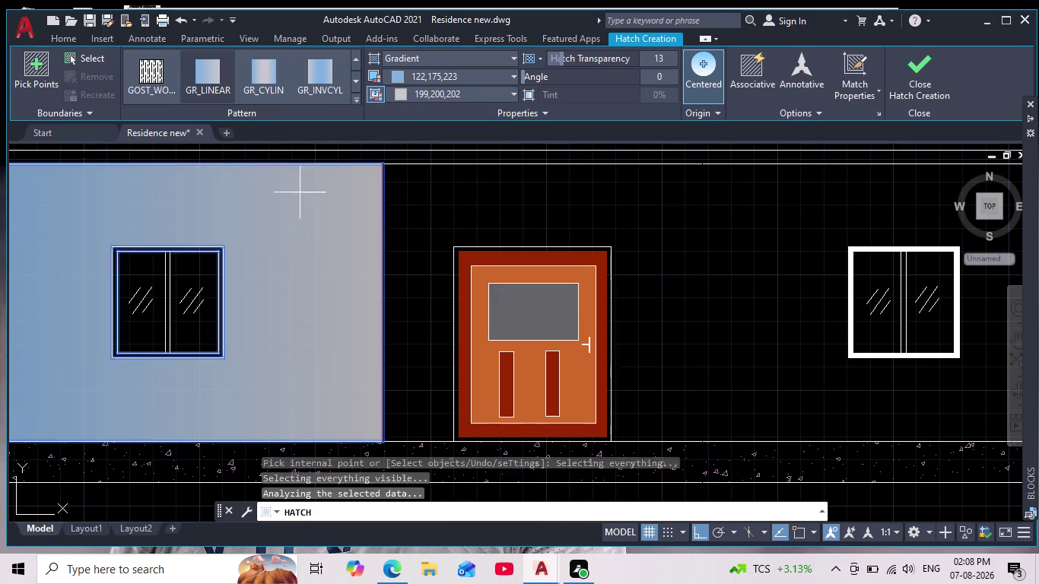
scroll(down, 3)
scroll(up, 3)
click(323, 212)
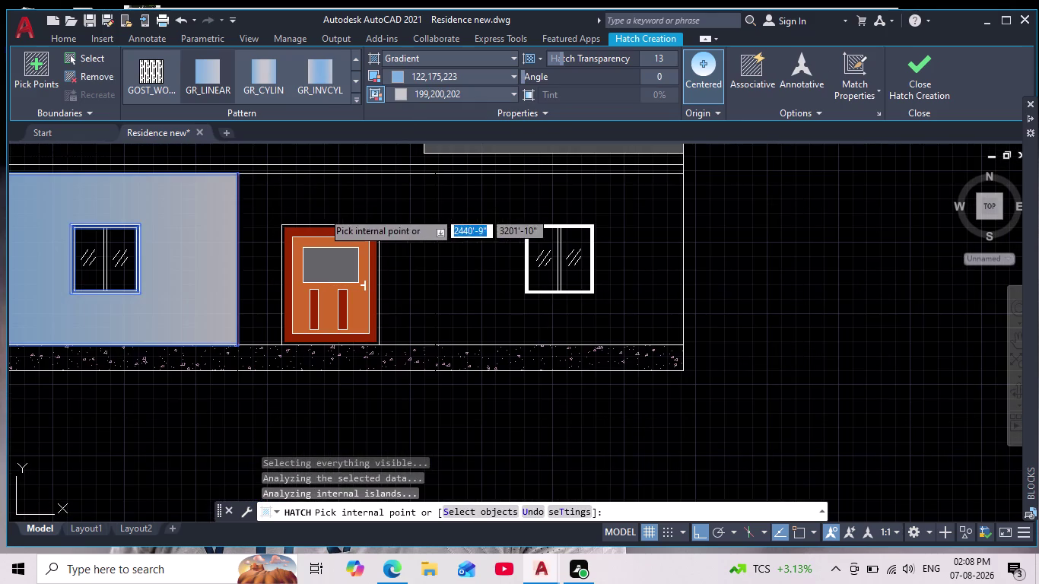
click(604, 206)
scroll(down, 3)
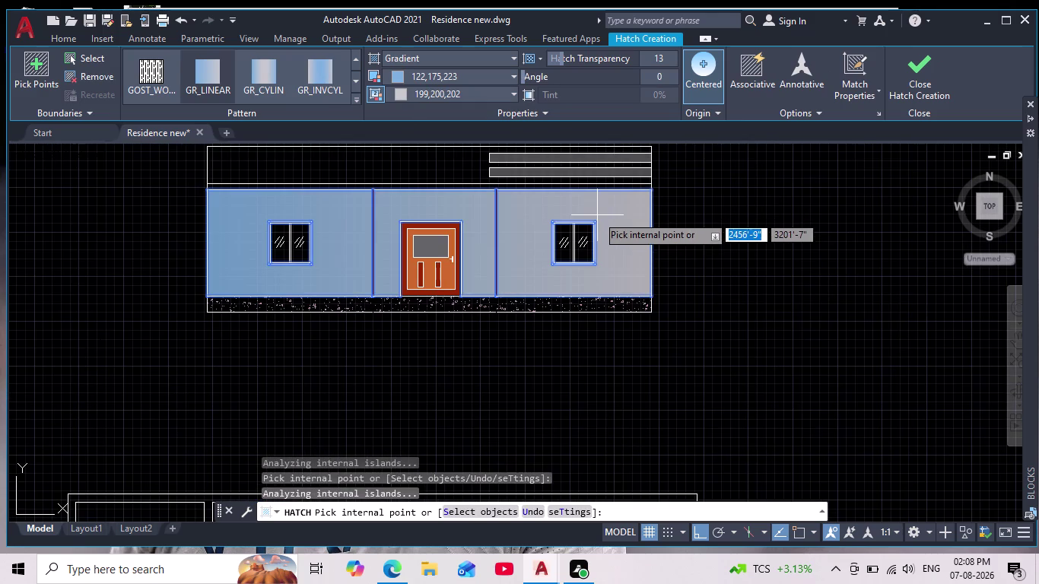
key(Return)
scroll(down, 3)
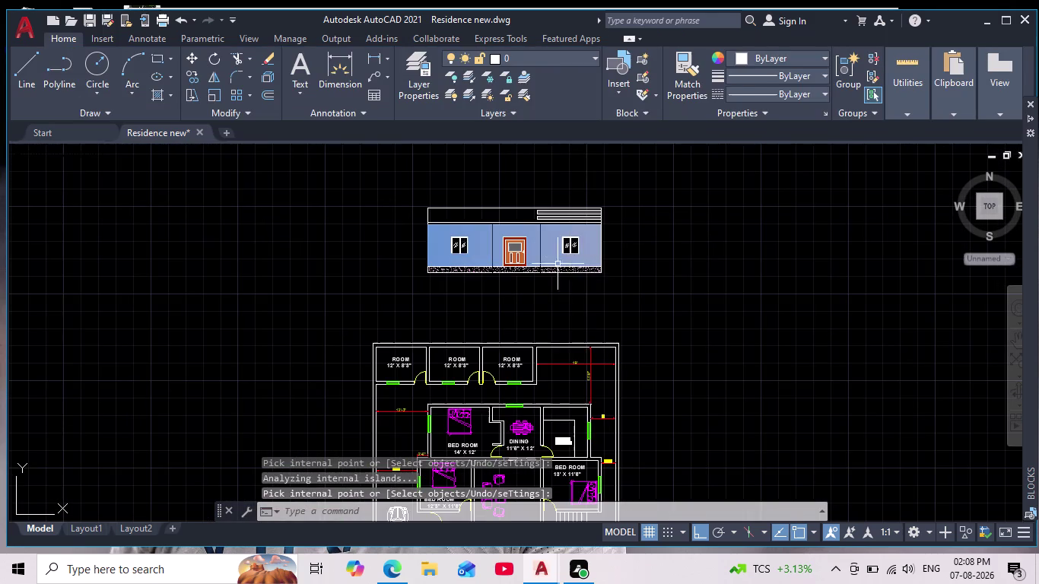
Delete the blue-to-grey gradient hatch from the wall, then begin a new HATCH with H.
middle_drag(553, 304, 533, 339)
scroll(up, 3)
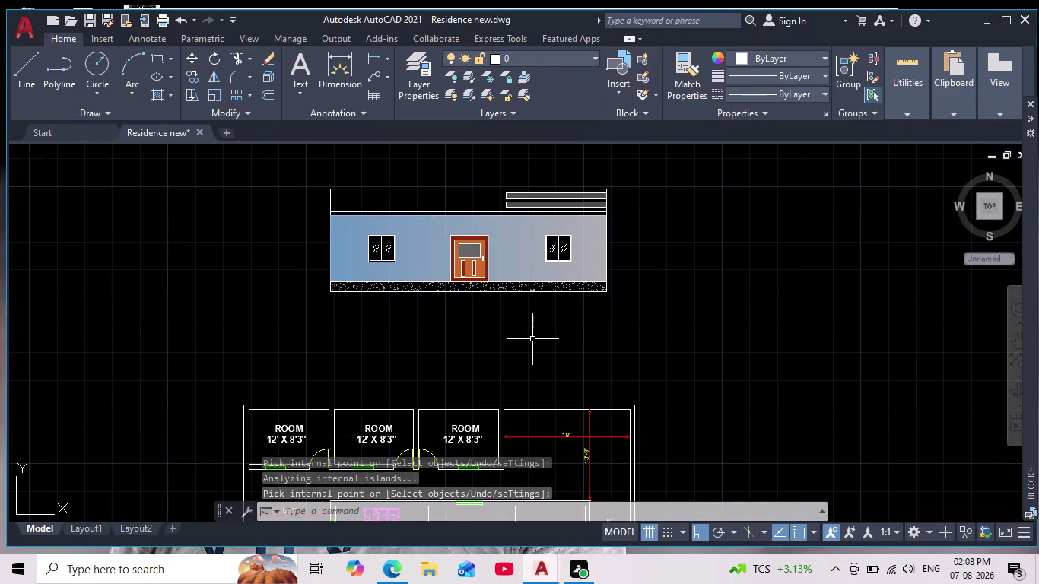
key(Escape)
key(Escape)
scroll(up, 3)
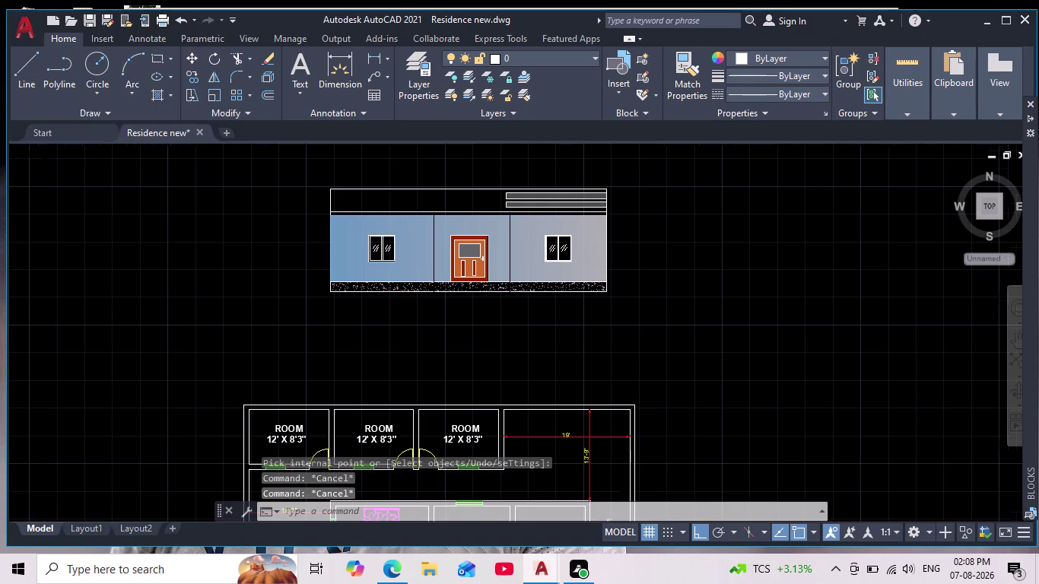
middle_drag(532, 350, 532, 374)
scroll(down, 3)
scroll(up, 3)
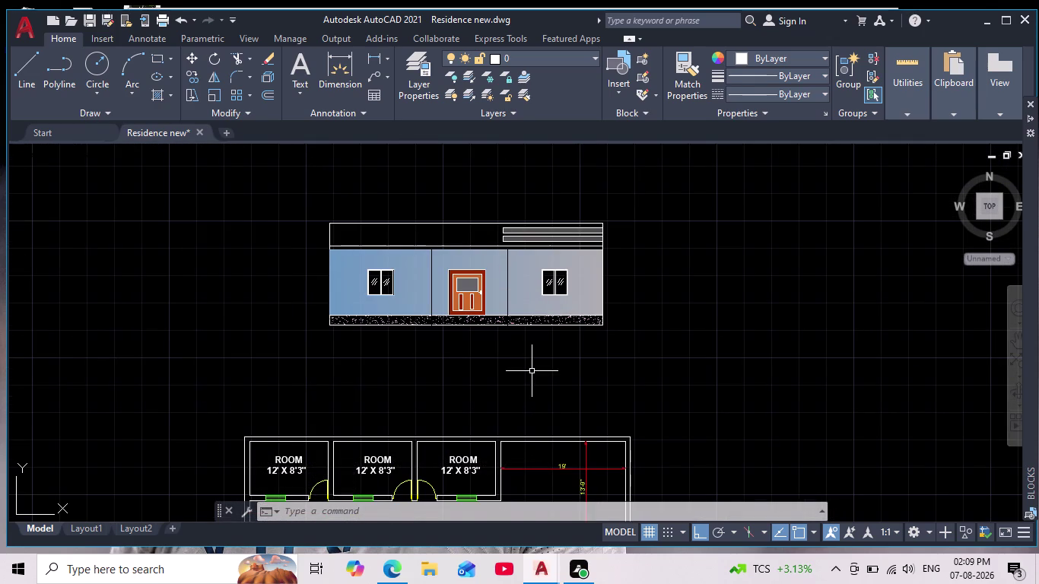
scroll(down, 3)
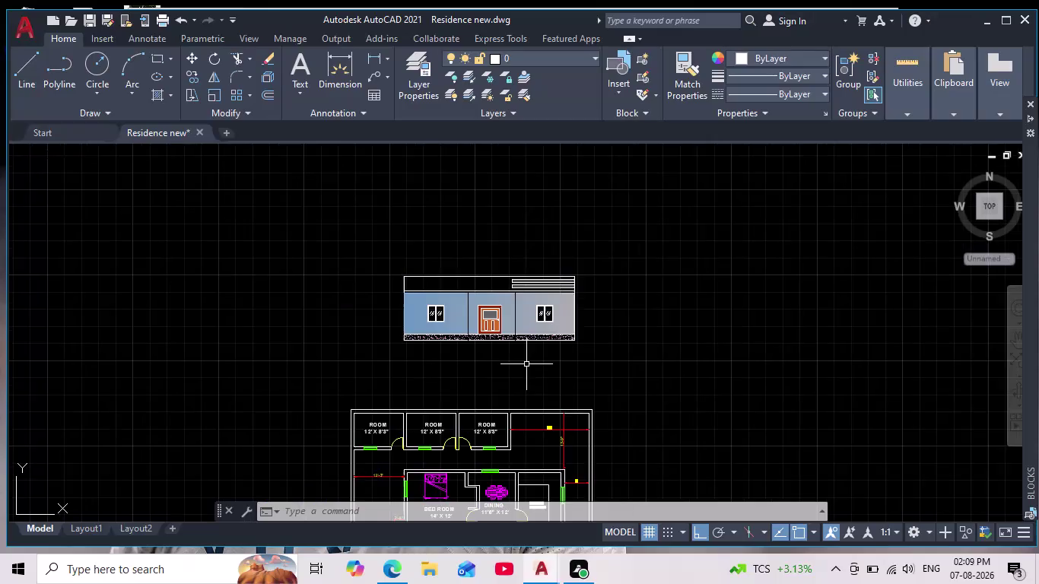
scroll(up, 3)
scroll(up, 3)
scroll(down, 3)
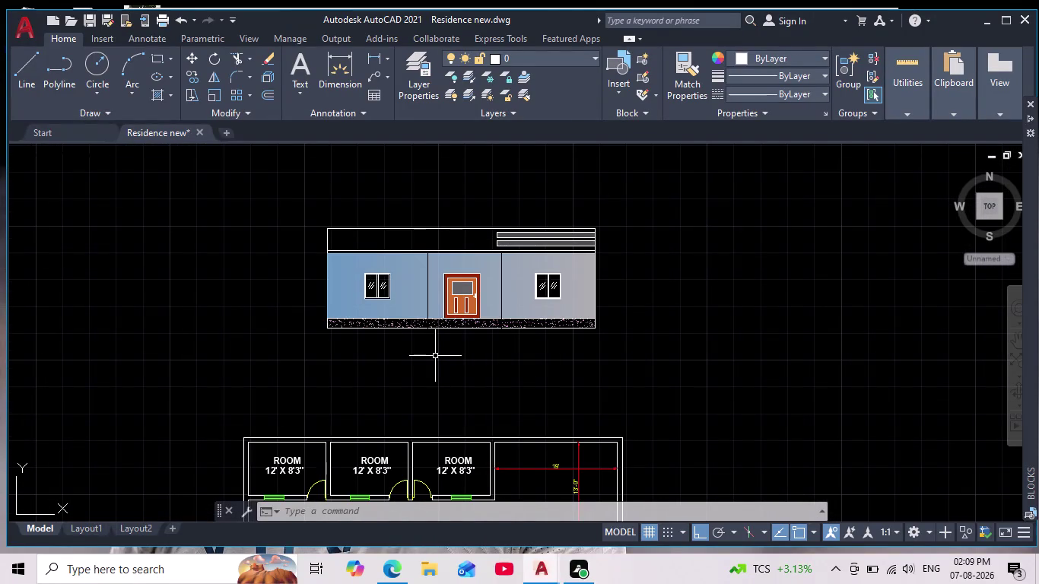
scroll(up, 3)
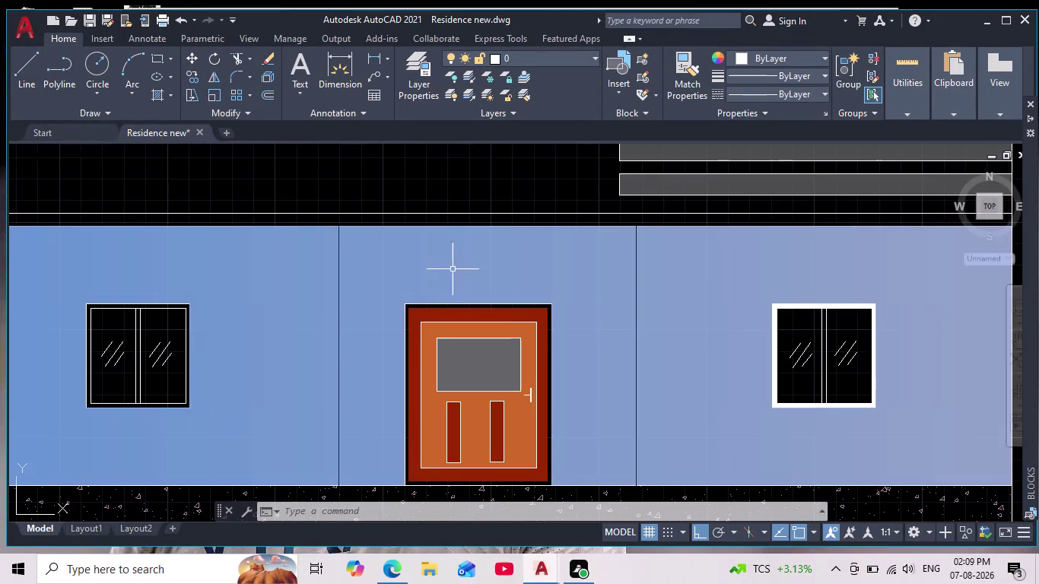
click(447, 270)
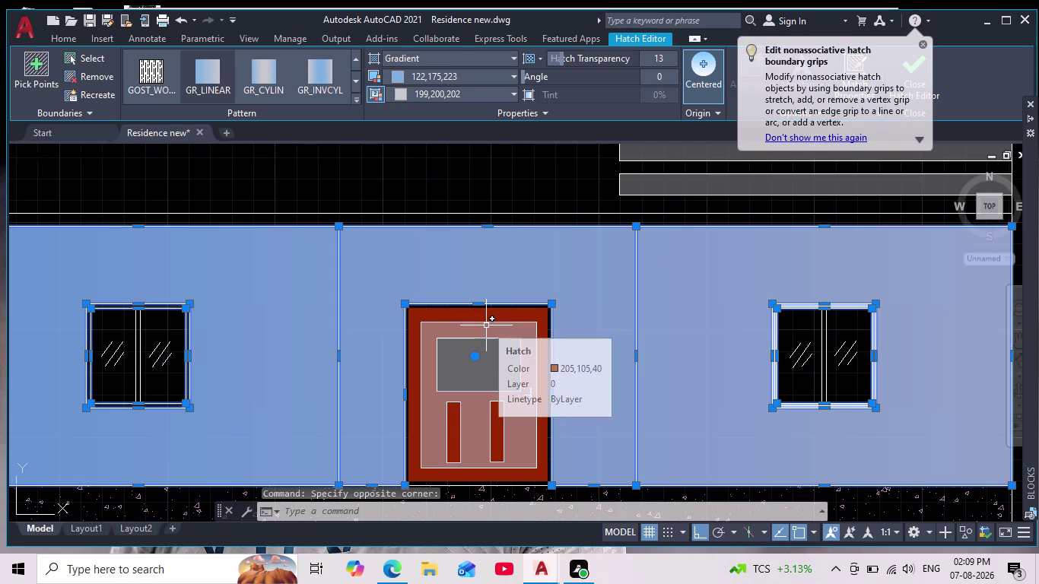
key(Escape)
click(472, 271)
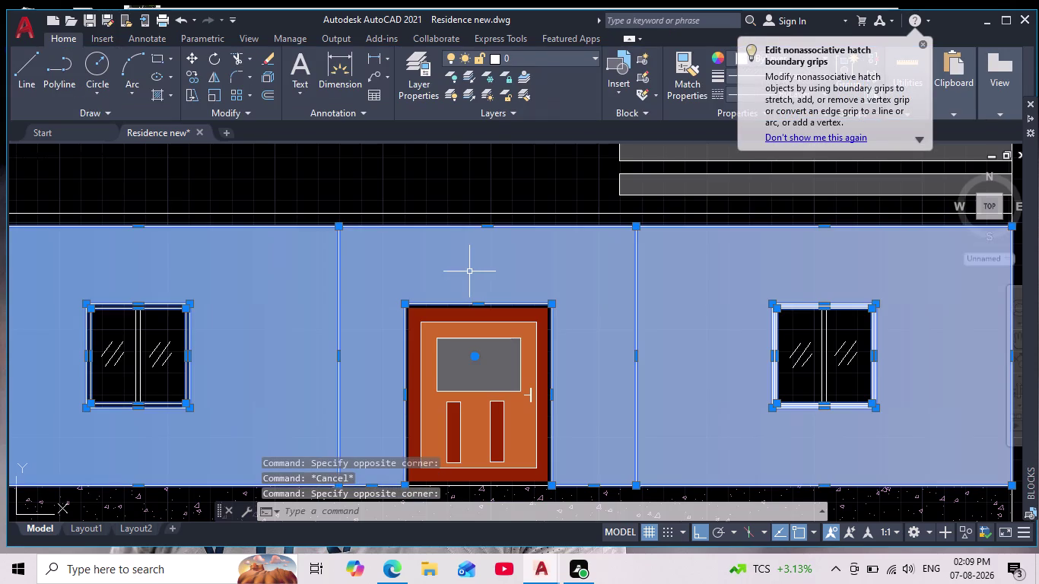
key(Delete)
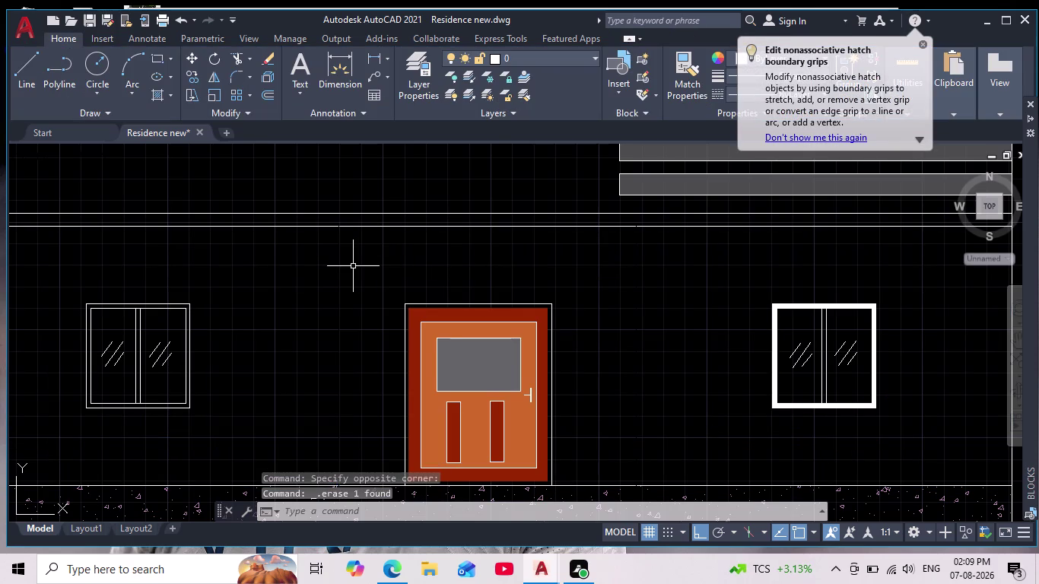
key(h)
key(Return)
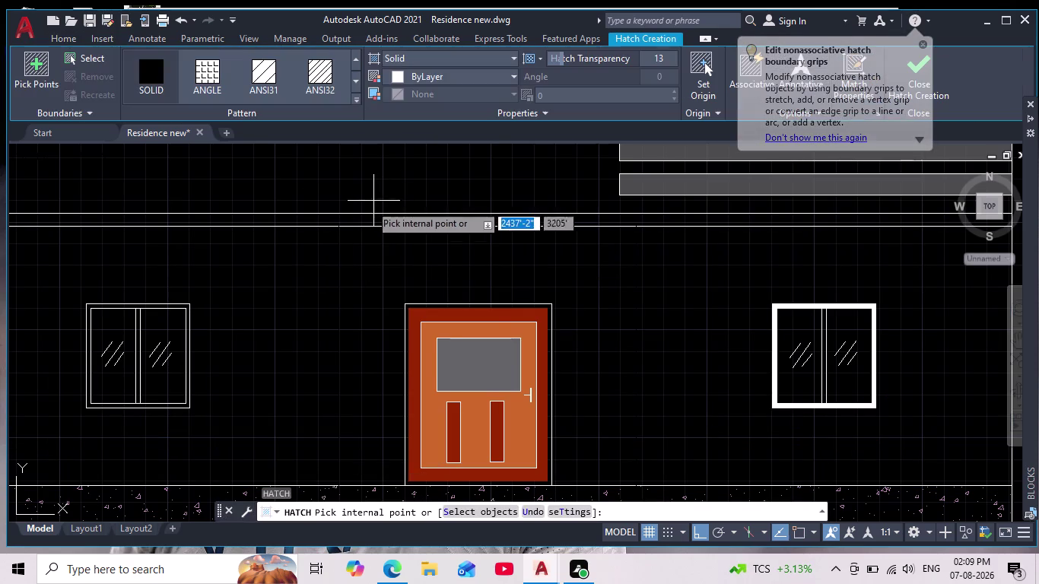
scroll(down, 3)
middle_drag(255, 272, 366, 271)
click(270, 265)
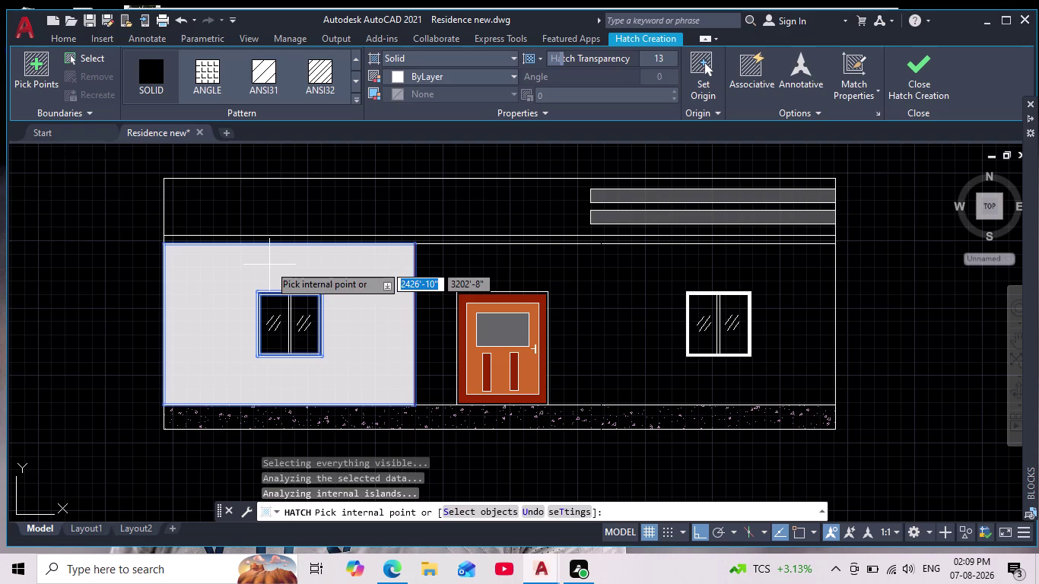
middle_drag(345, 372, 344, 310)
scroll(down, 3)
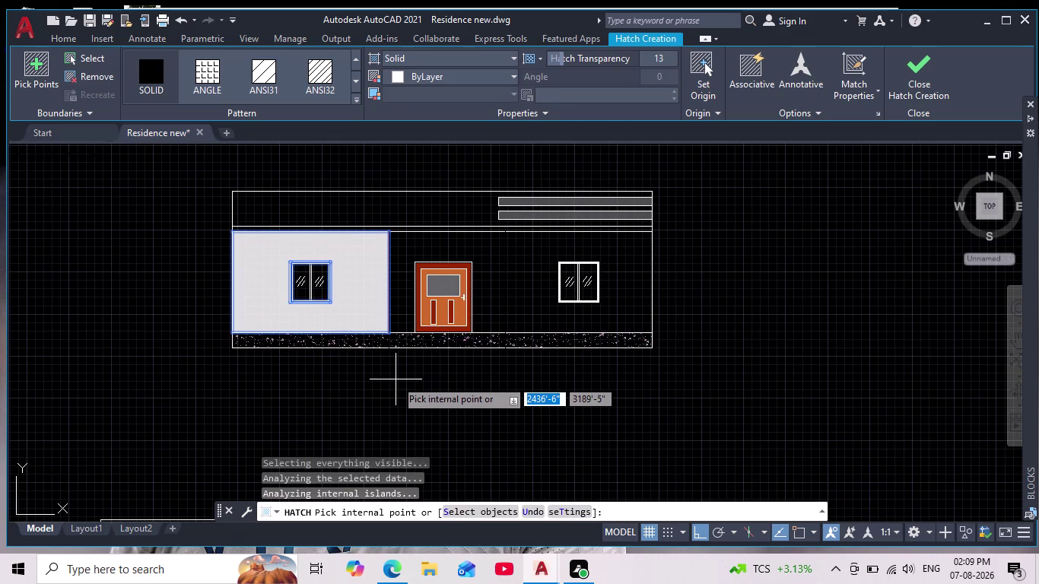
key(ctrl+z)
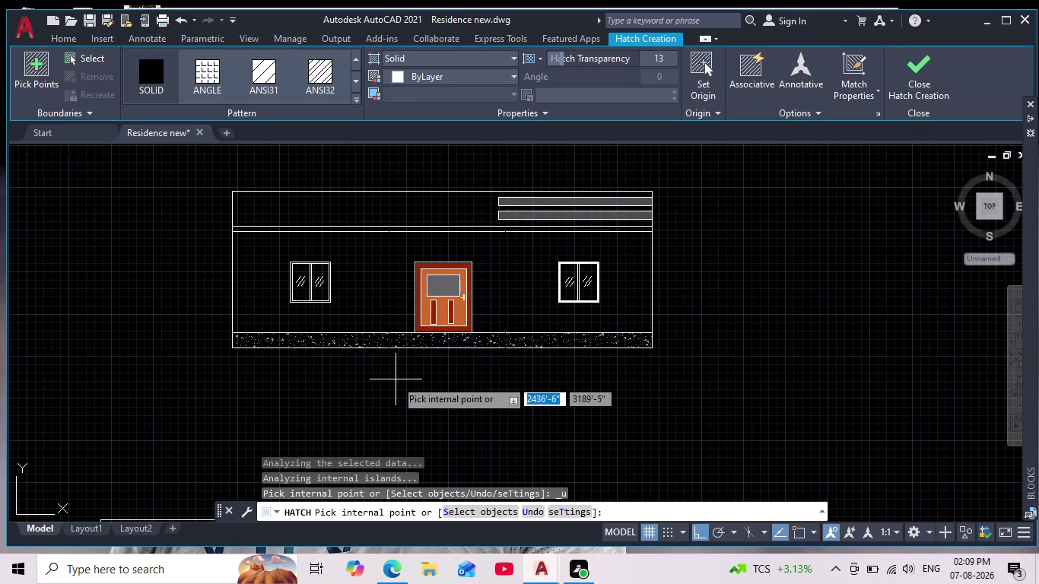
click(425, 49)
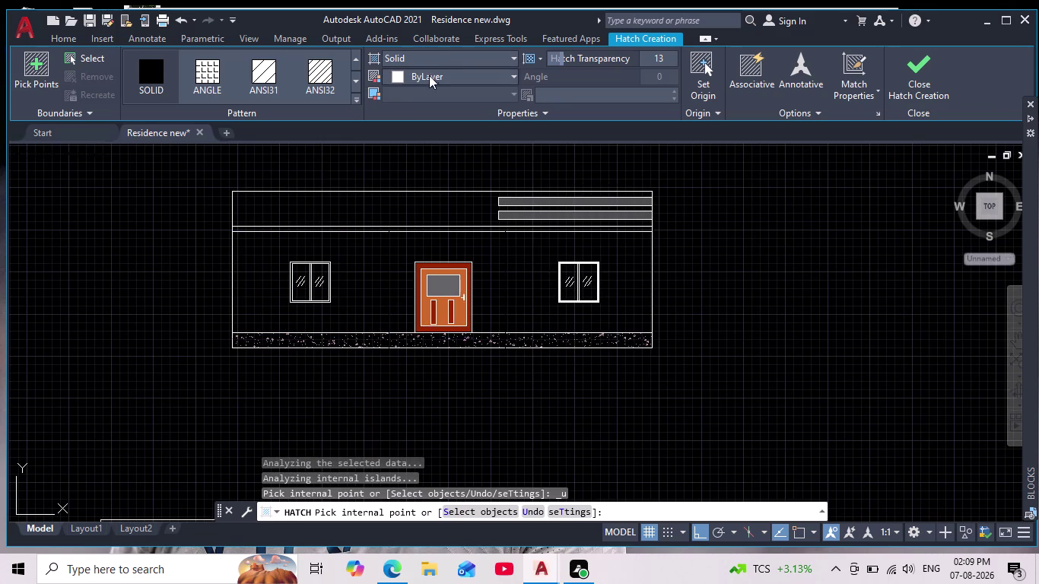
click(454, 51)
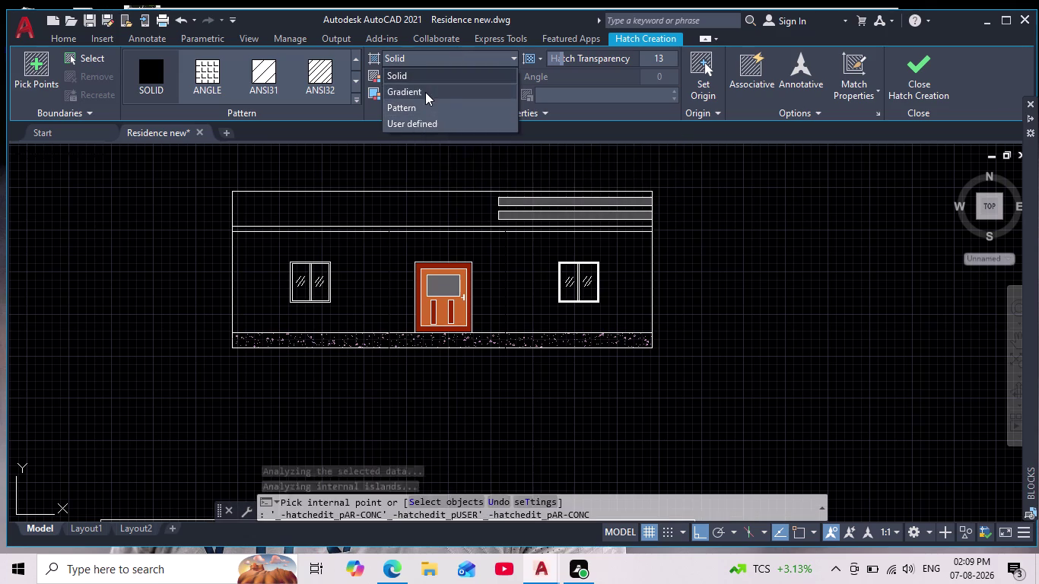
click(424, 91)
scroll(down, 3)
click(185, 254)
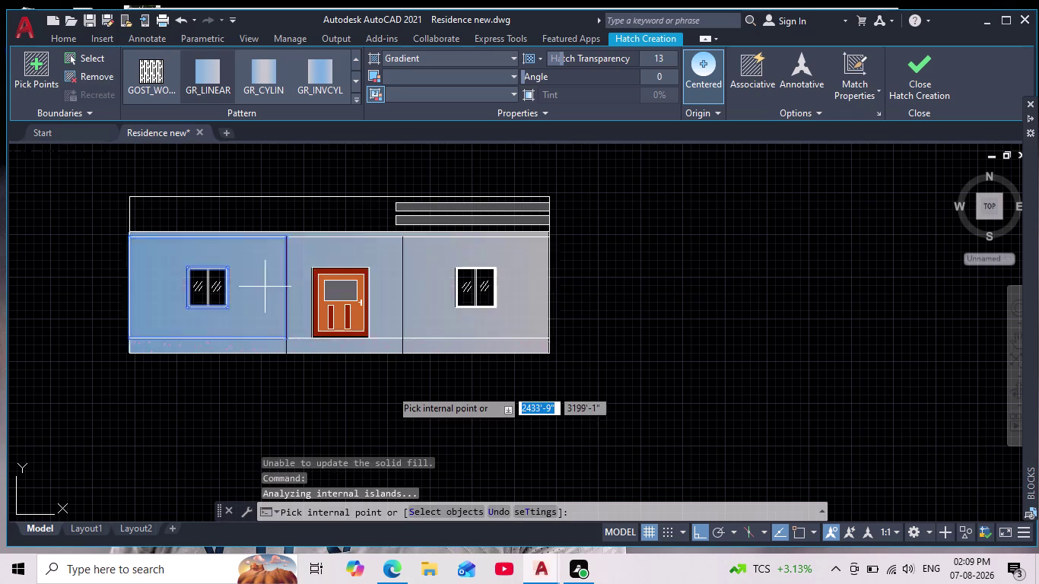
key(ctrl+z)
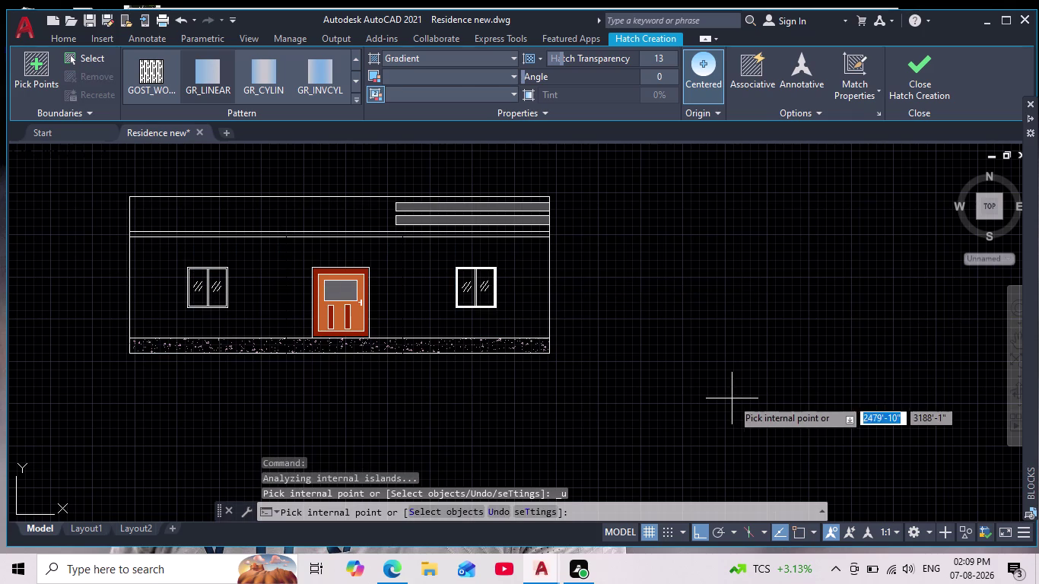
key(Escape)
key(Escape)
key(Escape)
key(Escape)
key(Escape)
key(Escape)
key(Escape)
text(hh)
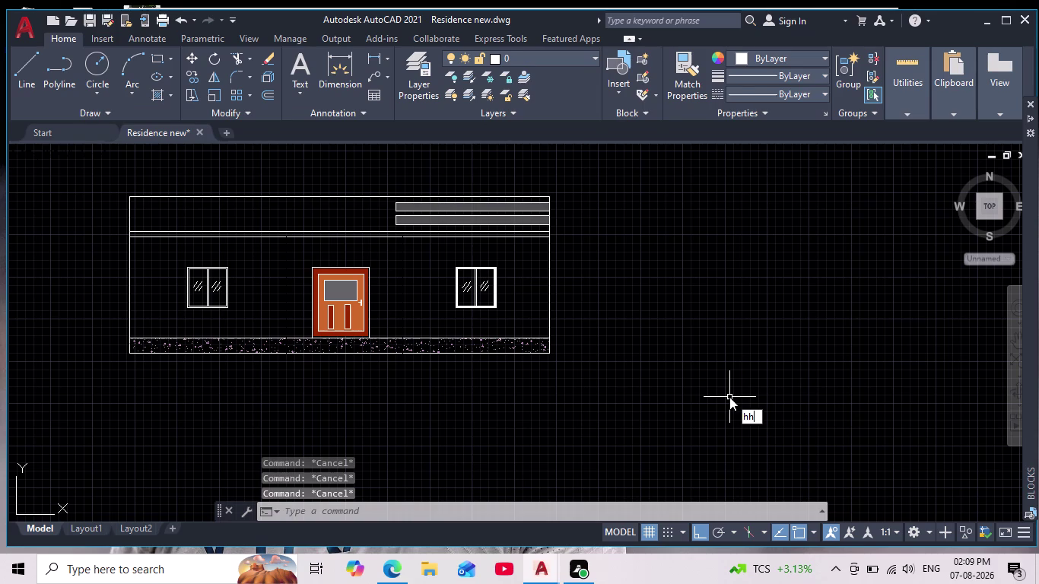
key(Escape)
key(Escape)
key(Escape)
key(Escape)
key(h)
key(Return)
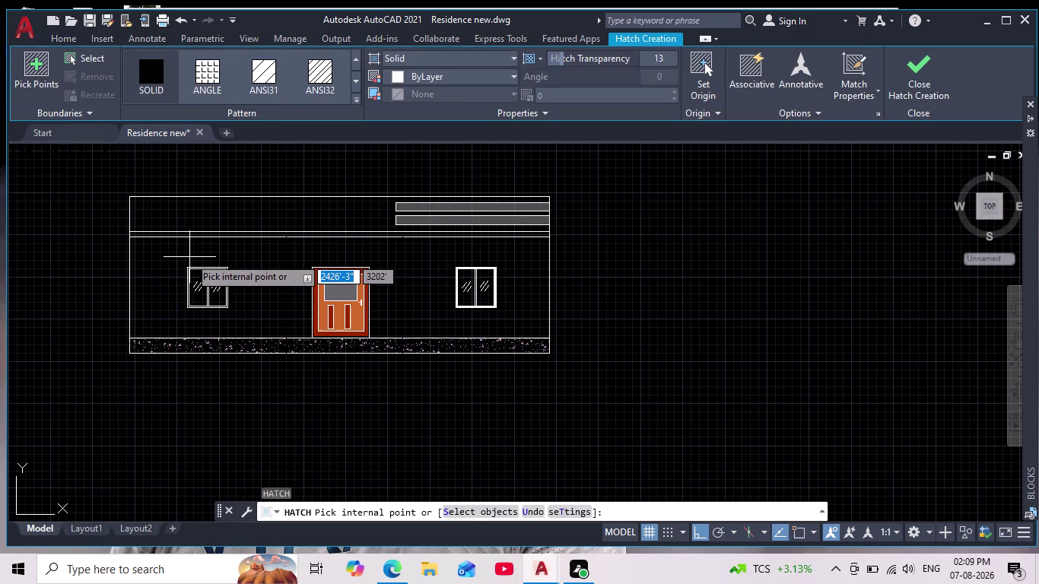
click(187, 257)
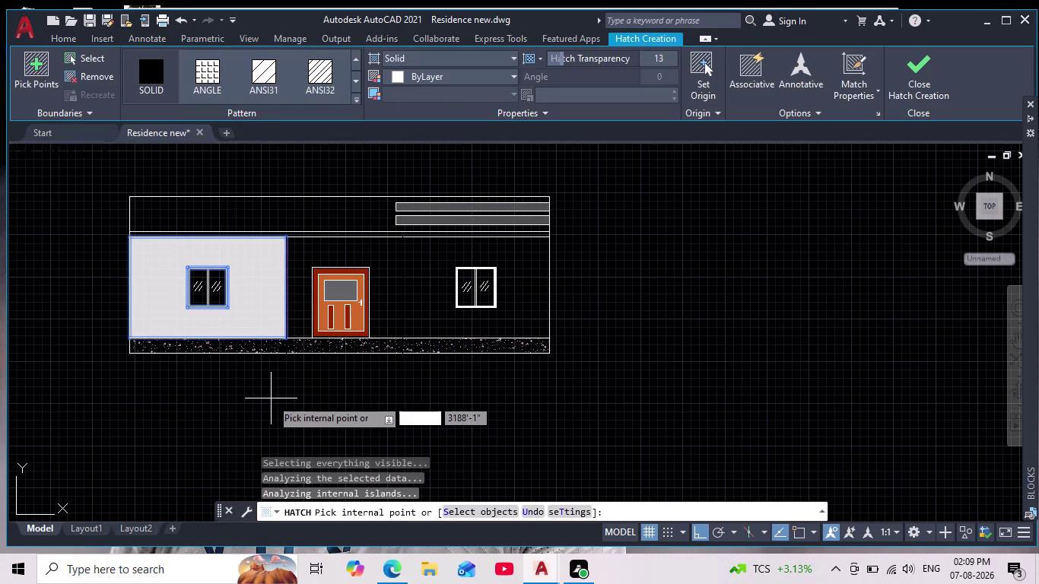
key(ctrl+z)
key(Escape)
key(Escape)
key(Escape)
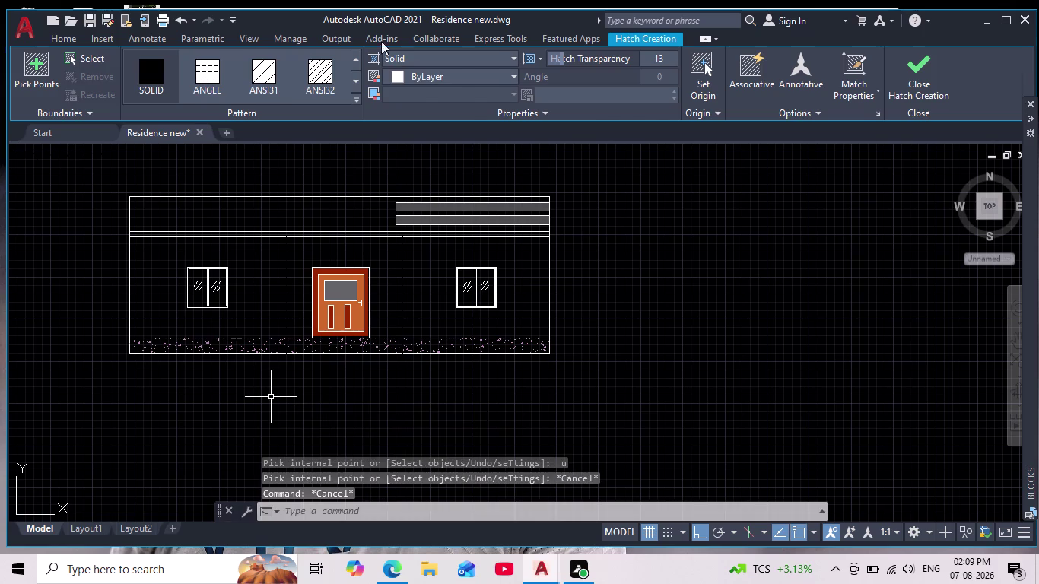
key(h)
Start a gradient hatch, pan toward the elevation, then cancel the command.
key(Return)
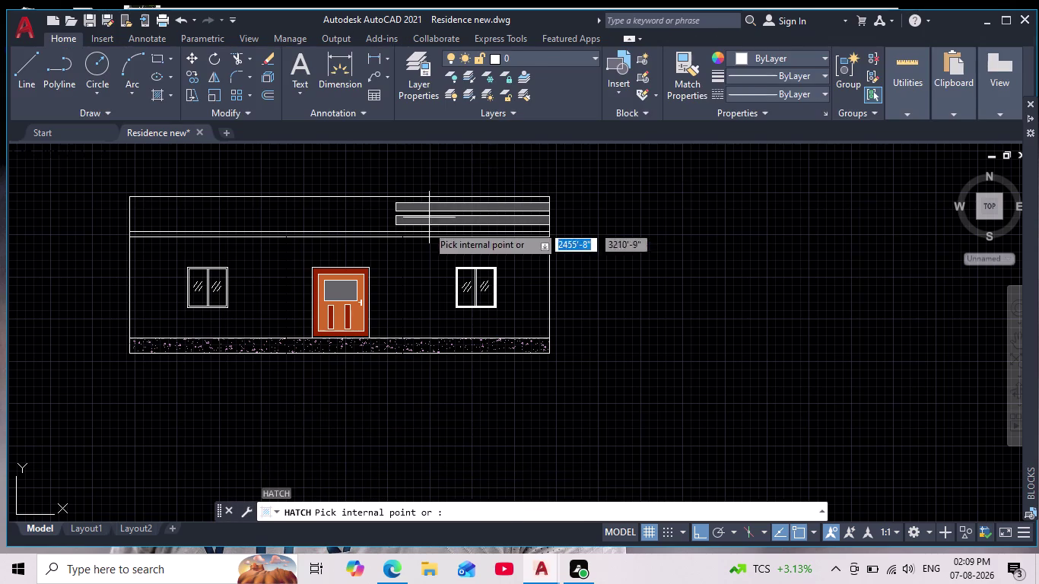
click(429, 61)
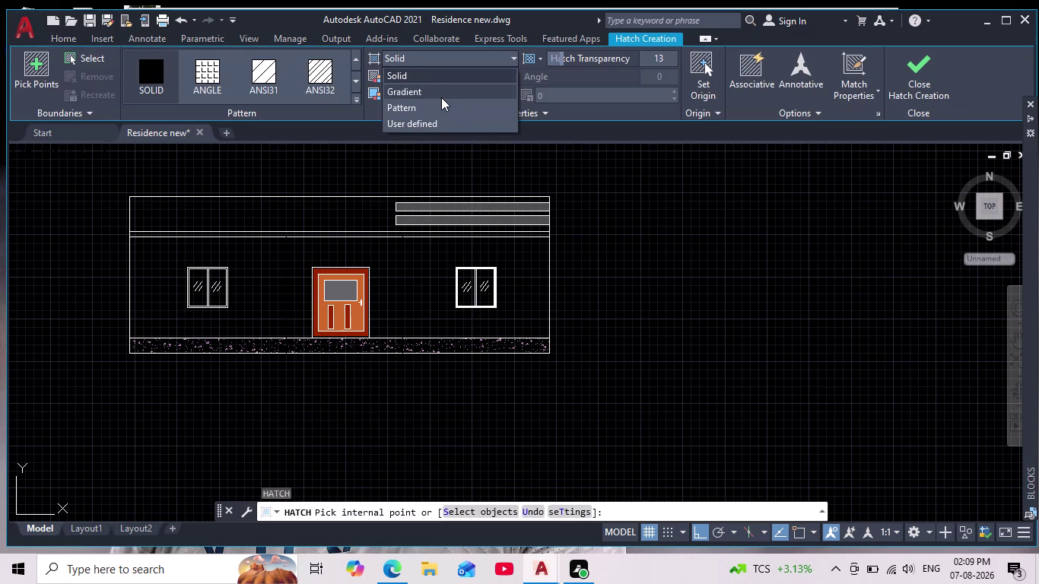
click(441, 97)
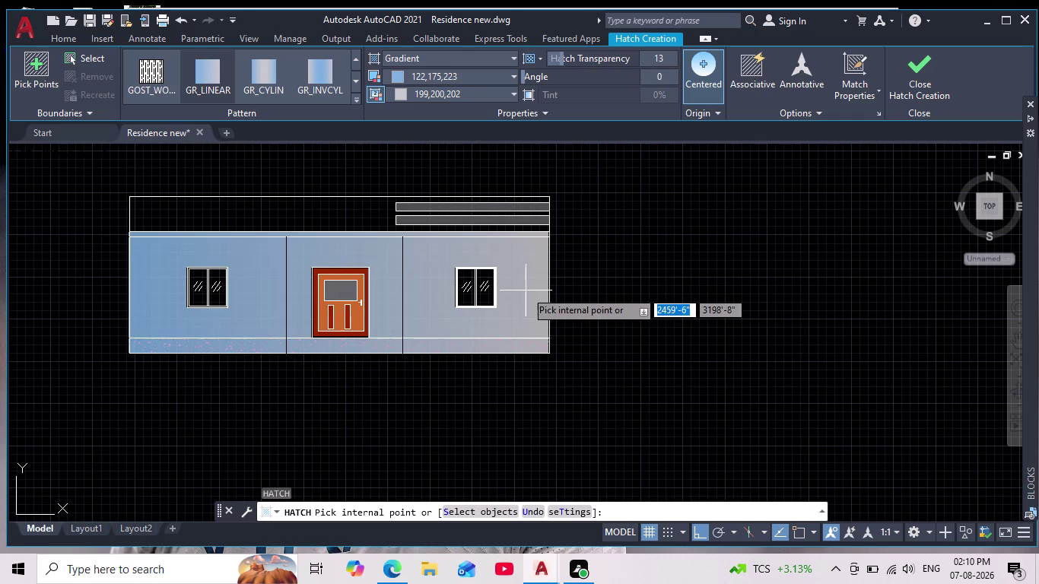
scroll(down, 3)
scroll(up, 3)
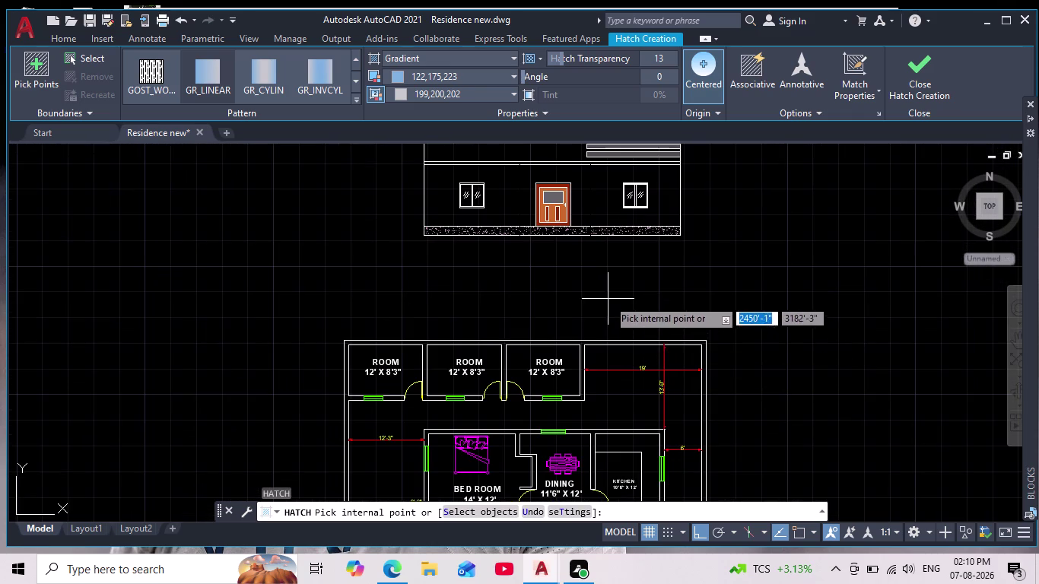
middle_drag(599, 301, 534, 374)
scroll(down, 3)
scroll(up, 3)
key(Escape)
key(Escape)
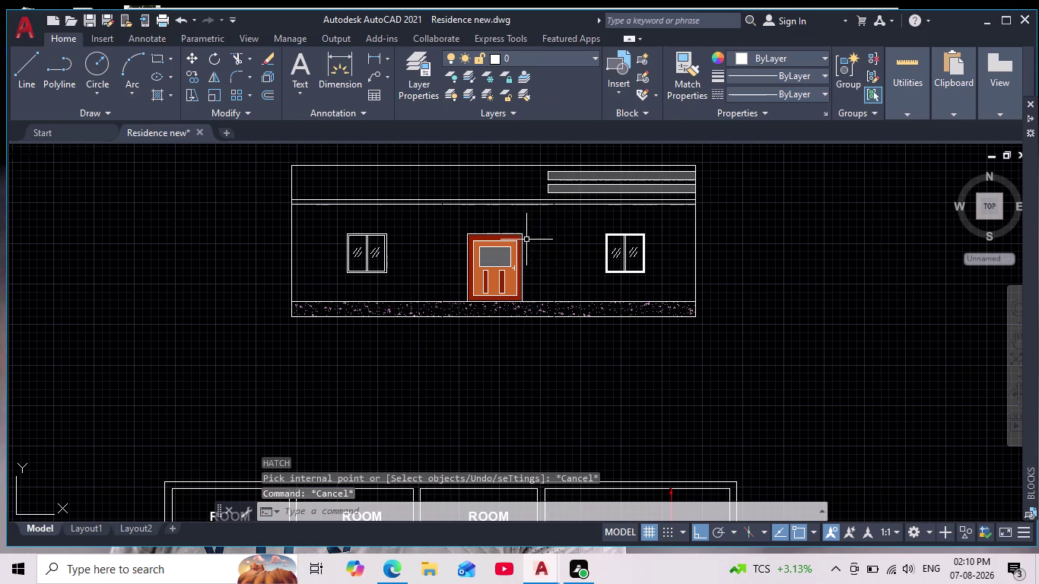
Select the two vertical lines flanking the door, then clear the selection.
click(563, 223)
click(416, 224)
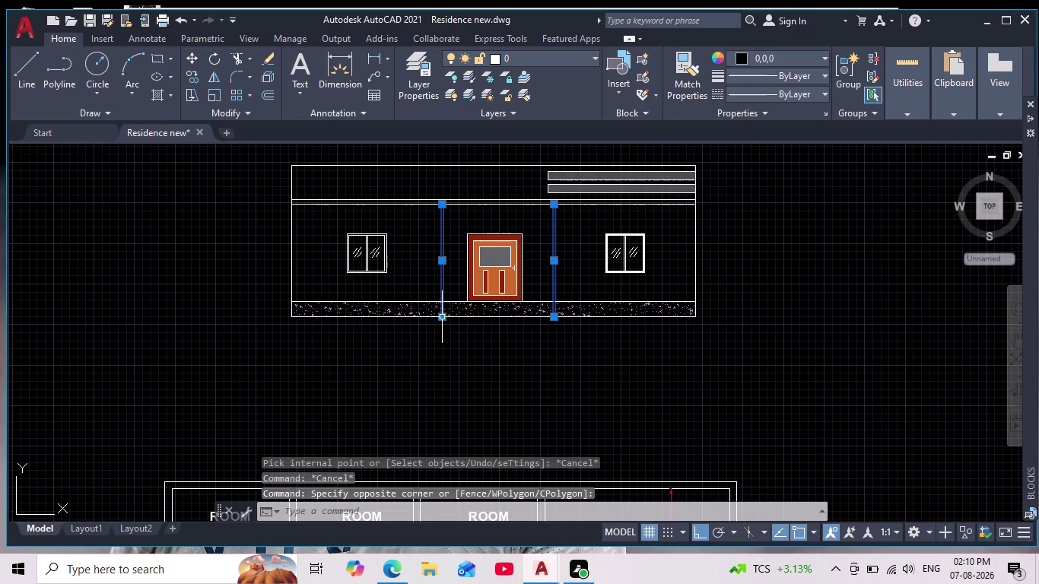
key(Escape)
key(Escape)
key(Escape)
Fill the left and right wall panels beside the door with a gradient hatch.
key(h)
key(Return)
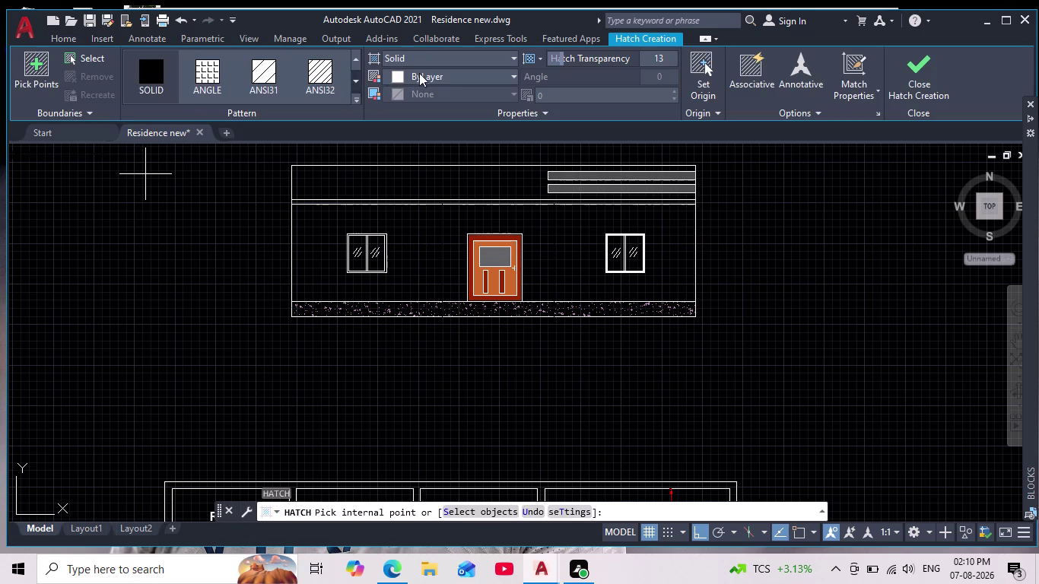
click(440, 58)
click(427, 90)
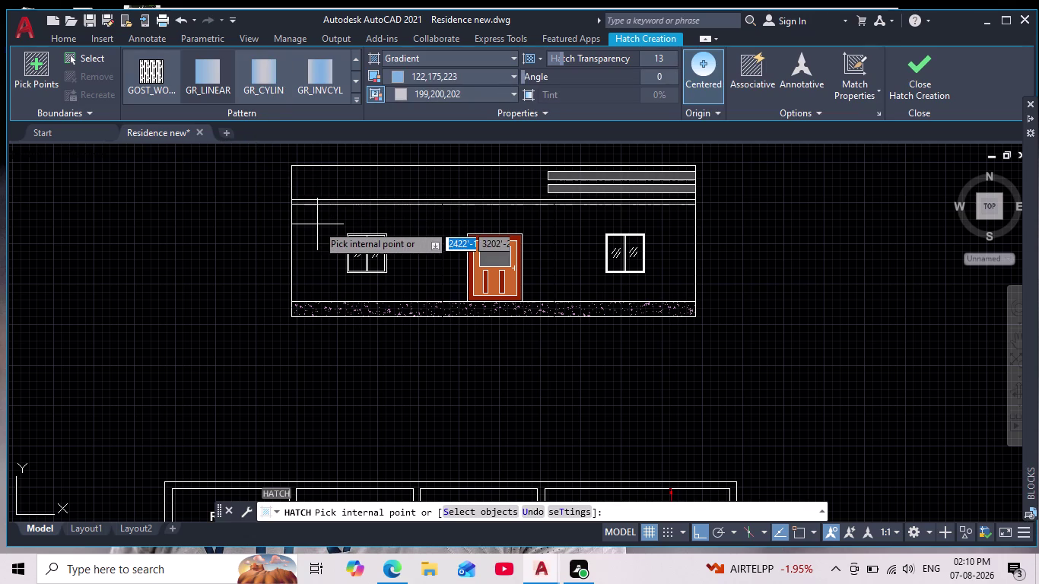
scroll(down, 3)
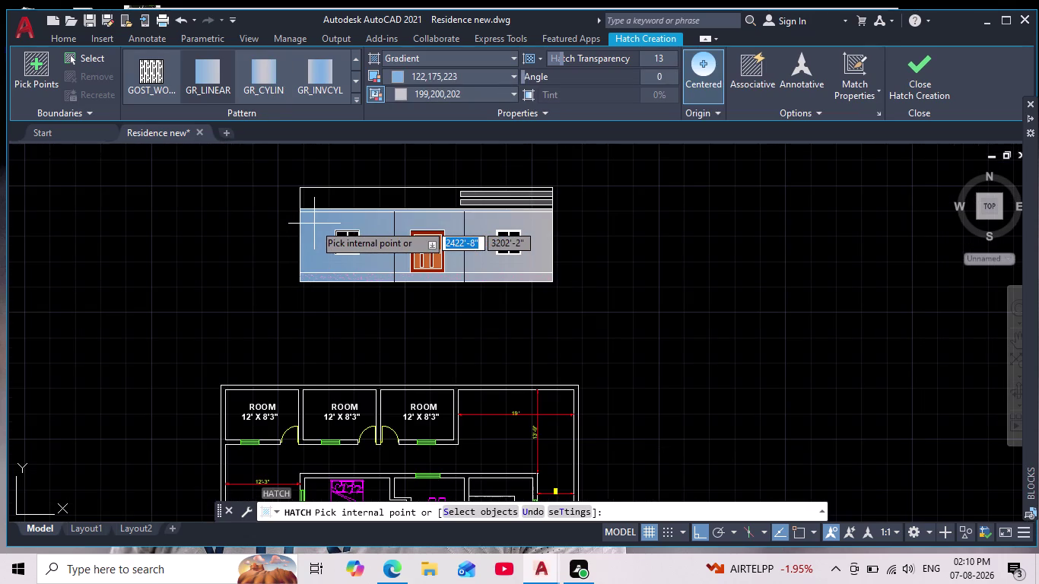
scroll(up, 3)
click(315, 222)
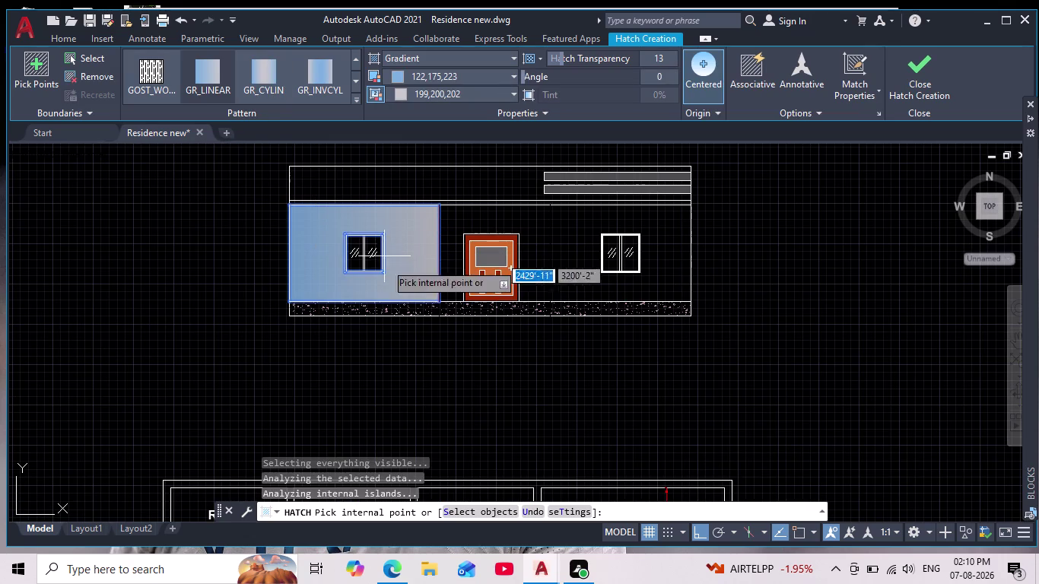
click(614, 221)
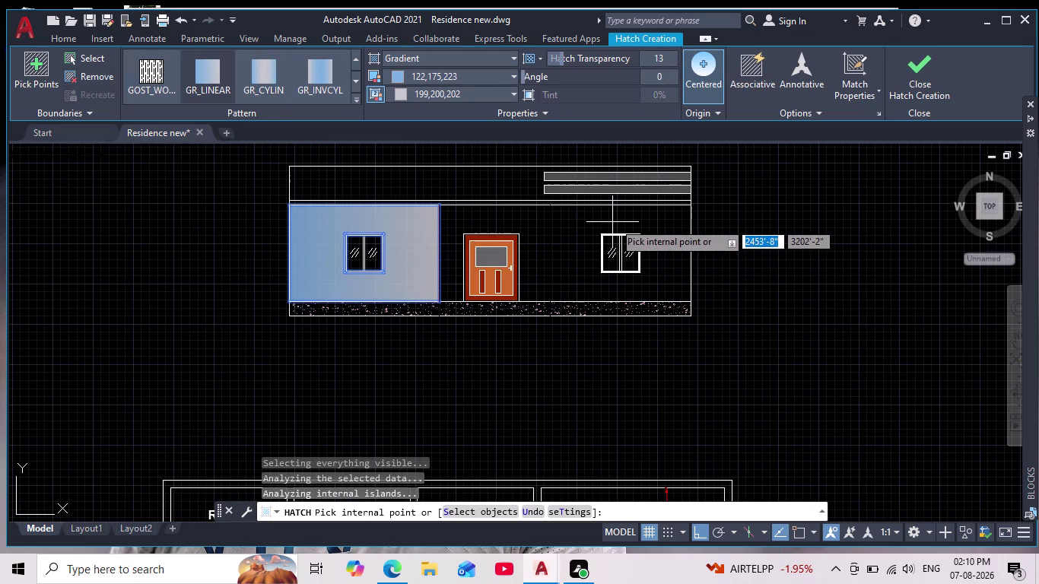
key(Escape)
Pan the elevation slightly and start another hatch with H.
scroll(down, 3)
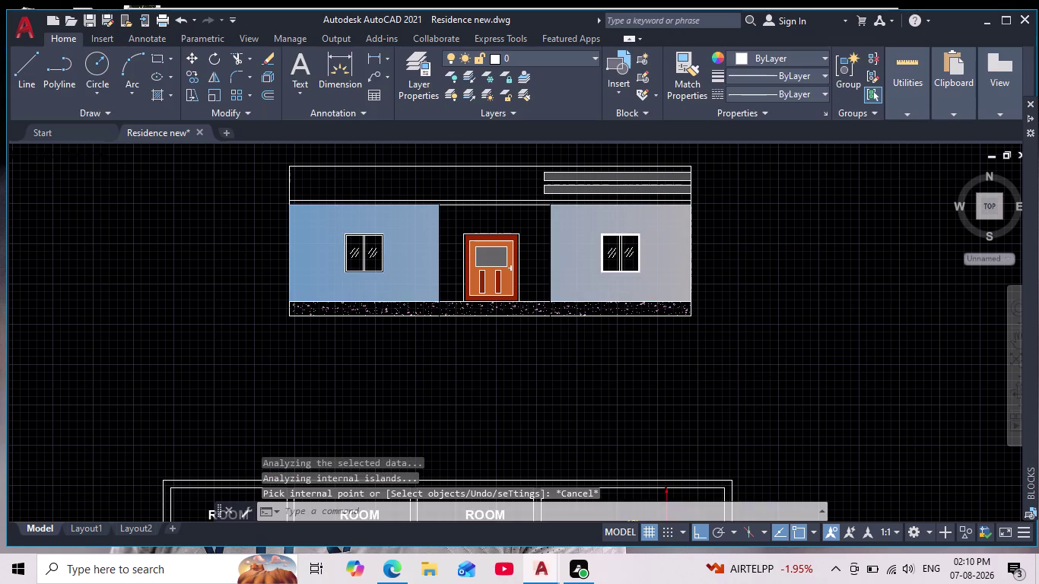
scroll(up, 3)
middle_drag(528, 342, 518, 375)
scroll(down, 3)
scroll(up, 3)
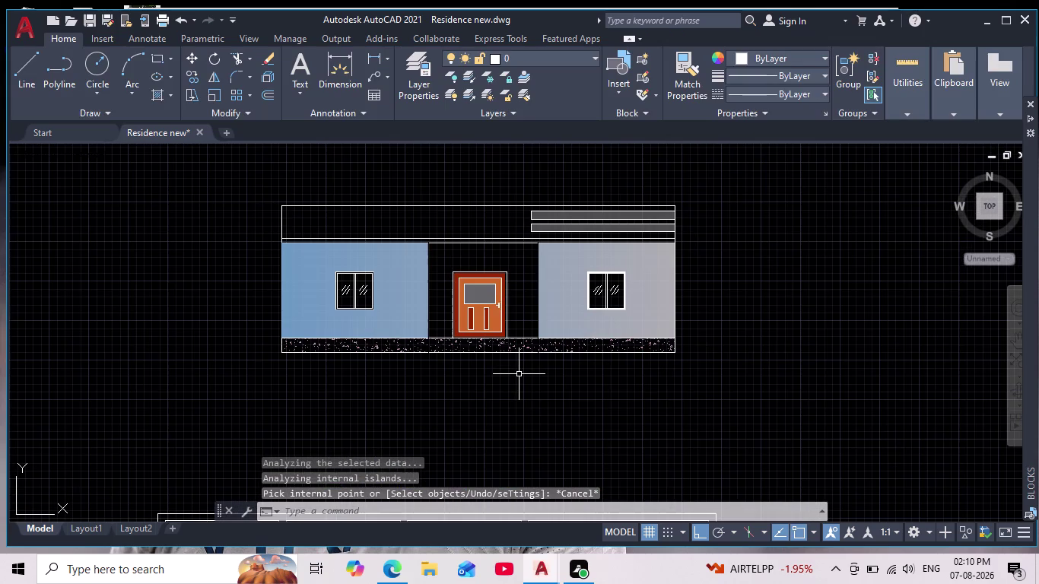
key(h)
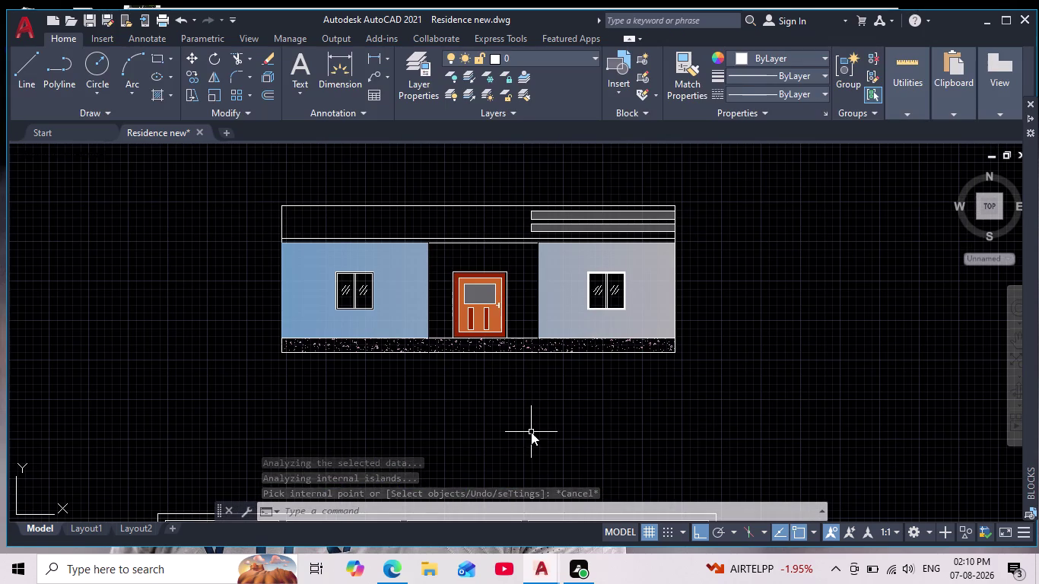
key(Return)
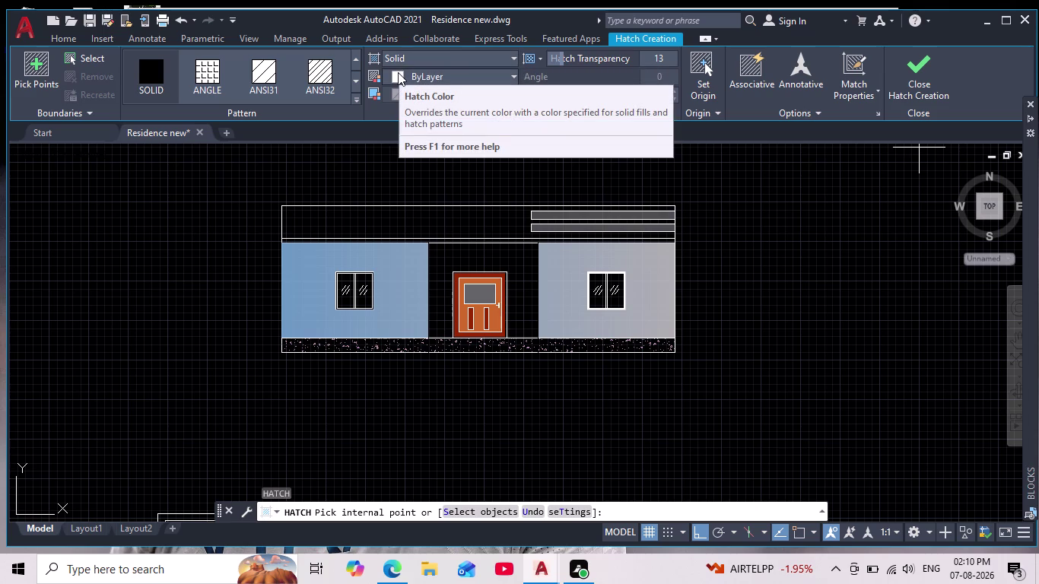
Keep a solid fill and try olive, then slate blue, as the hatch colour.
click(400, 52)
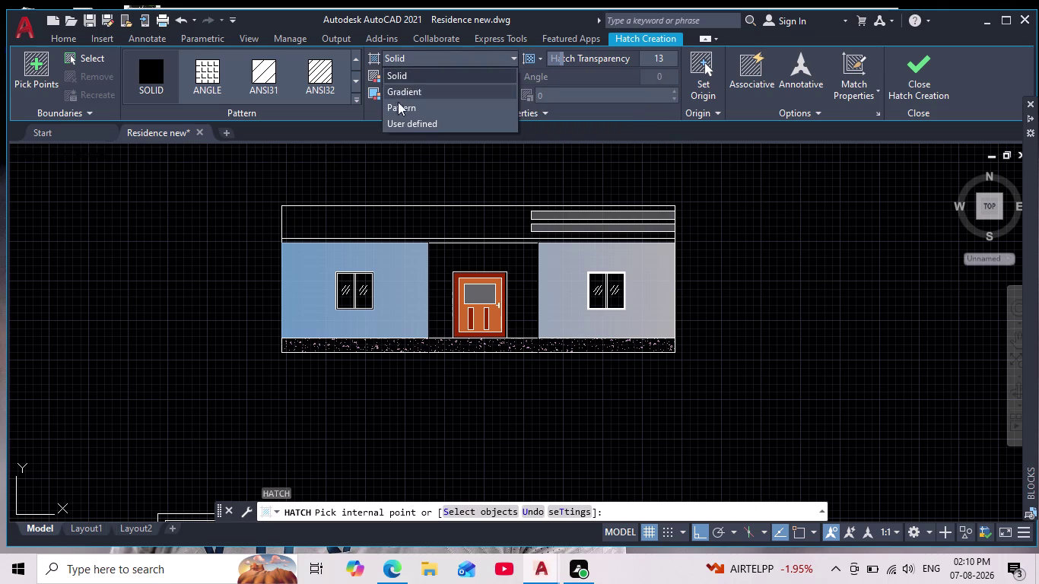
click(404, 70)
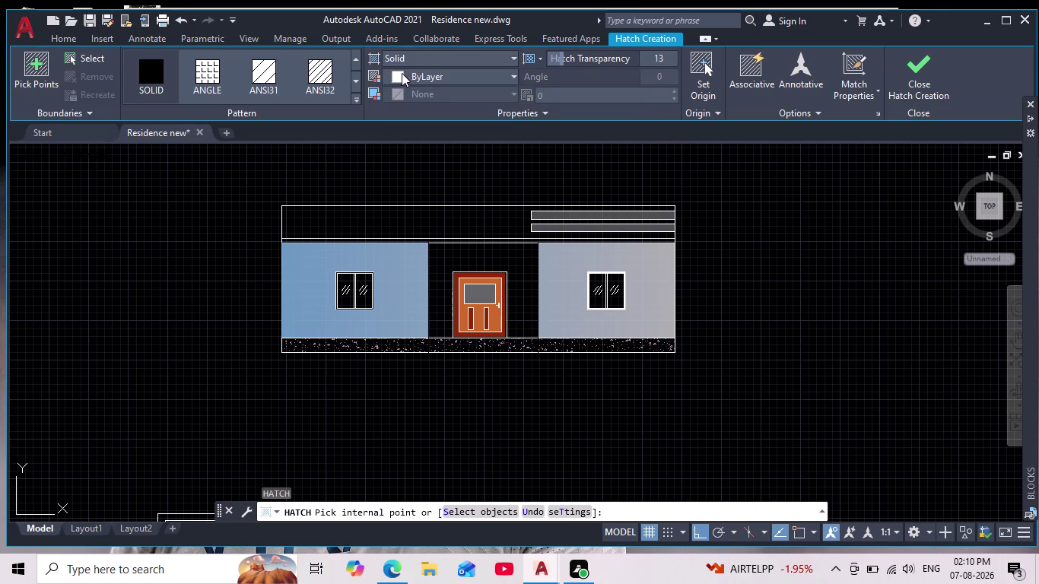
click(397, 73)
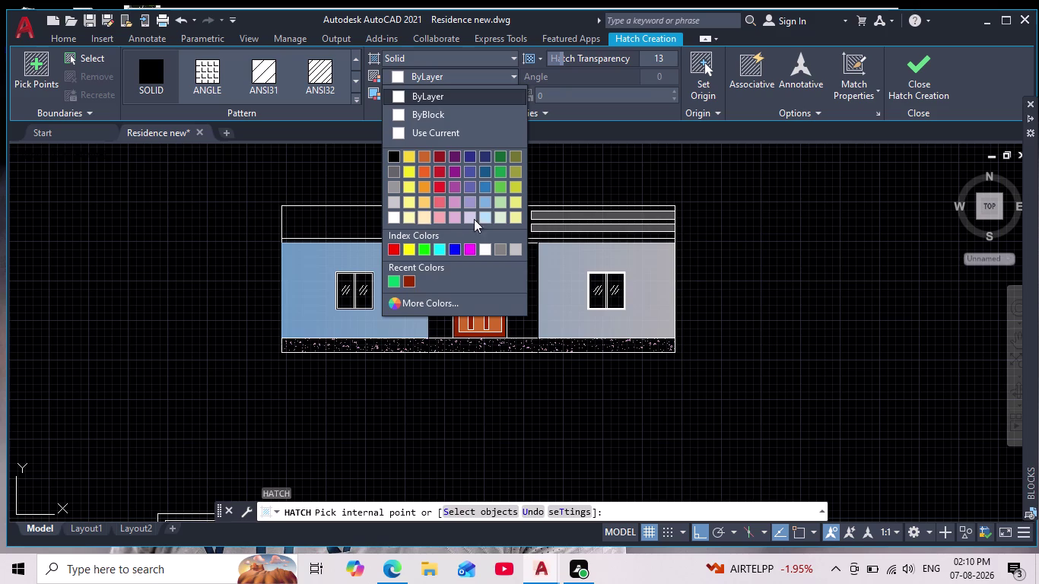
click(516, 158)
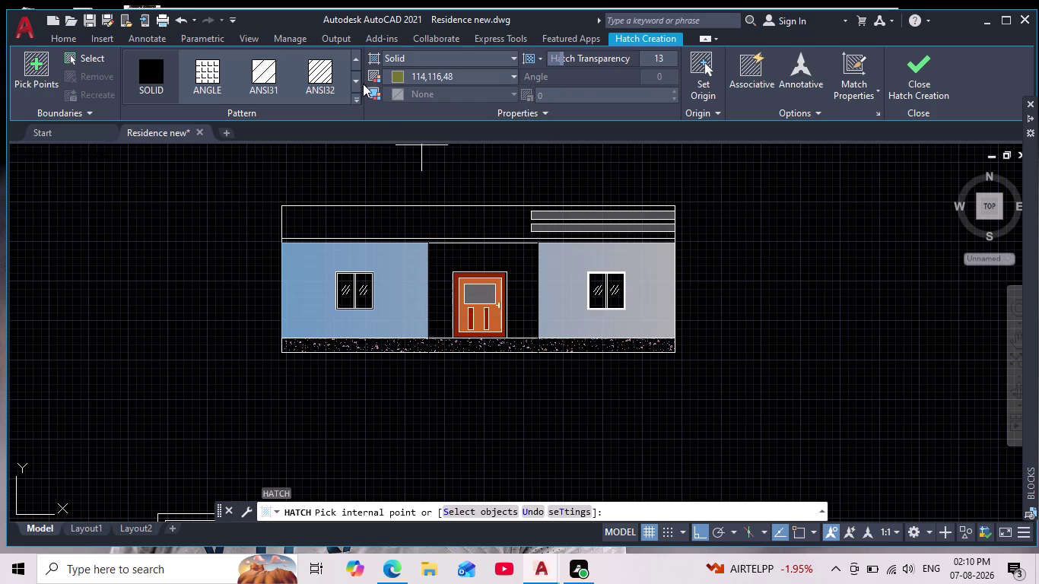
click(399, 78)
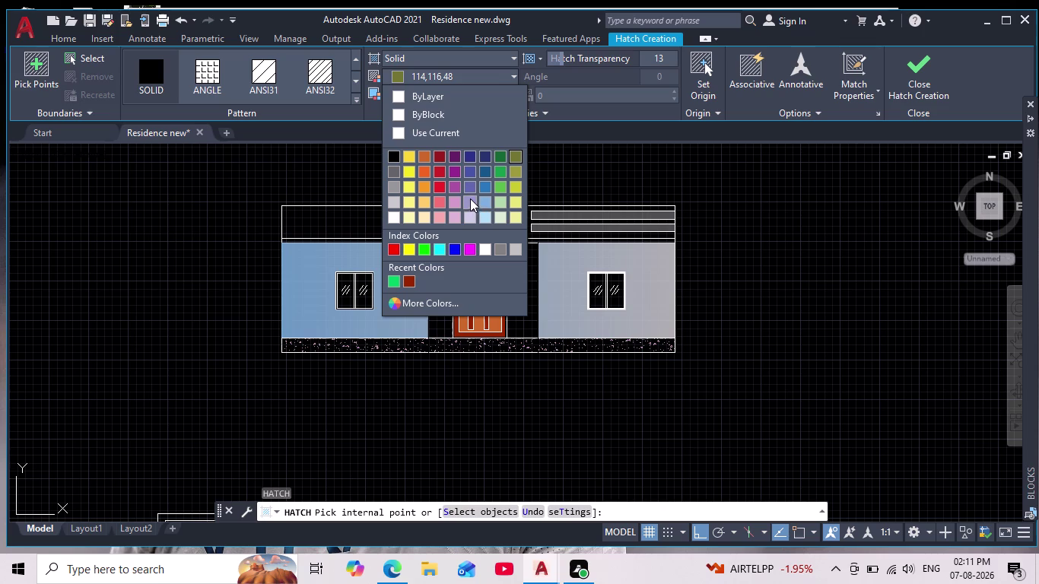
click(469, 186)
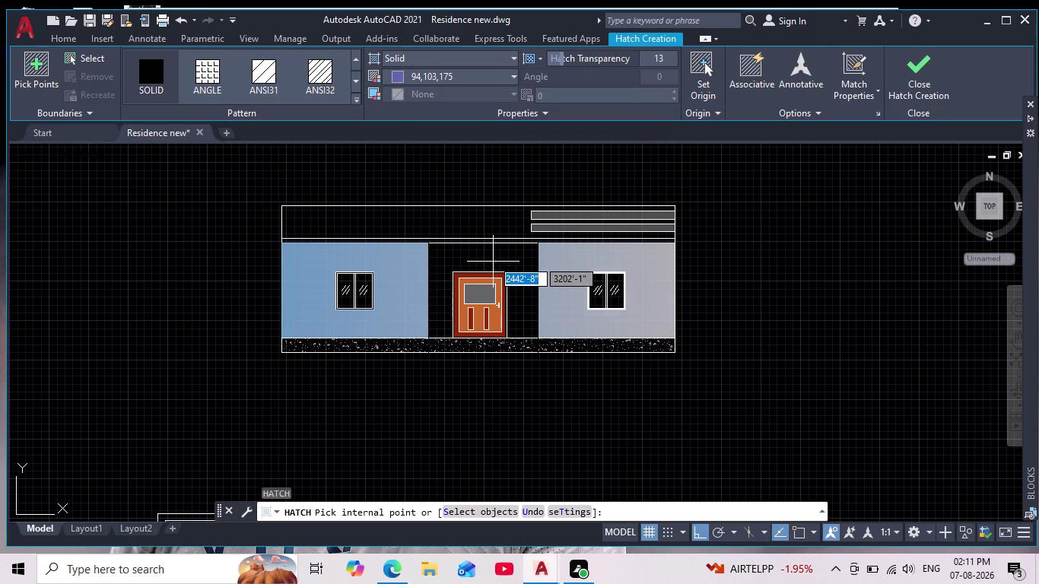
Pan the elevation back into view and try a pale green fill colour.
scroll(down, 3)
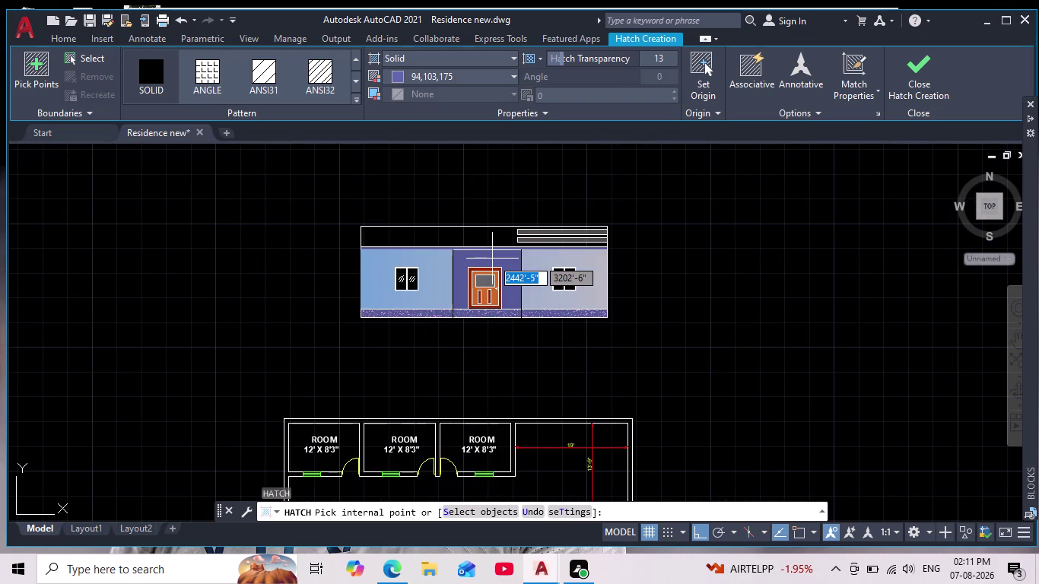
scroll(up, 3)
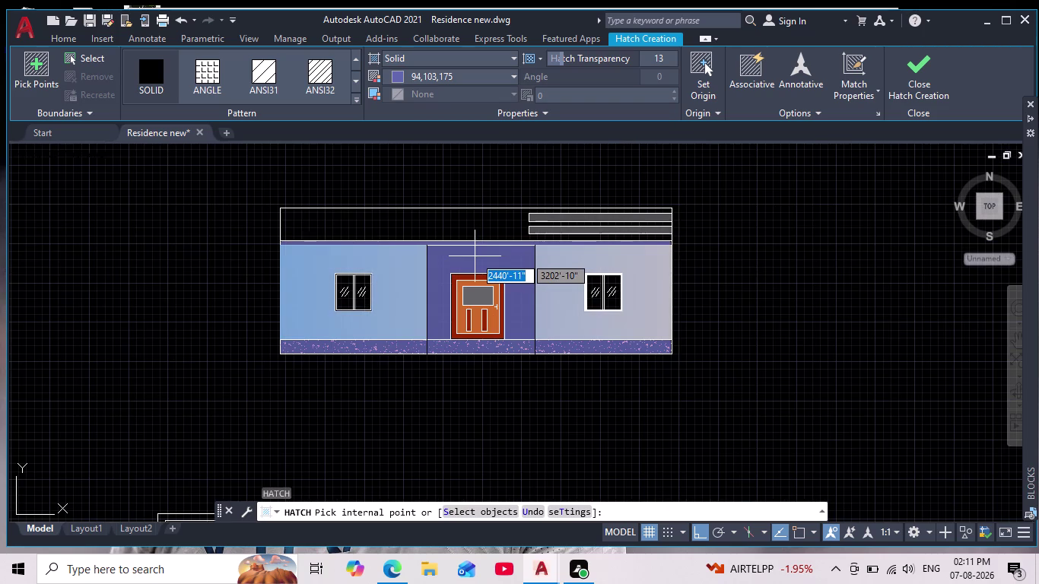
scroll(up, 3)
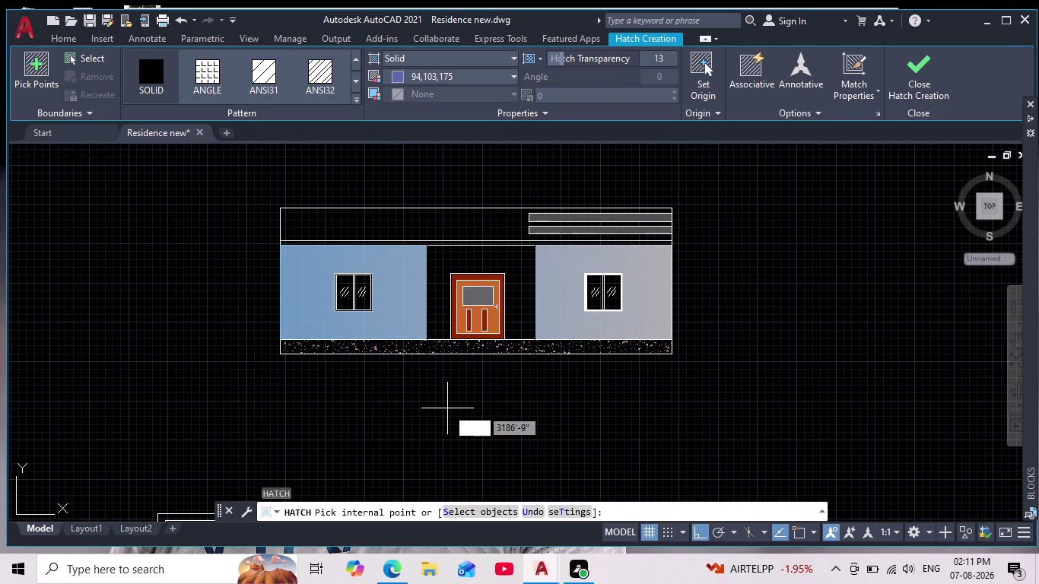
middle_drag(510, 201, 510, 236)
scroll(down, 3)
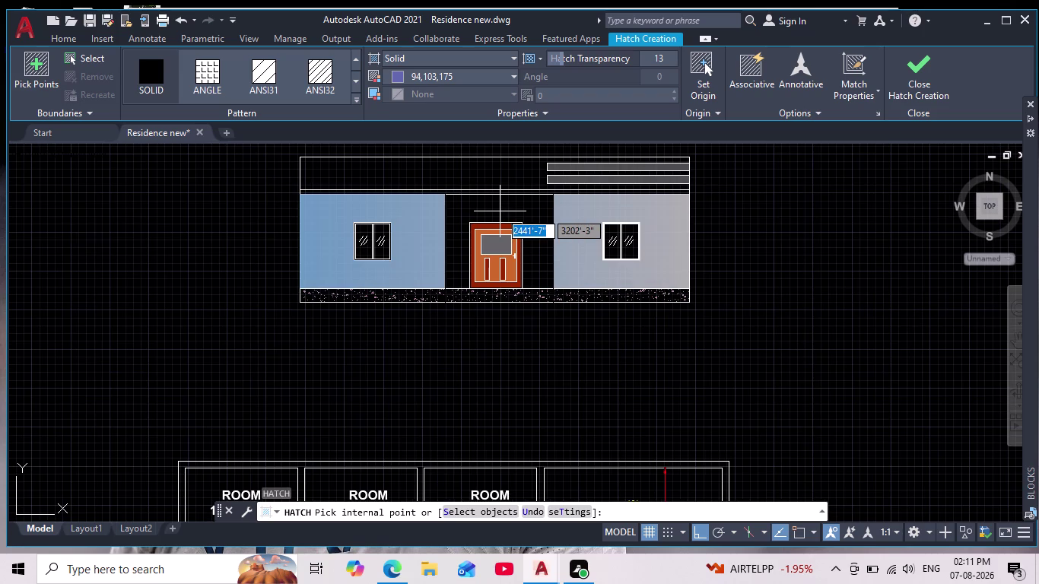
click(397, 76)
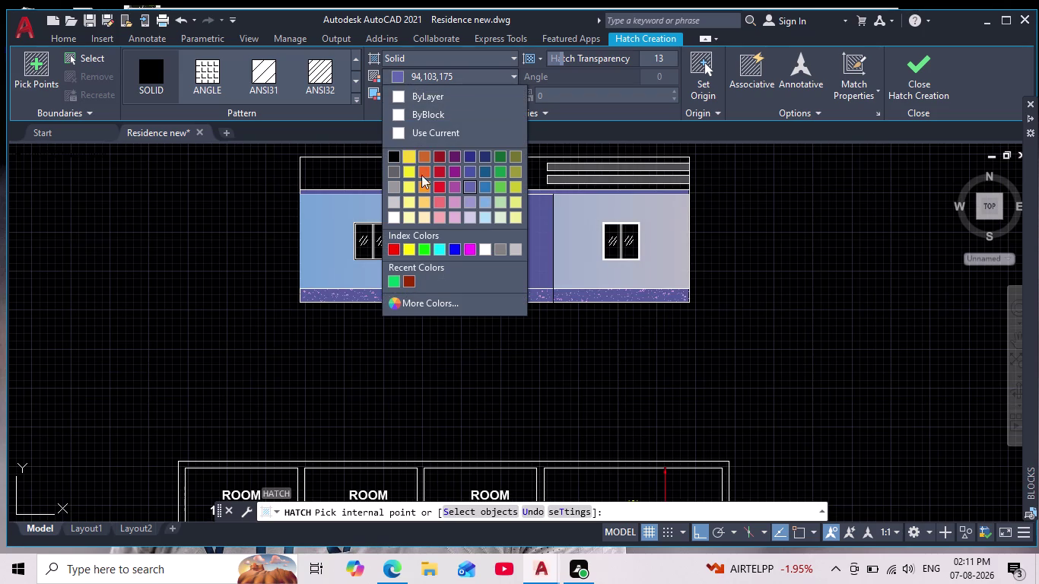
click(500, 201)
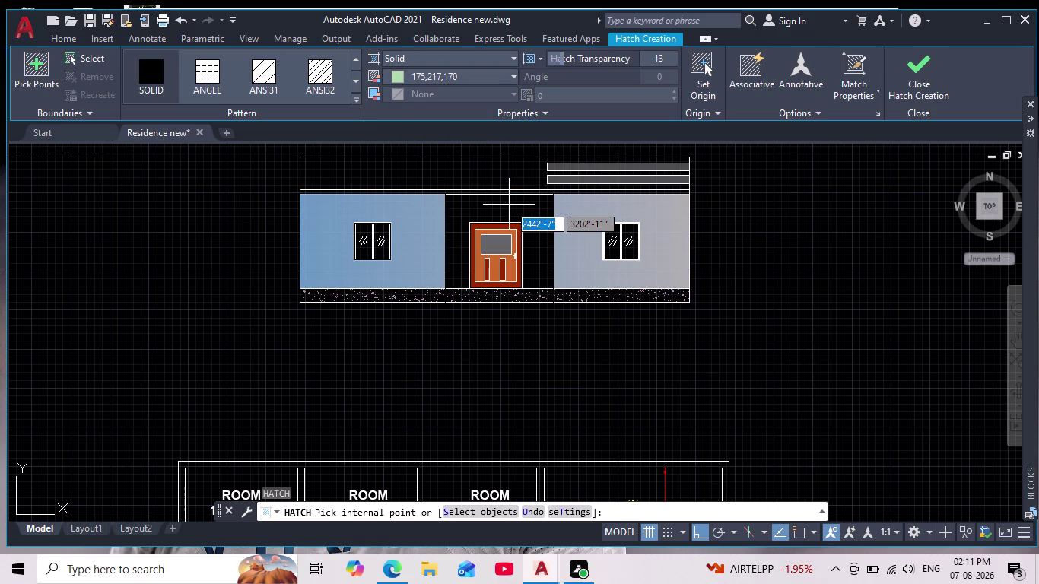
scroll(down, 3)
scroll(up, 3)
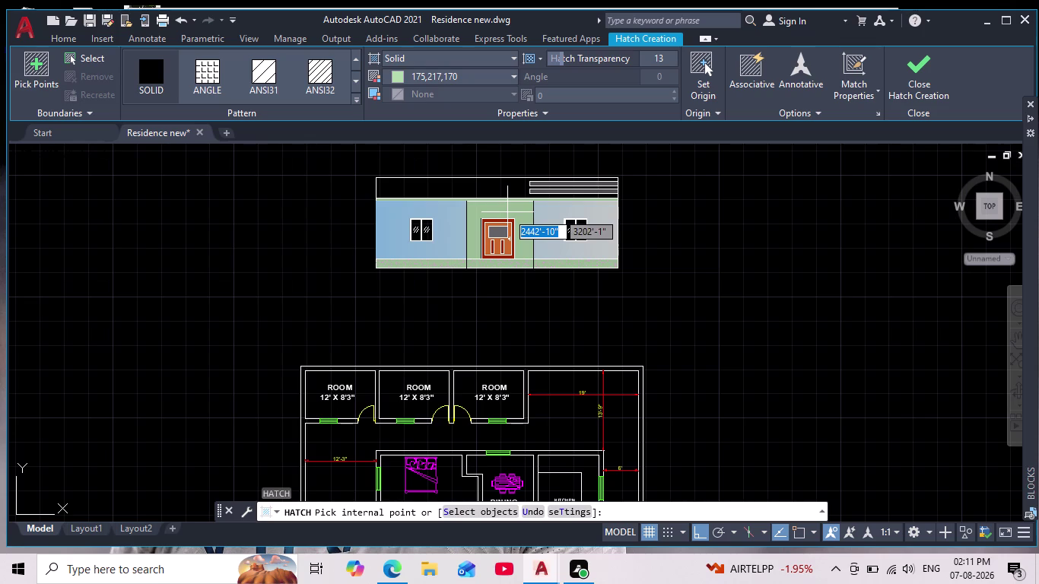
middle_drag(502, 221, 488, 269)
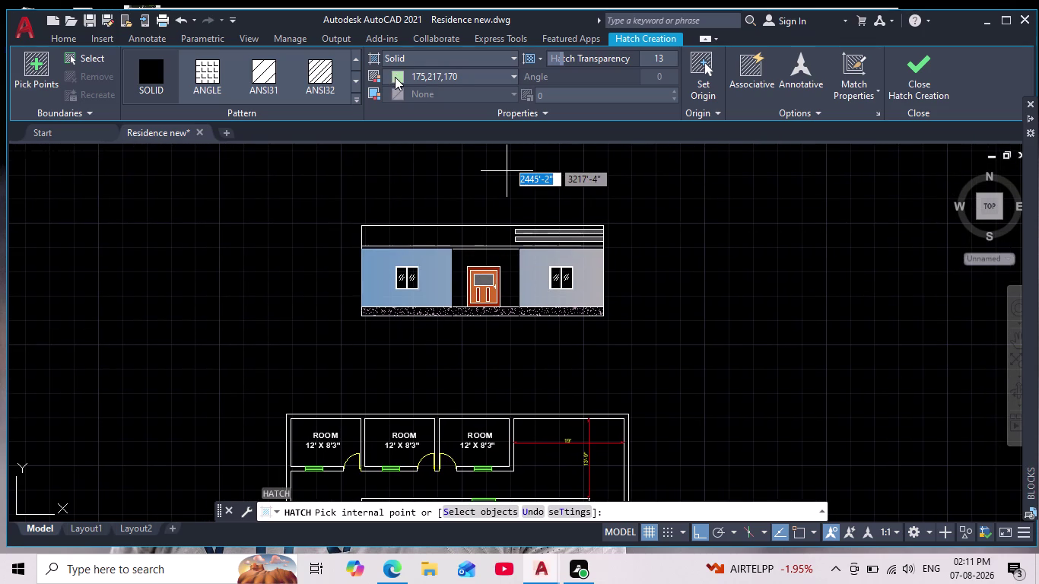
click(395, 78)
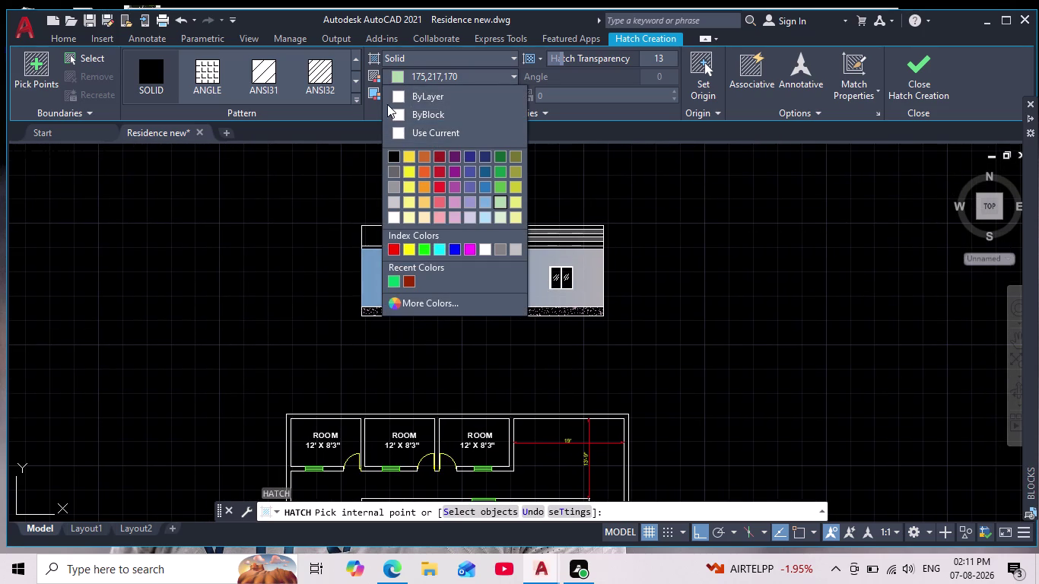
click(425, 57)
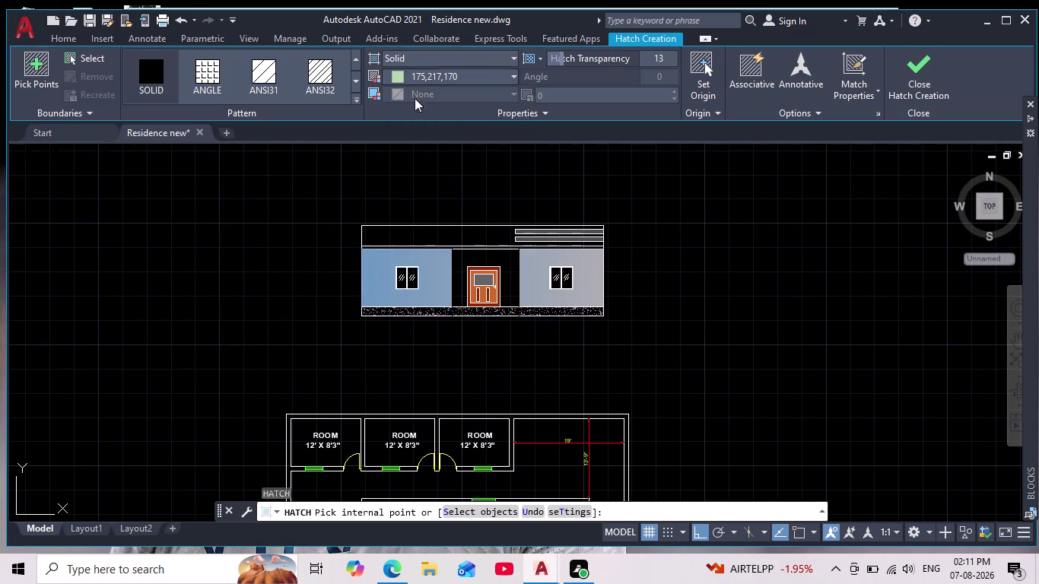
Switch the hatch to a gradient with pale yellow as the first colour.
click(415, 57)
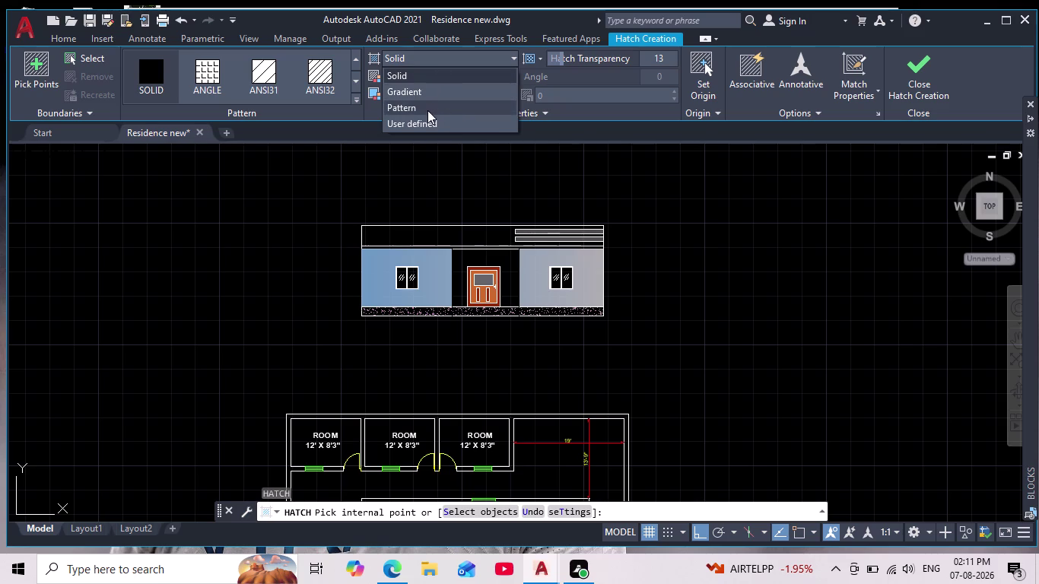
click(433, 96)
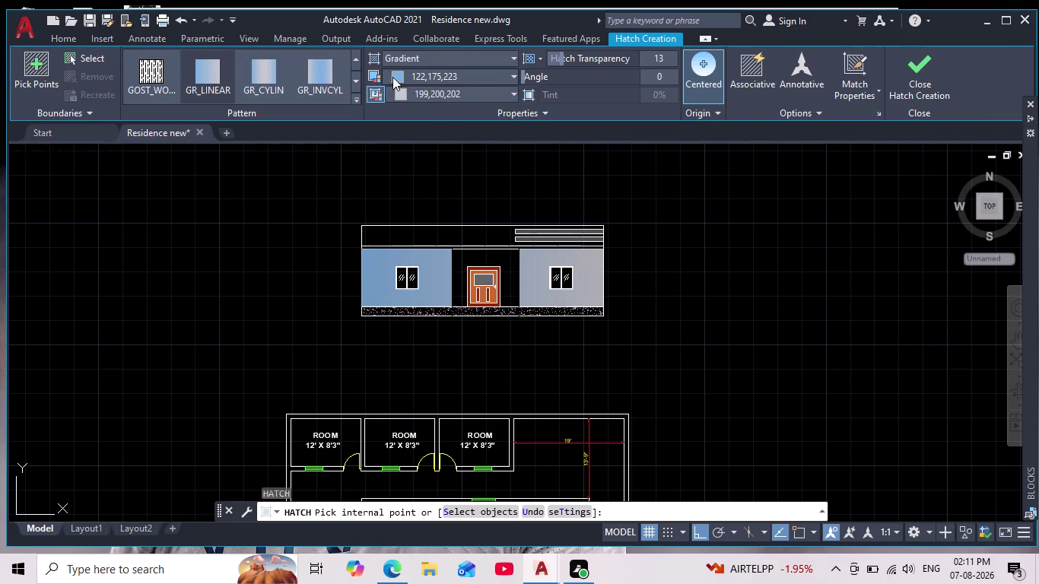
click(401, 77)
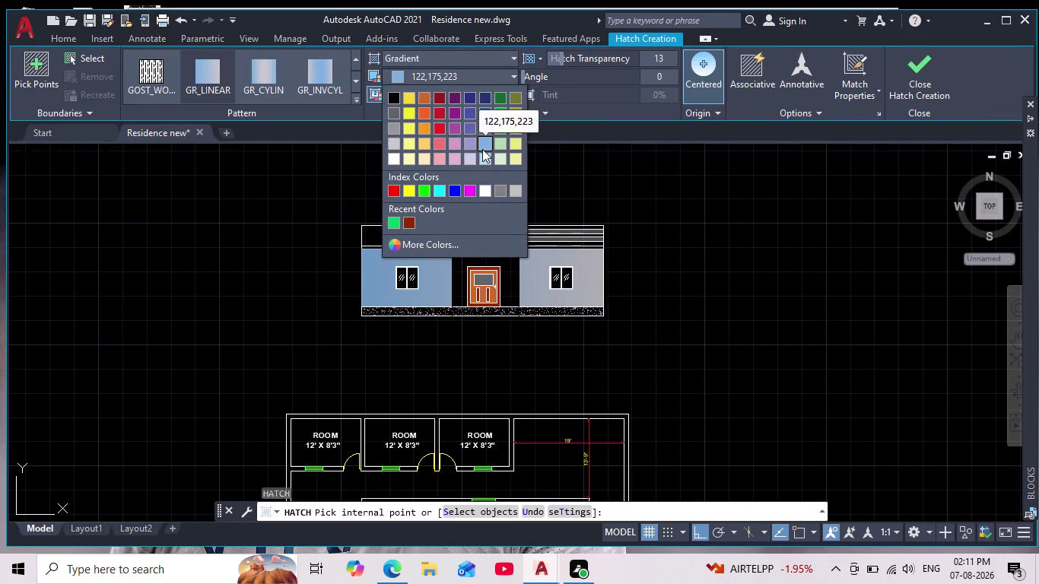
click(396, 111)
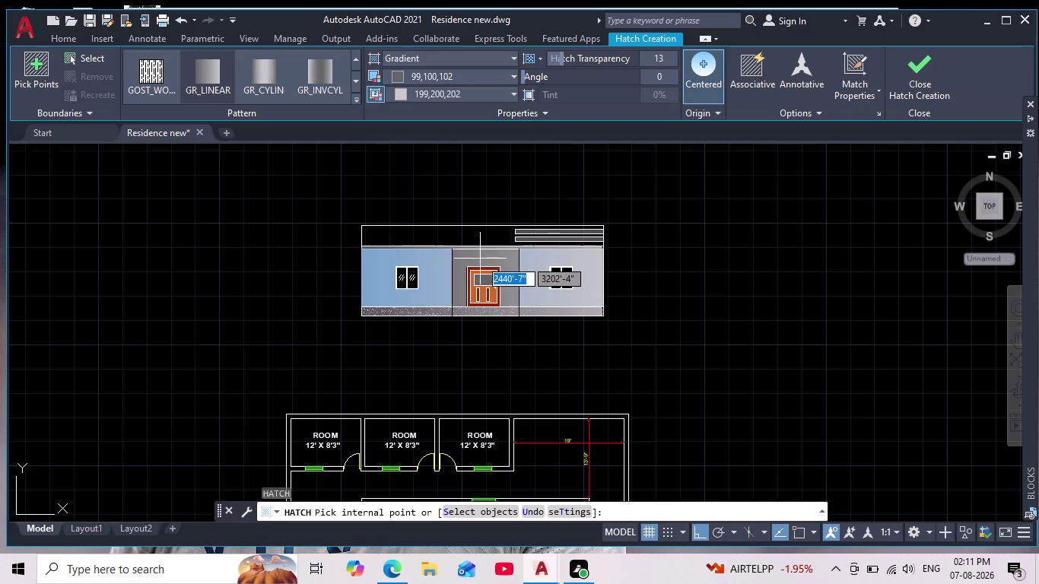
scroll(up, 3)
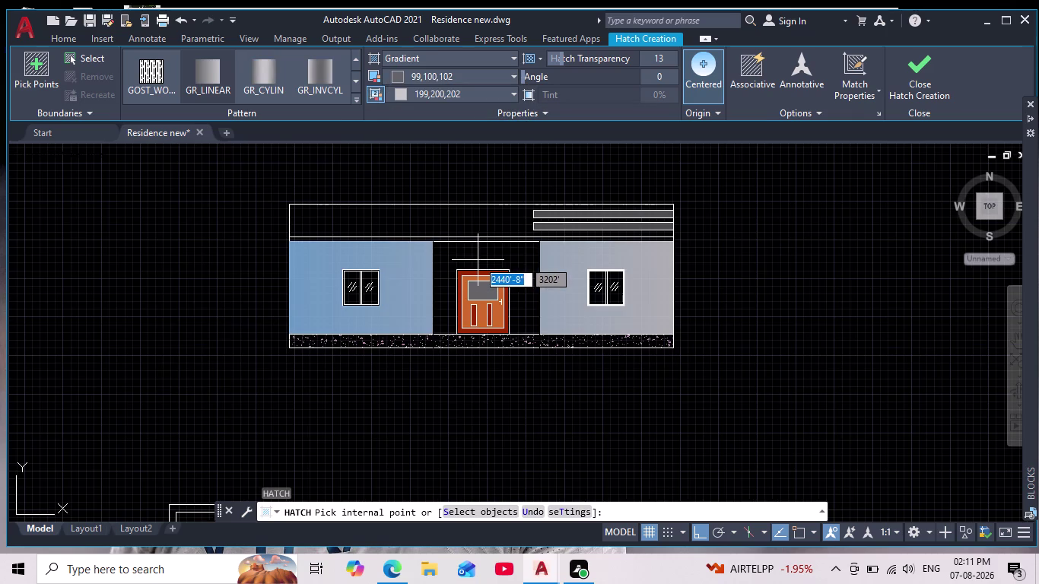
click(397, 73)
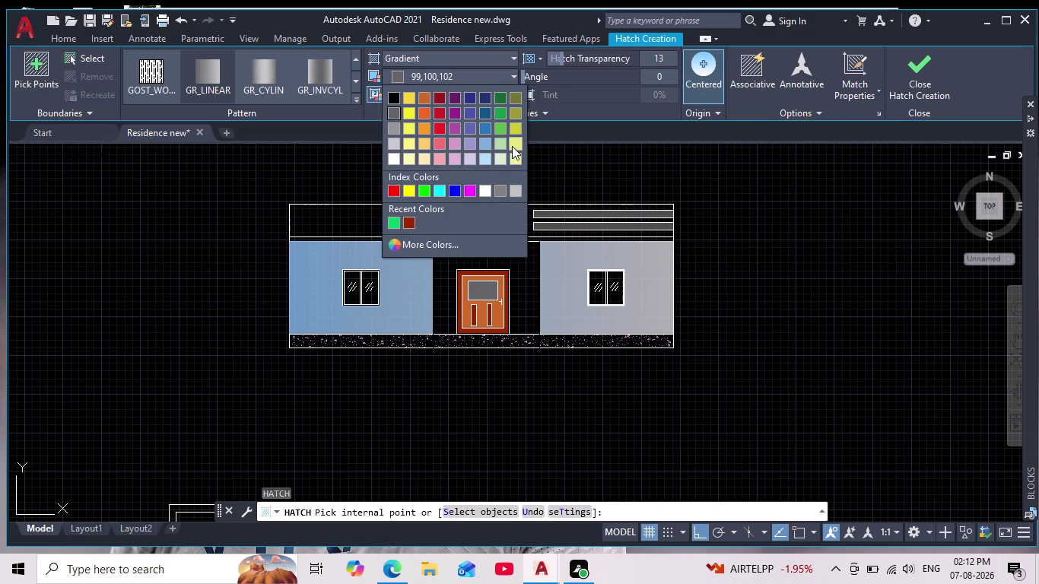
click(516, 145)
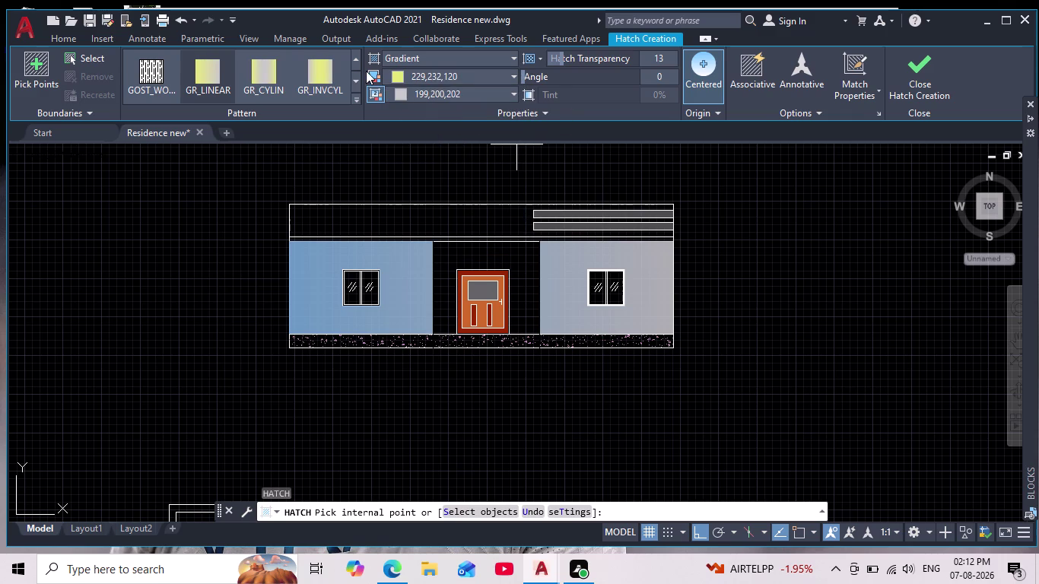
click(423, 59)
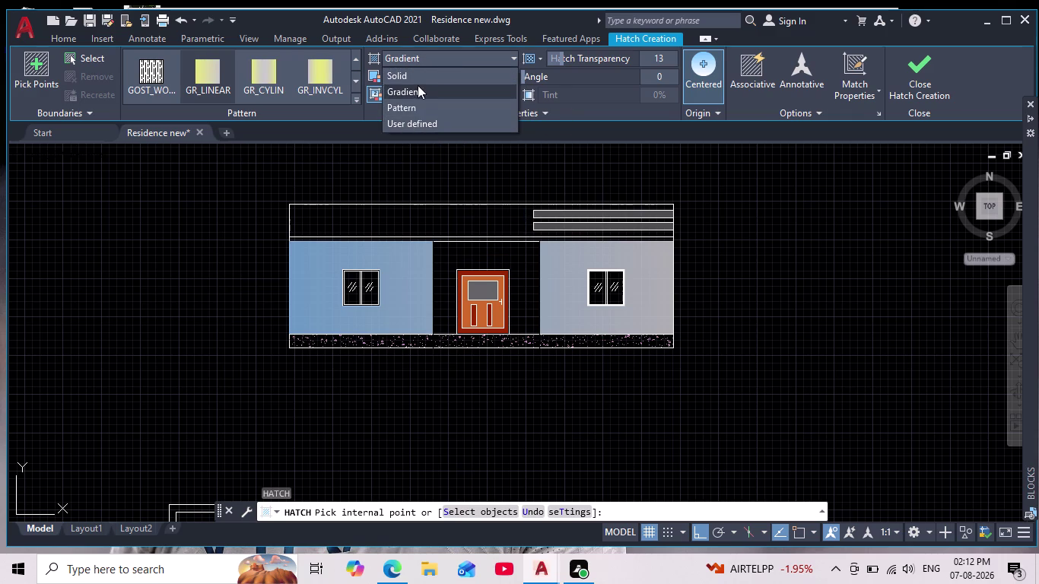
Switch to a brick pattern hatch coloured blue.
click(405, 108)
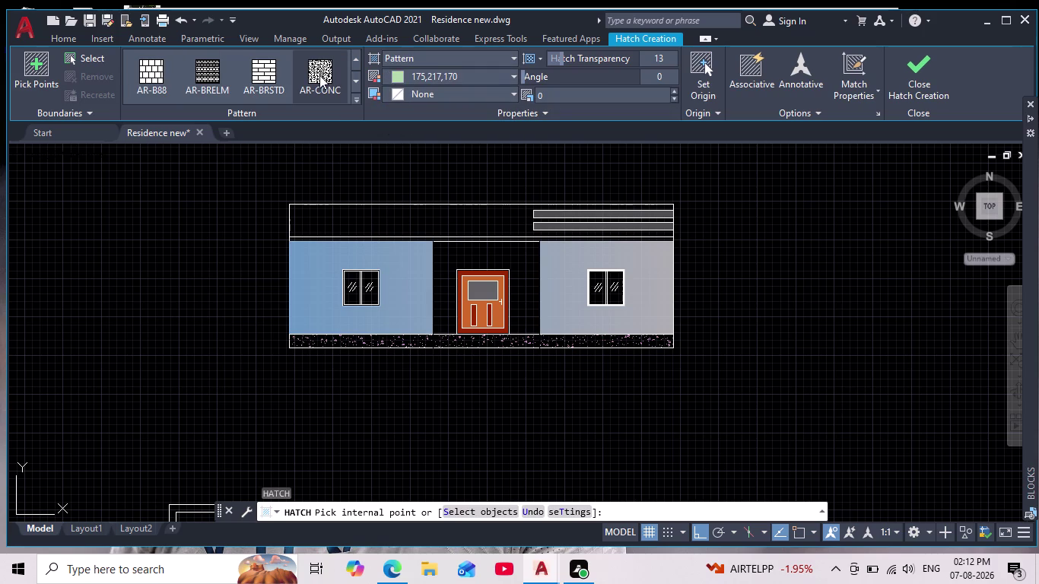
click(264, 71)
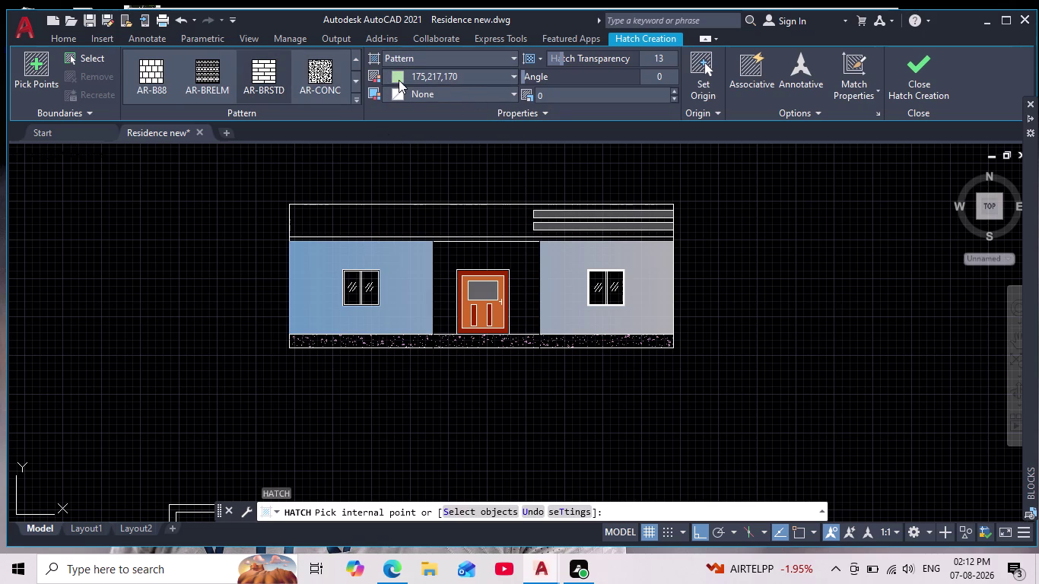
click(399, 80)
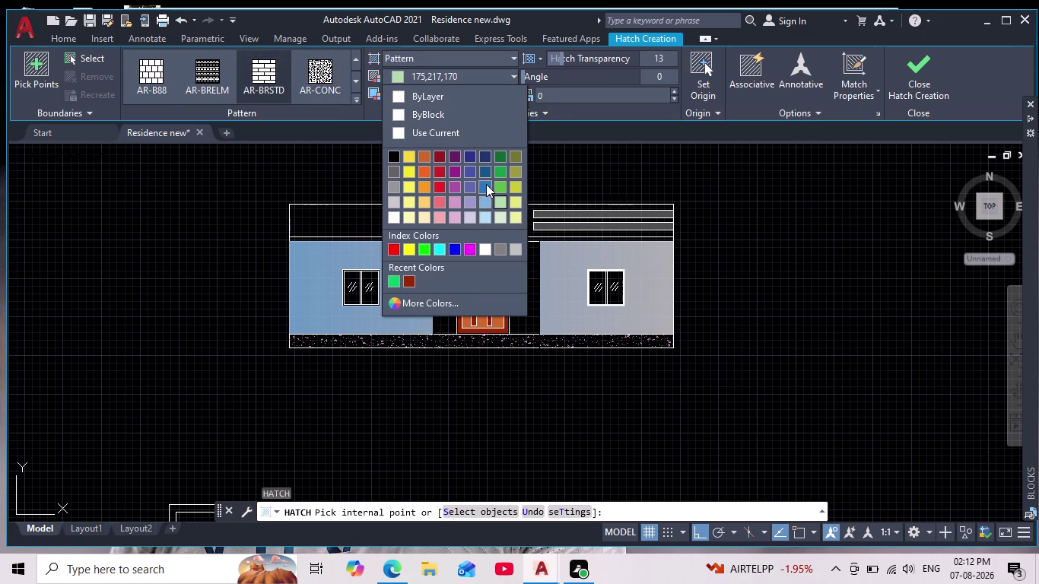
click(486, 184)
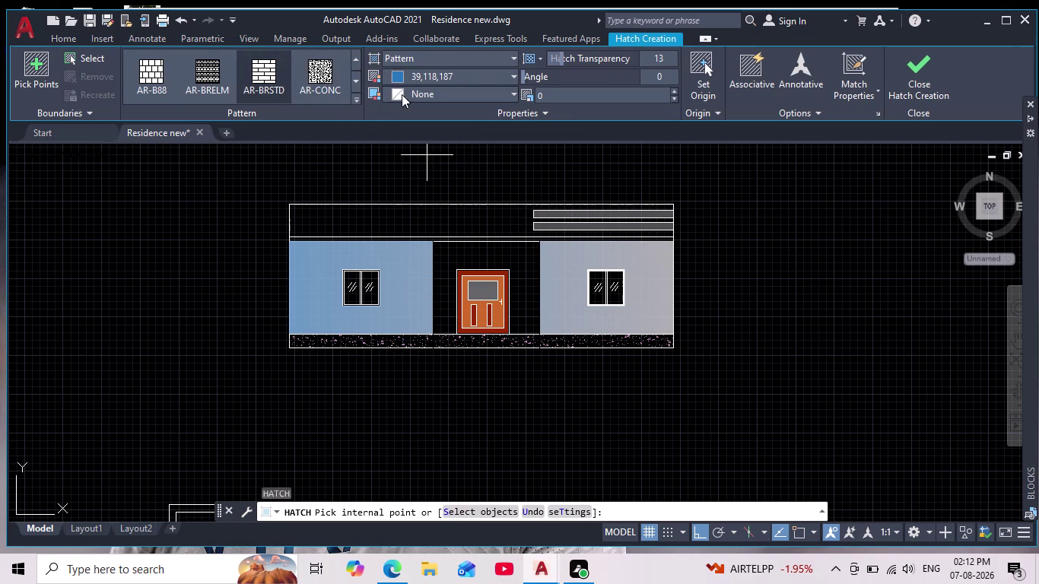
click(397, 77)
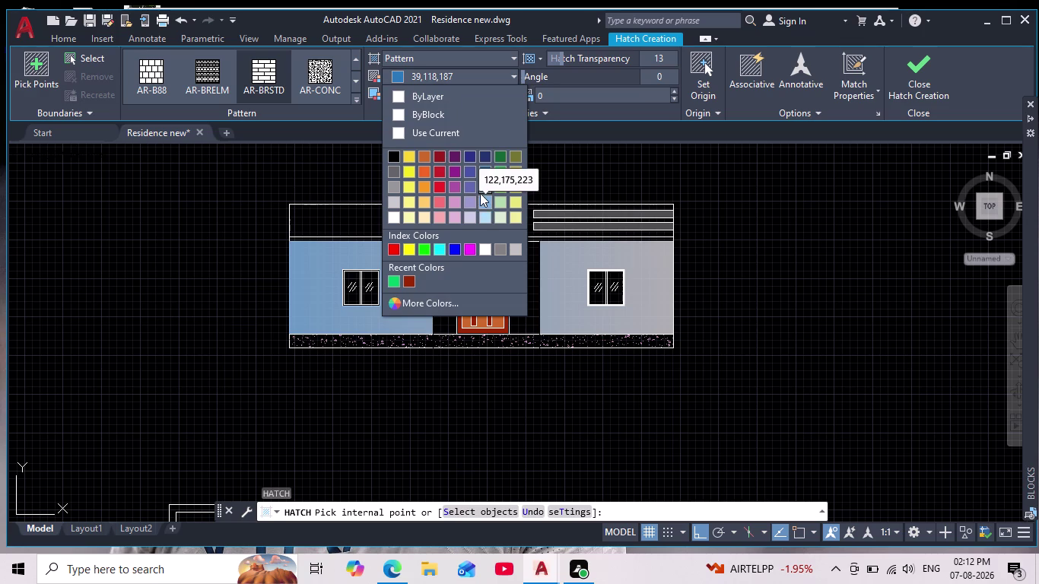
click(268, 70)
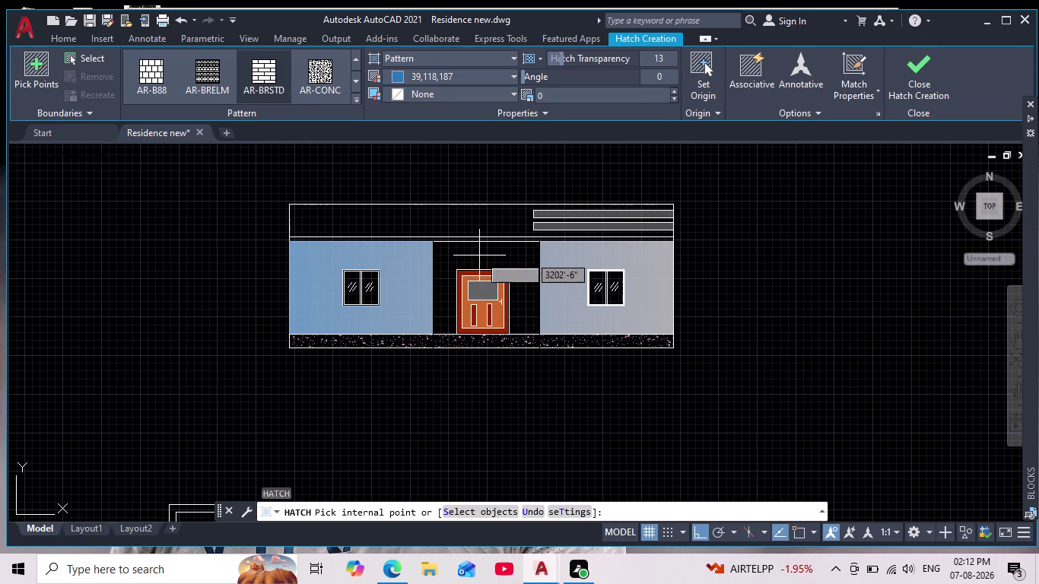
Fill the wall area around the door, adjust its transparency, and finish the hatch.
click(479, 256)
scroll(down, 3)
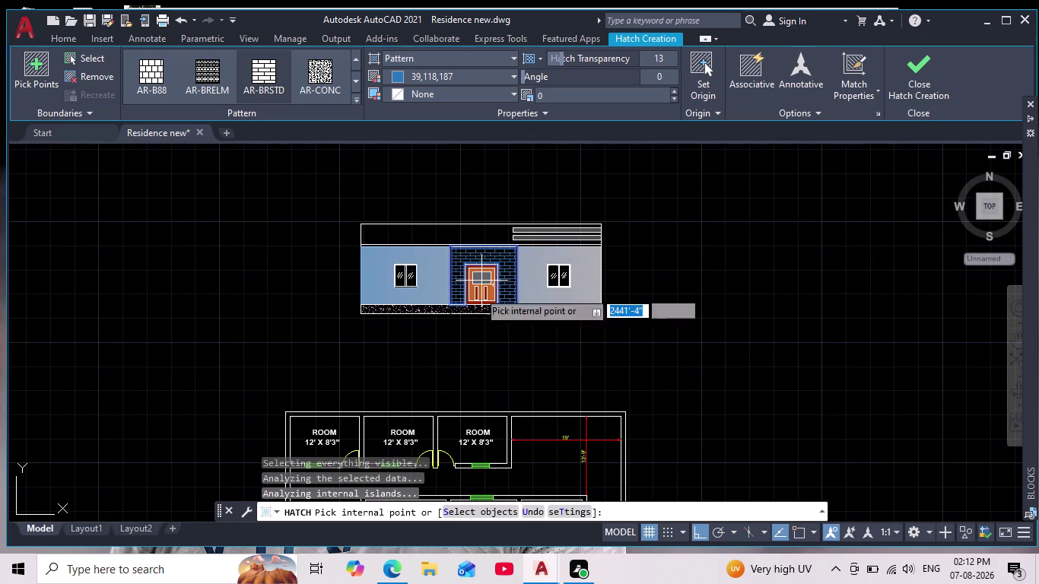
scroll(up, 3)
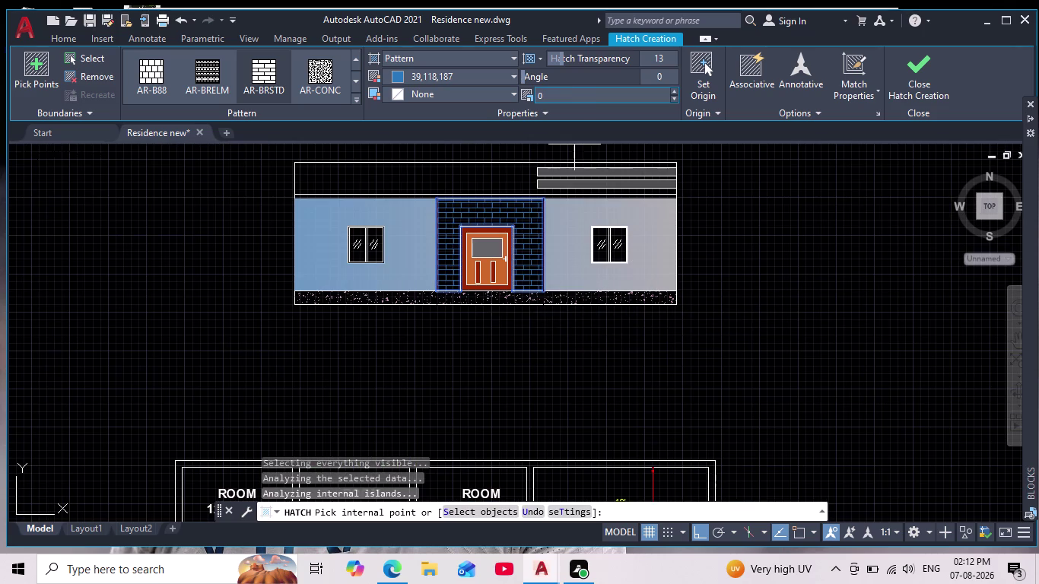
drag(558, 57, 507, 63)
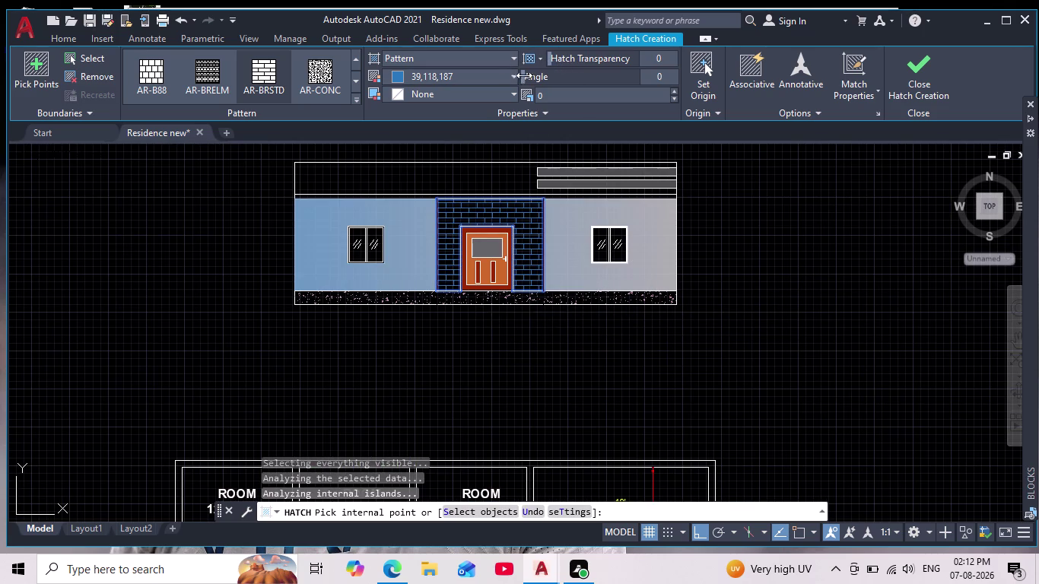
drag(549, 55, 641, 77)
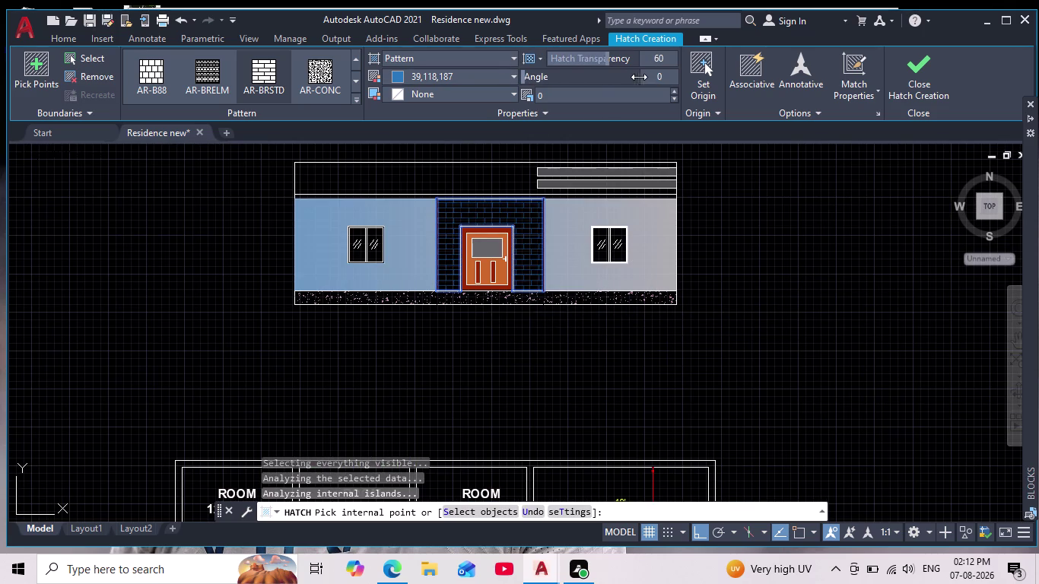
drag(641, 78, 581, 69)
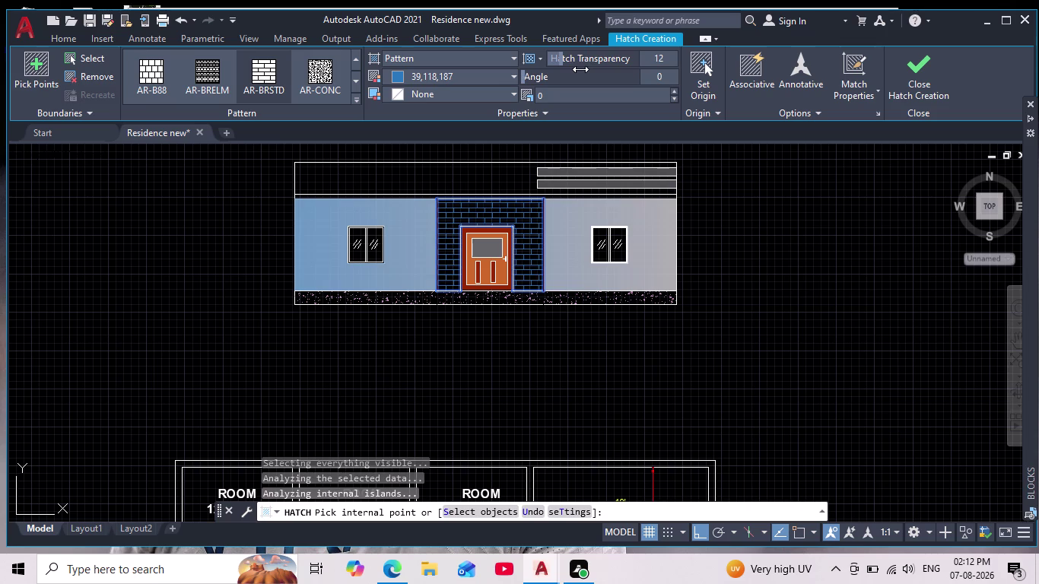
drag(582, 69, 586, 69)
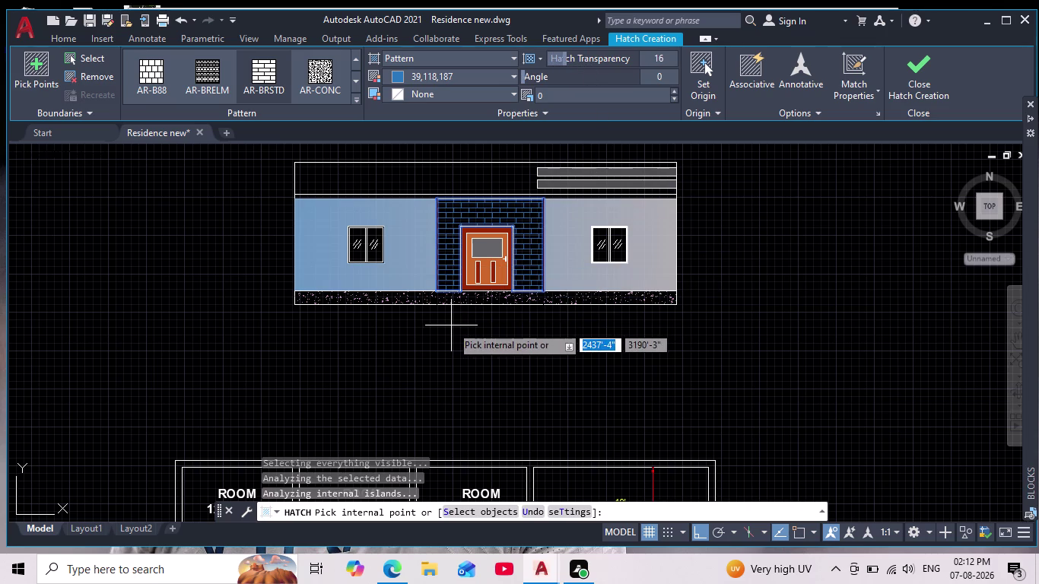
key(Return)
scroll(down, 3)
scroll(up, 3)
middle_drag(437, 330, 420, 314)
scroll(up, 3)
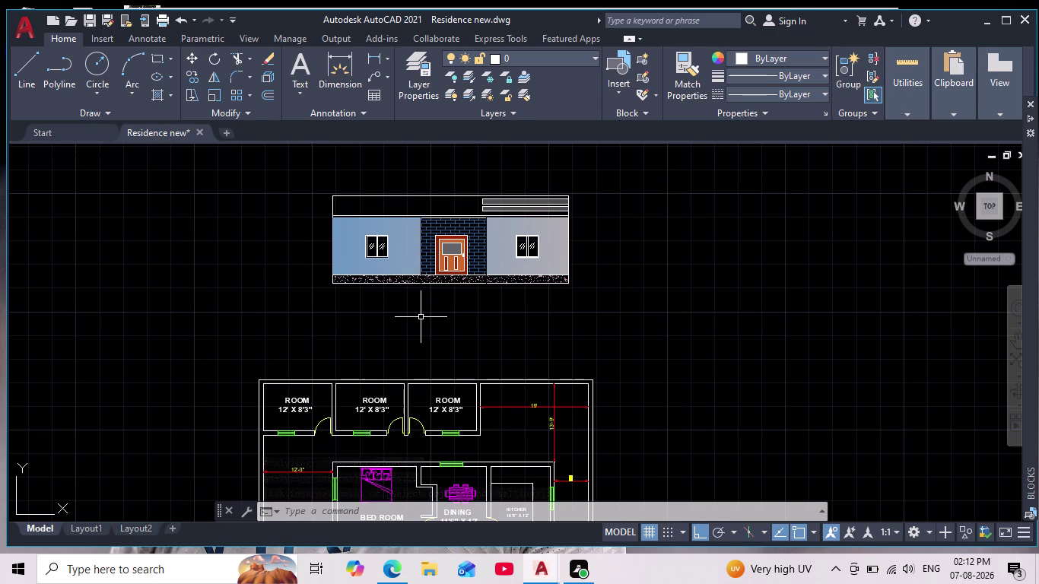
scroll(down, 3)
scroll(up, 3)
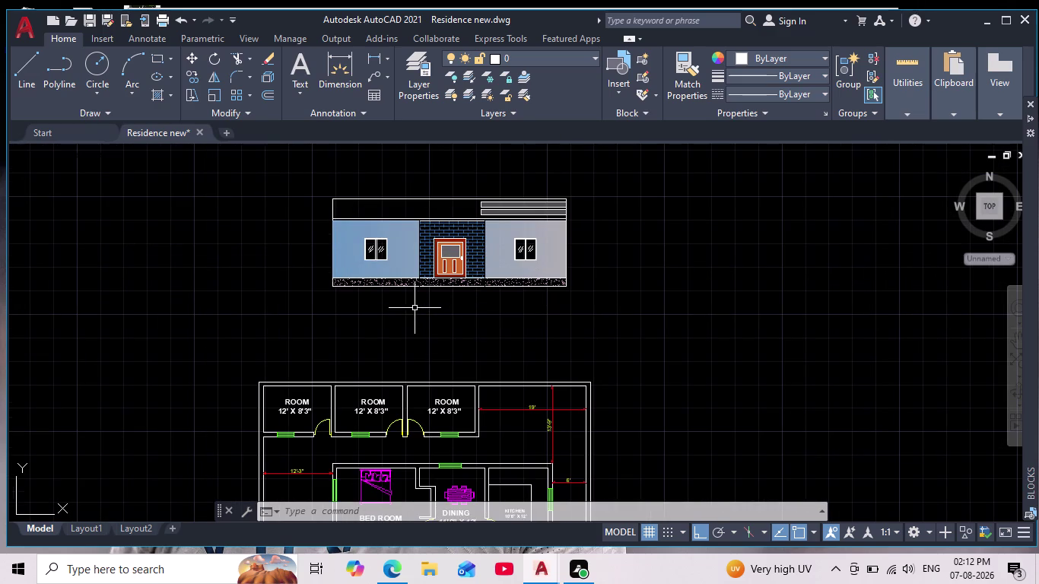
scroll(down, 3)
scroll(up, 3)
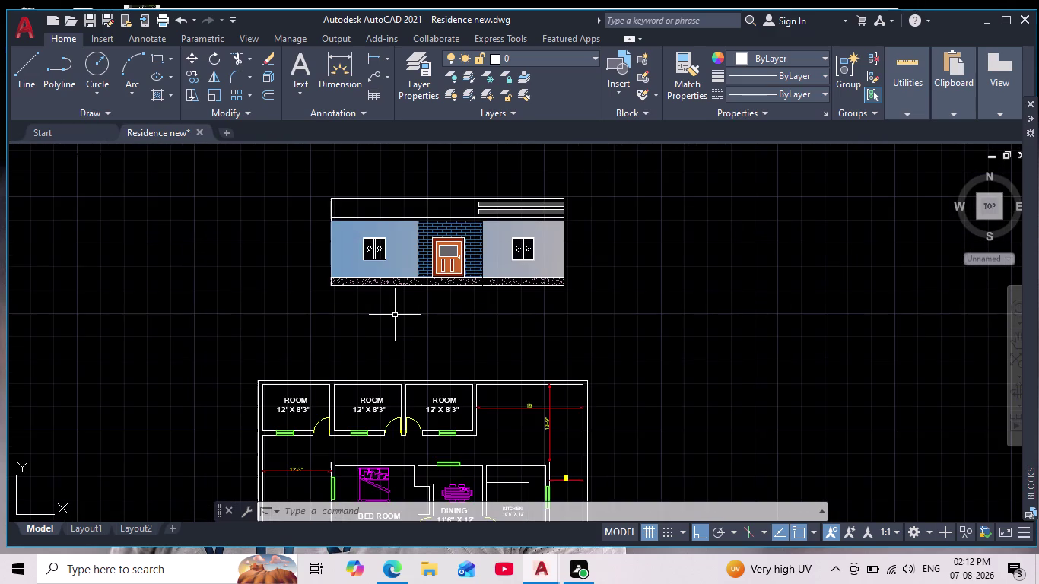
click(399, 248)
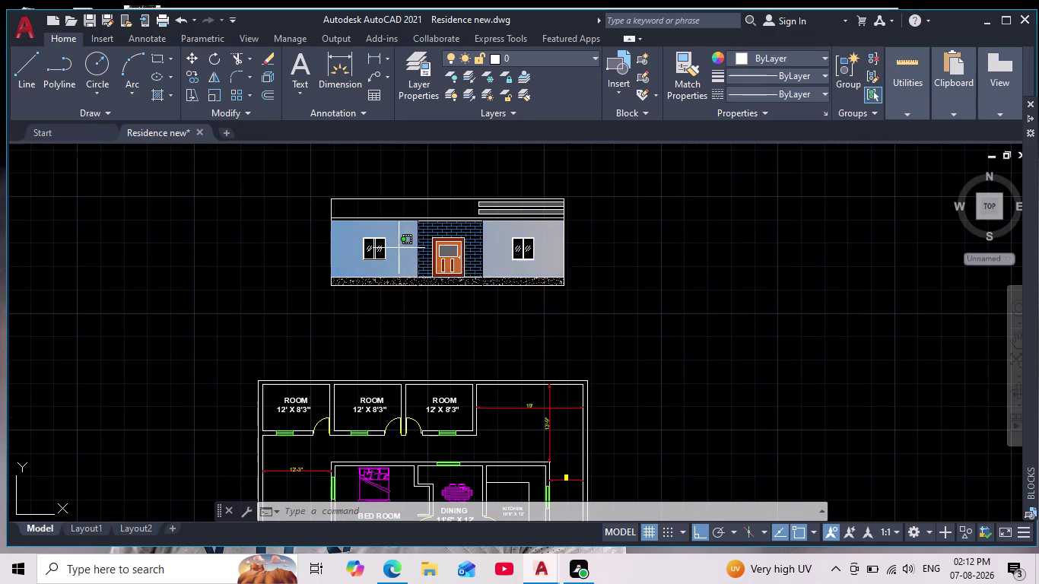
drag(560, 59, 506, 66)
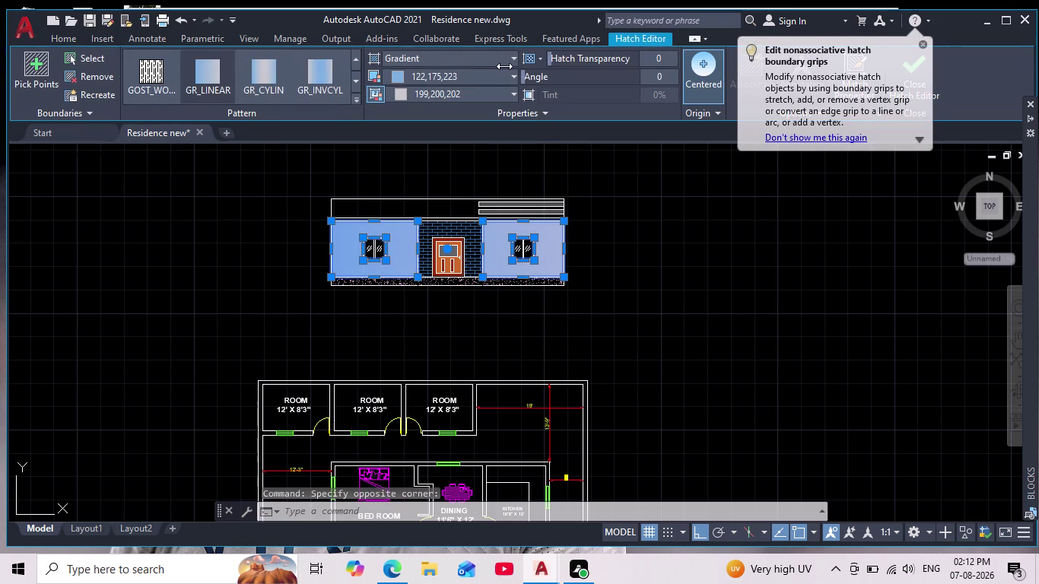
drag(506, 66, 472, 71)
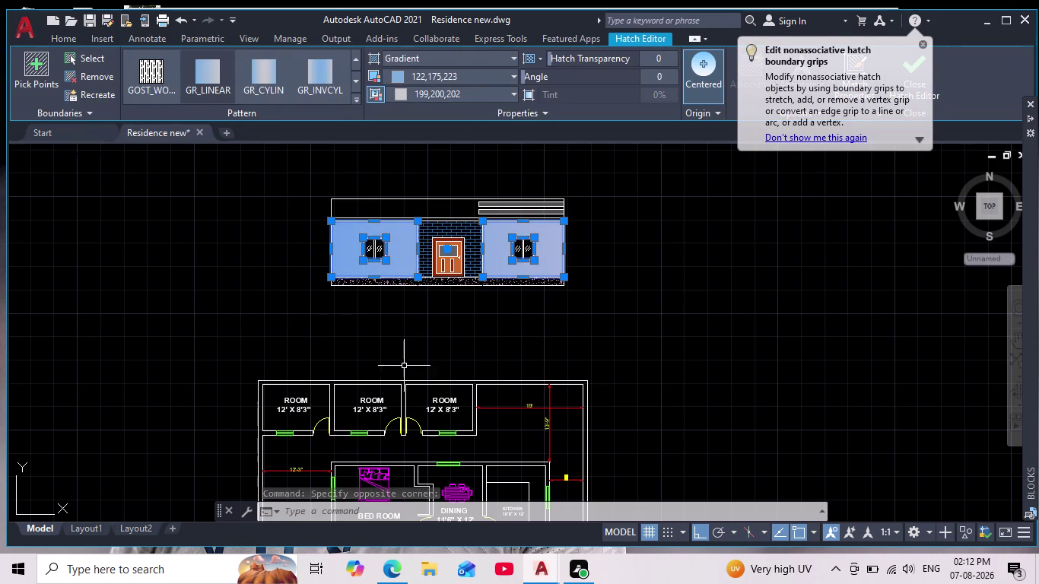
click(397, 330)
key(Escape)
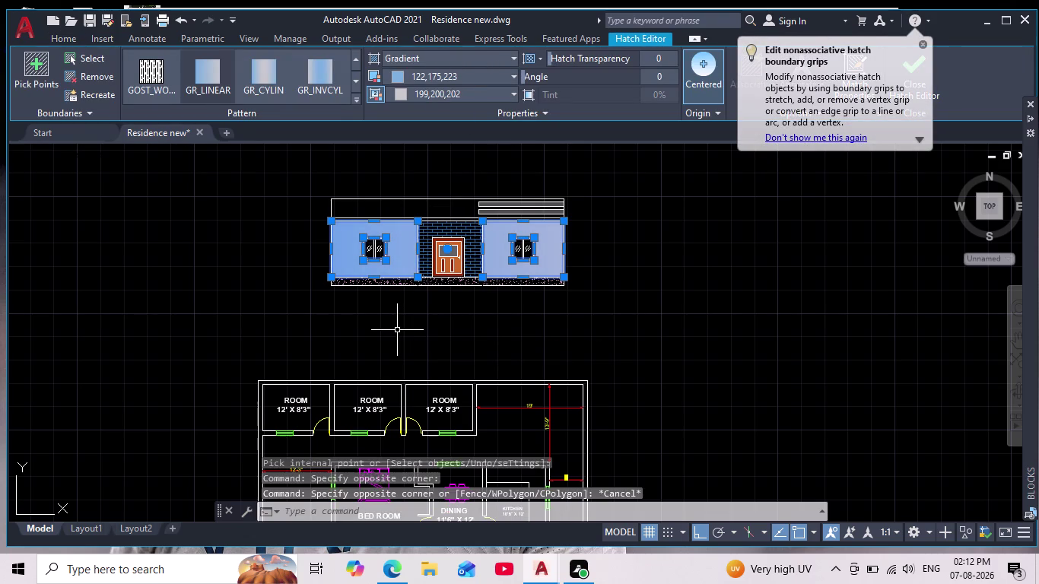
key(Escape)
scroll(down, 3)
middle_drag(411, 319, 452, 305)
scroll(up, 3)
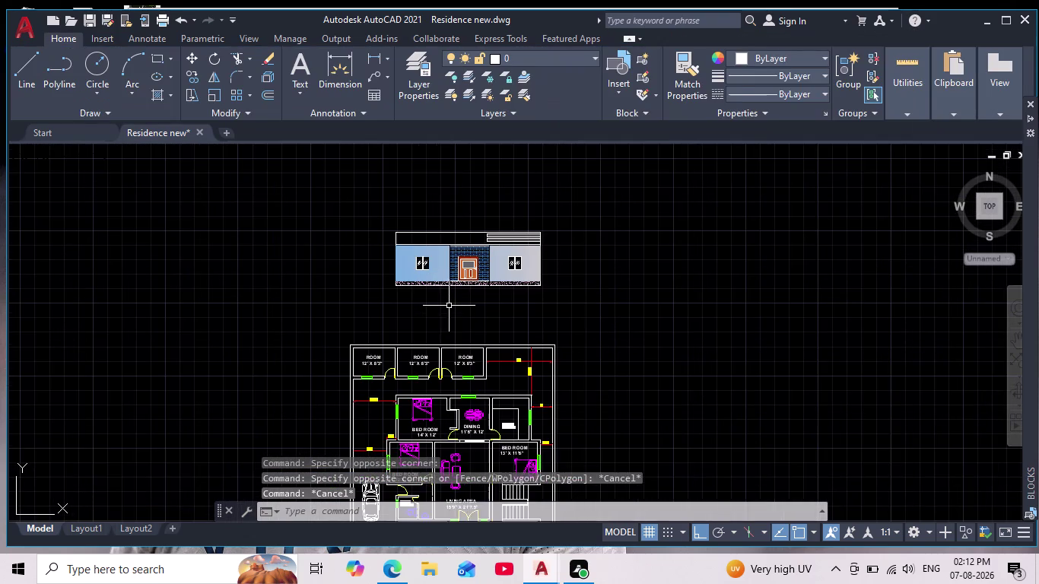
middle_drag(446, 311, 447, 333)
scroll(up, 3)
middle_drag(441, 327, 441, 327)
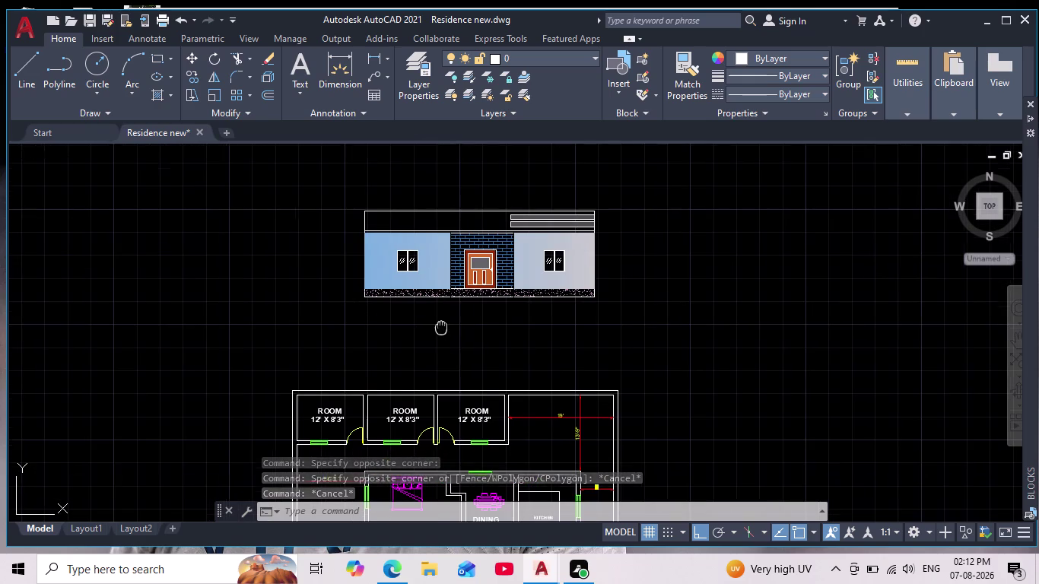
middle_drag(441, 328, 431, 351)
scroll(down, 3)
scroll(up, 3)
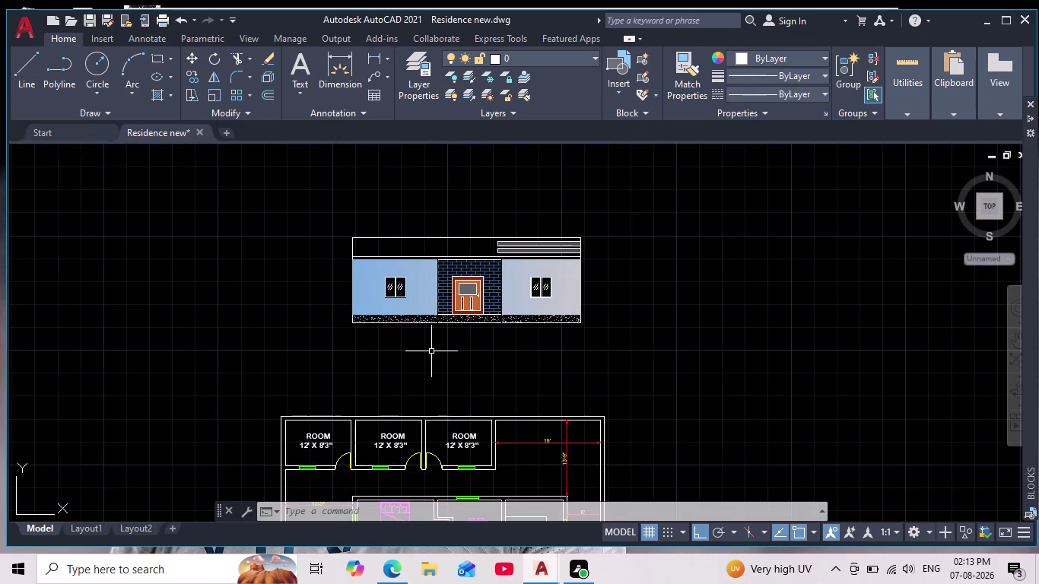
scroll(up, 3)
scroll(down, 3)
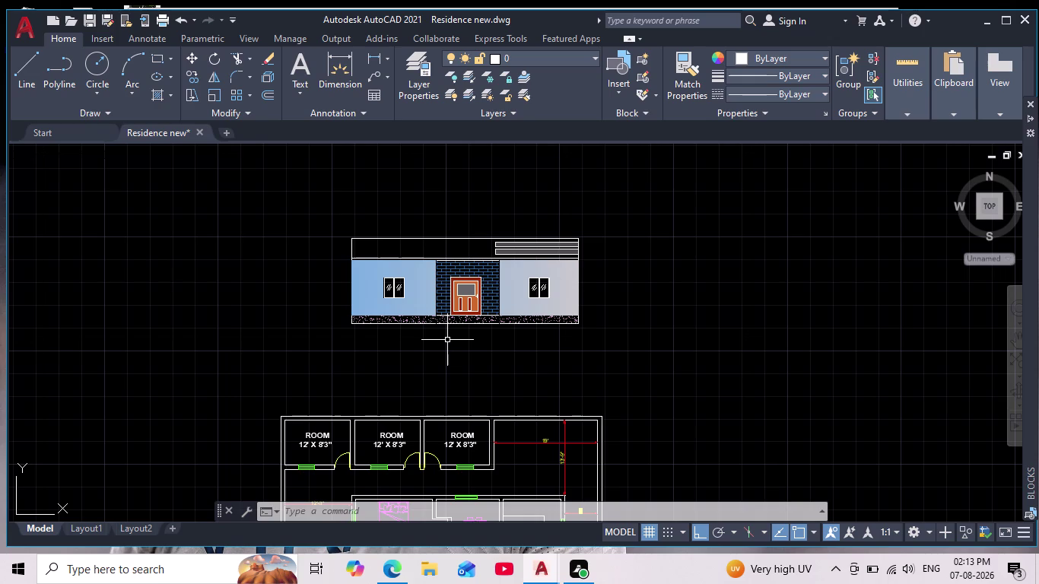
scroll(up, 3)
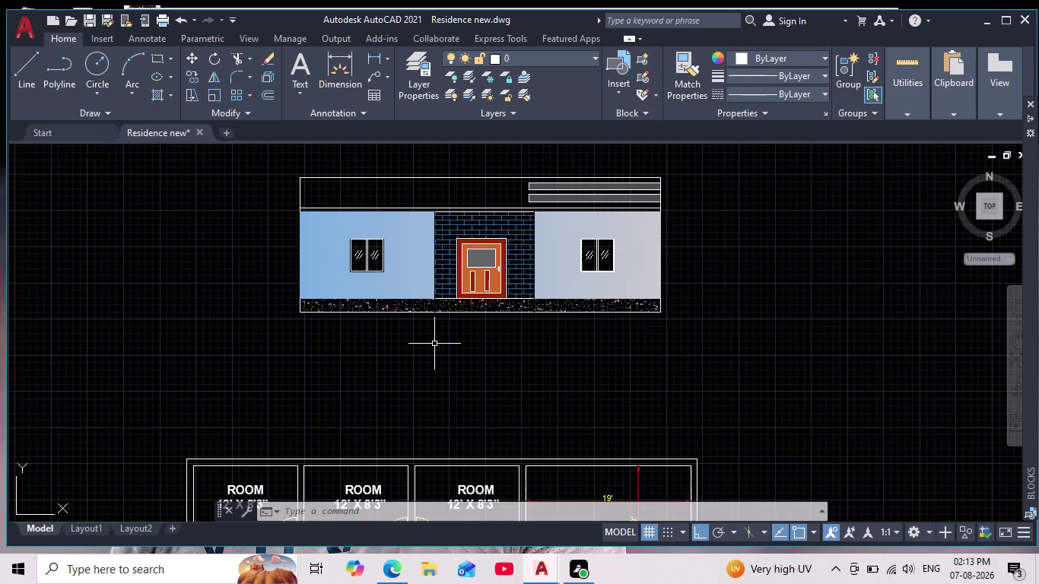
scroll(up, 3)
scroll(up, 3)
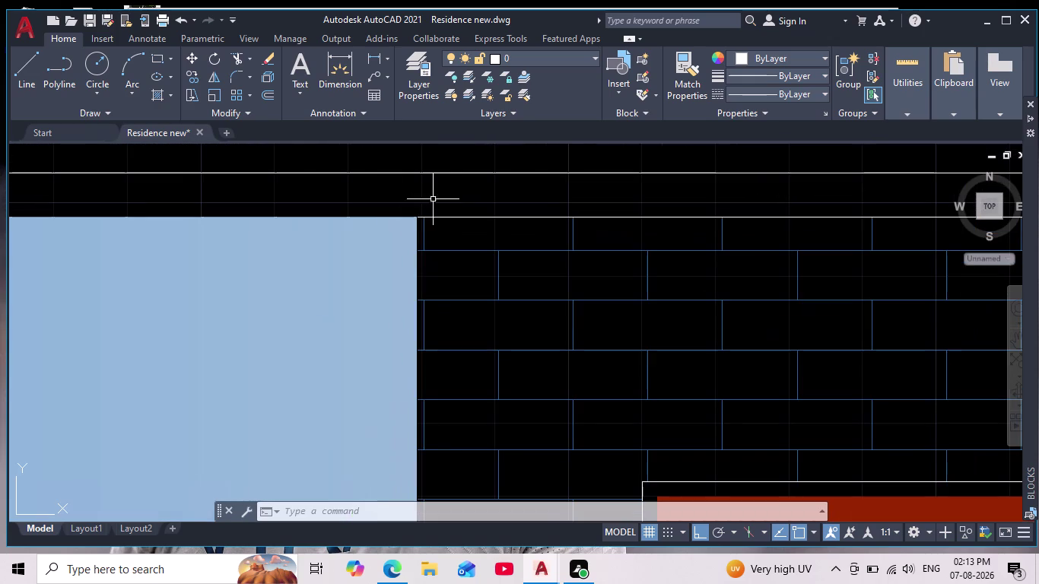
Select the left edge line bordering the brick wall.
click(451, 187)
click(373, 194)
click(476, 187)
click(366, 209)
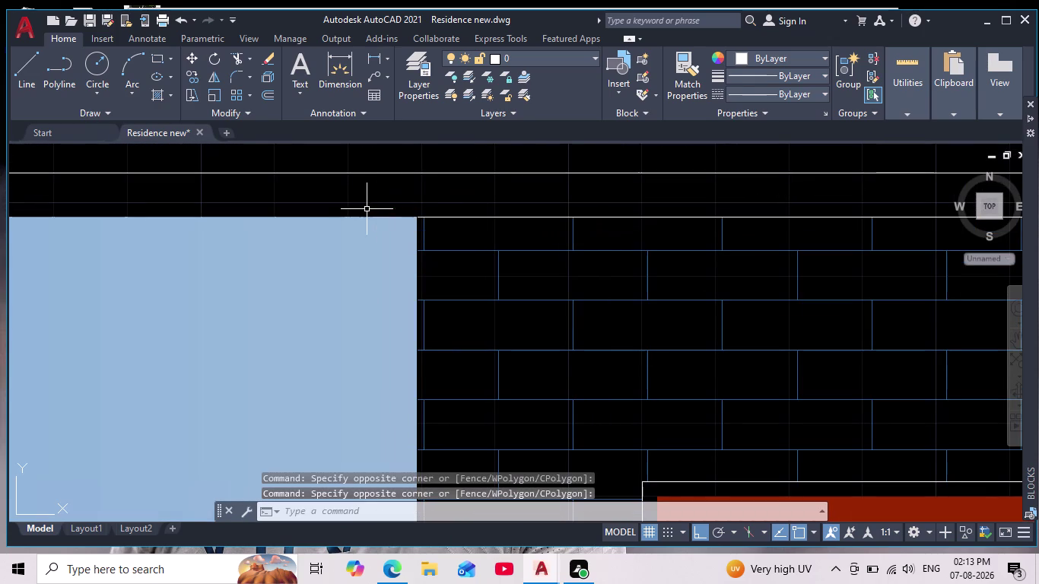
click(416, 257)
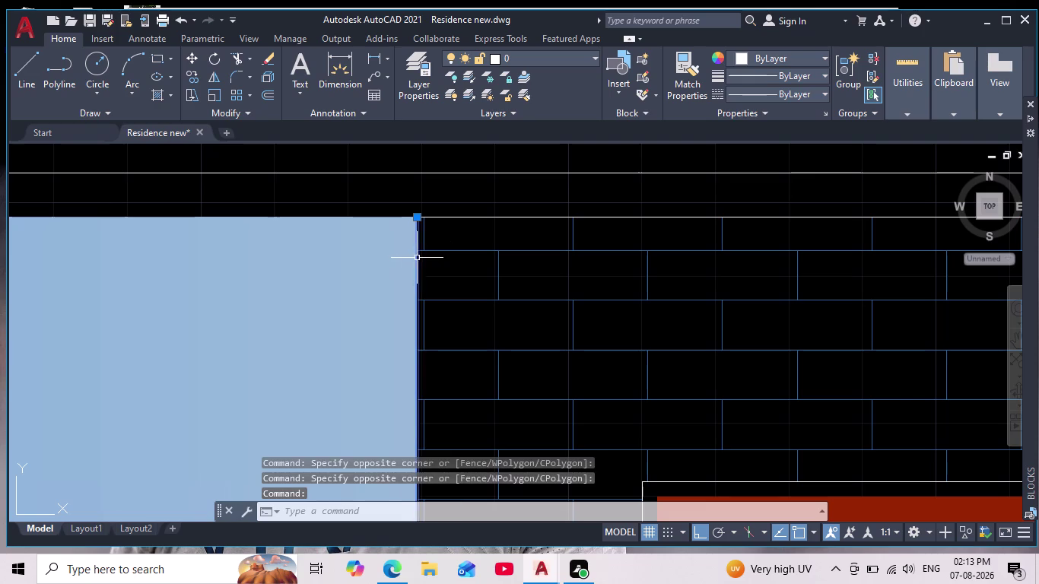
Pan out, add the right edge line, and open the Object Color list.
scroll(down, 3)
middle_drag(532, 202, 433, 178)
scroll(down, 3)
scroll(up, 3)
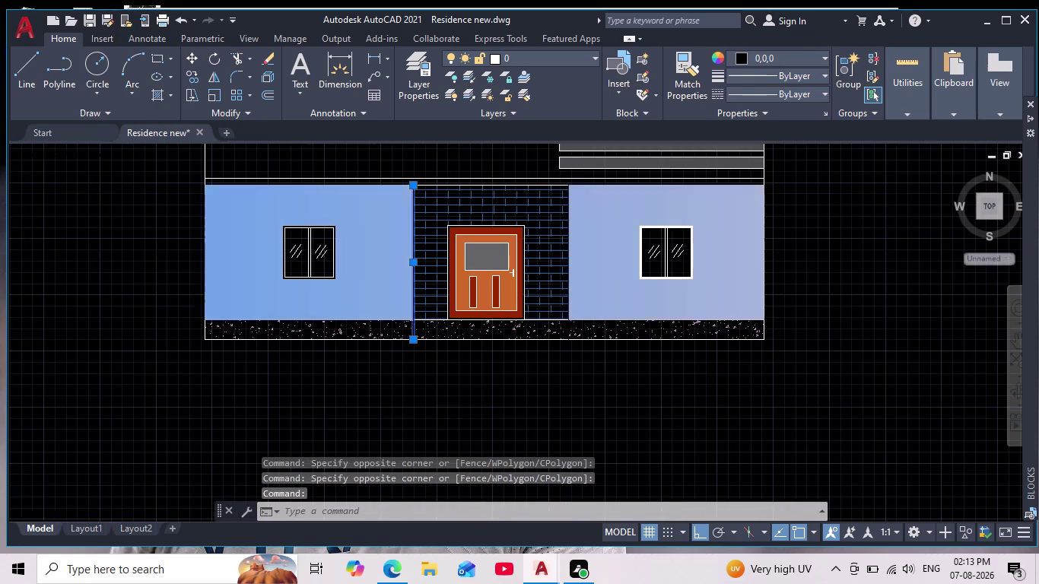
scroll(up, 3)
click(550, 186)
scroll(down, 3)
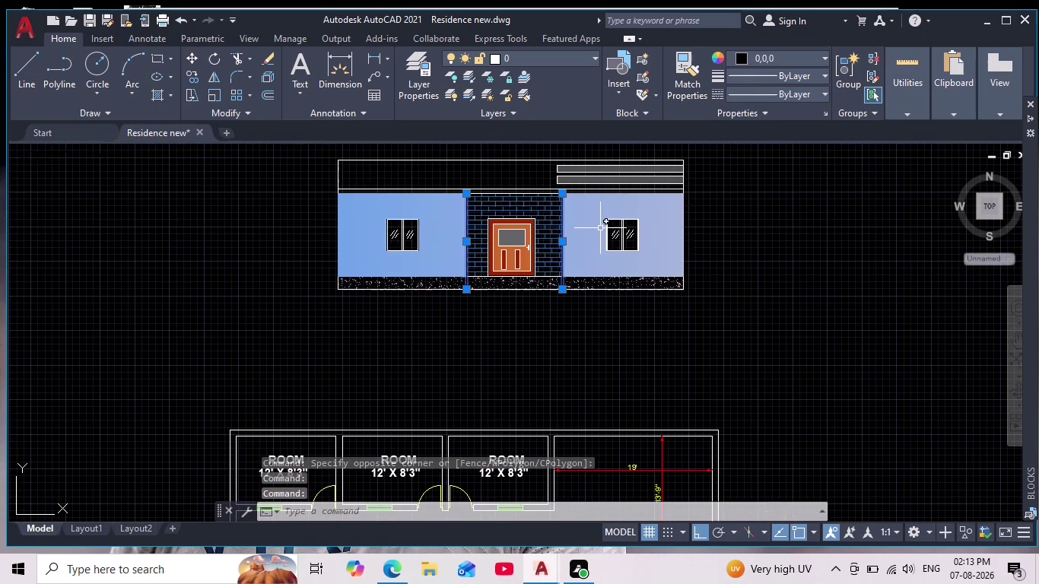
click(742, 56)
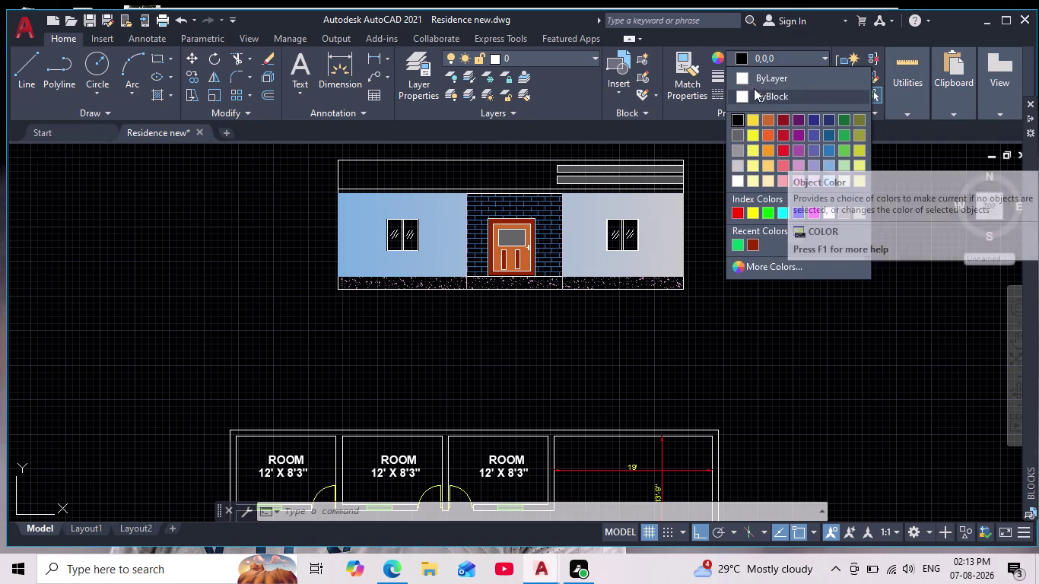
Set the edge lines to ByLayer colour with a 0.30 mm lineweight.
click(739, 76)
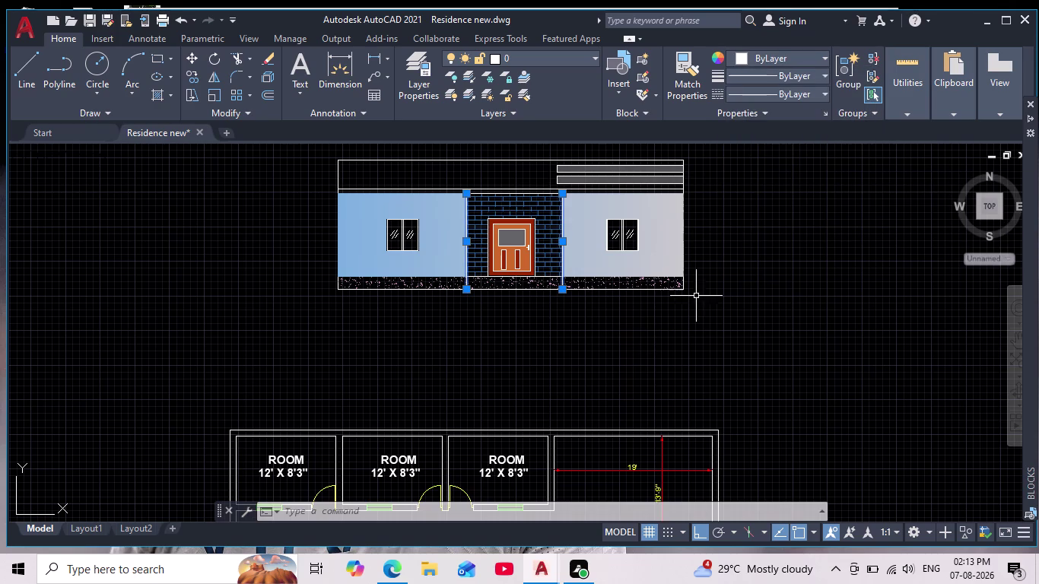
click(823, 76)
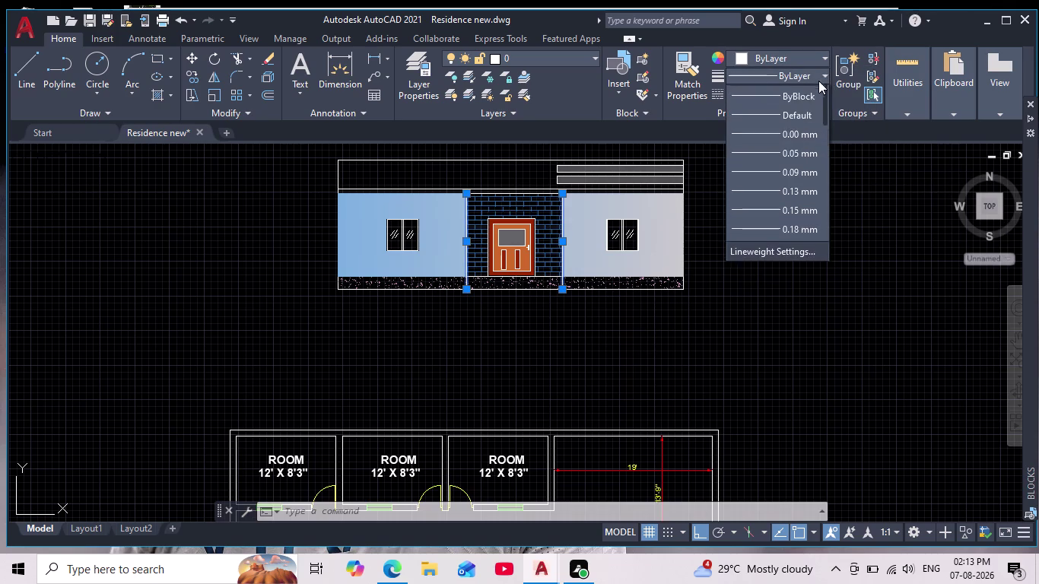
scroll(down, 3)
scroll(down, 3)
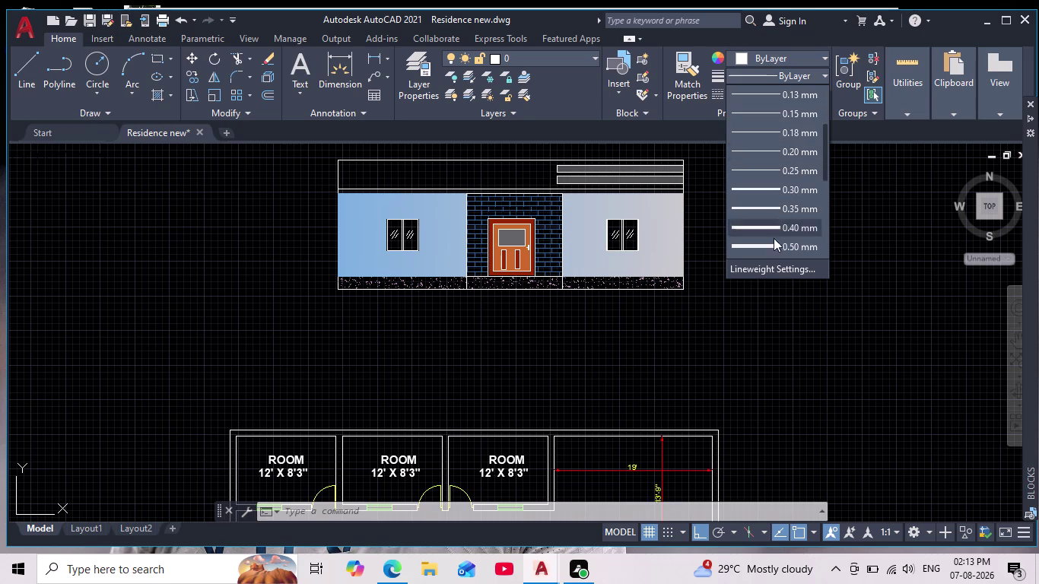
click(759, 190)
click(741, 53)
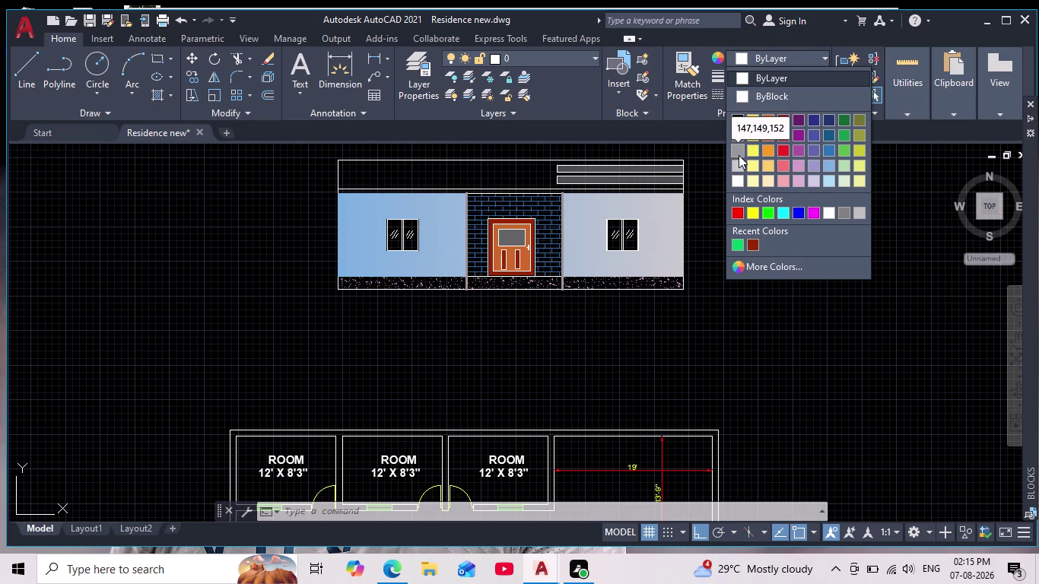
Colour the lines grey 147,149,152 and deselect them.
click(738, 155)
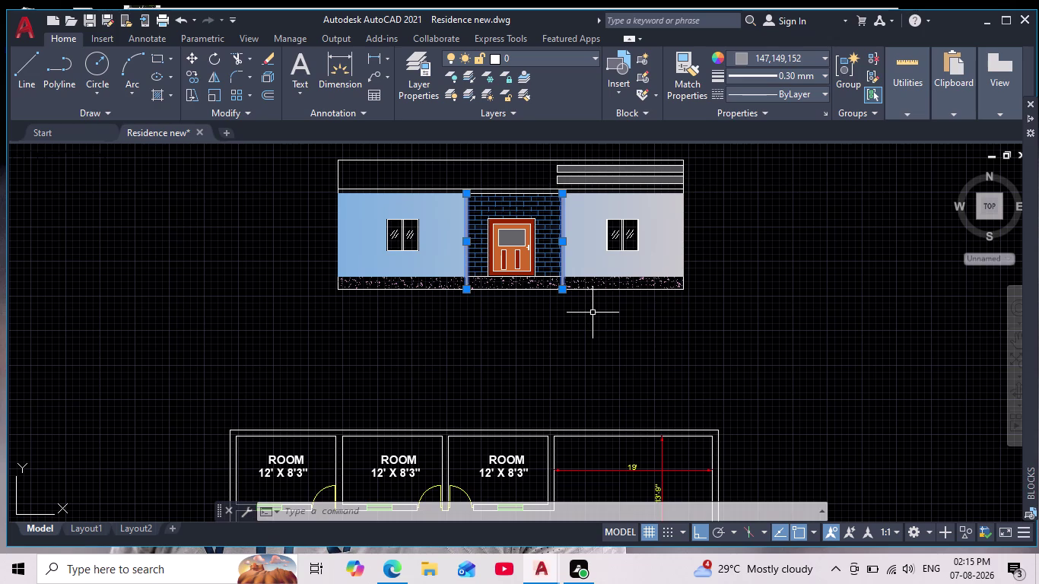
key(Escape)
scroll(up, 3)
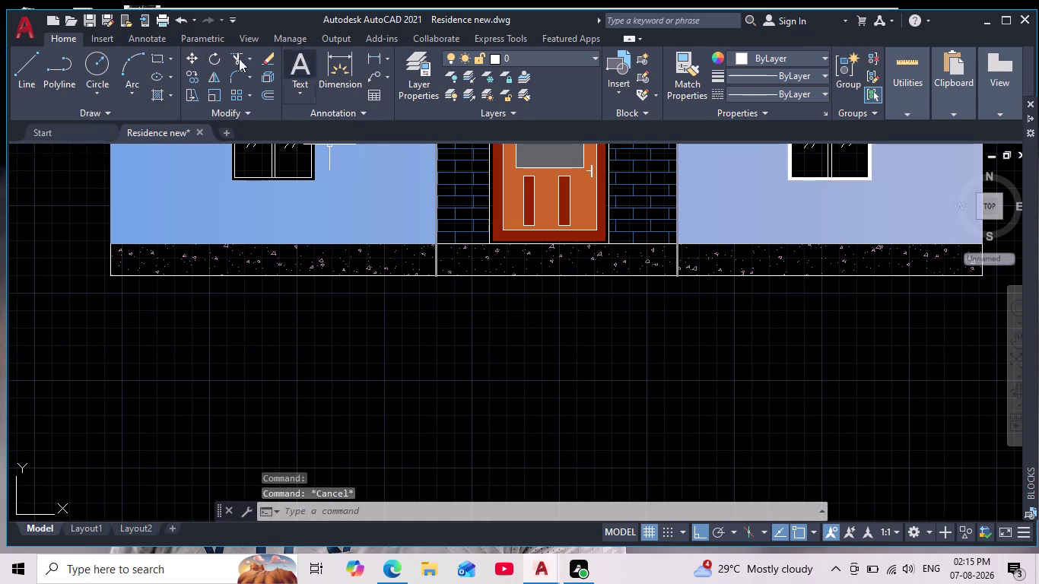
Trim the left and right divider lines out of the plinth strip.
click(234, 54)
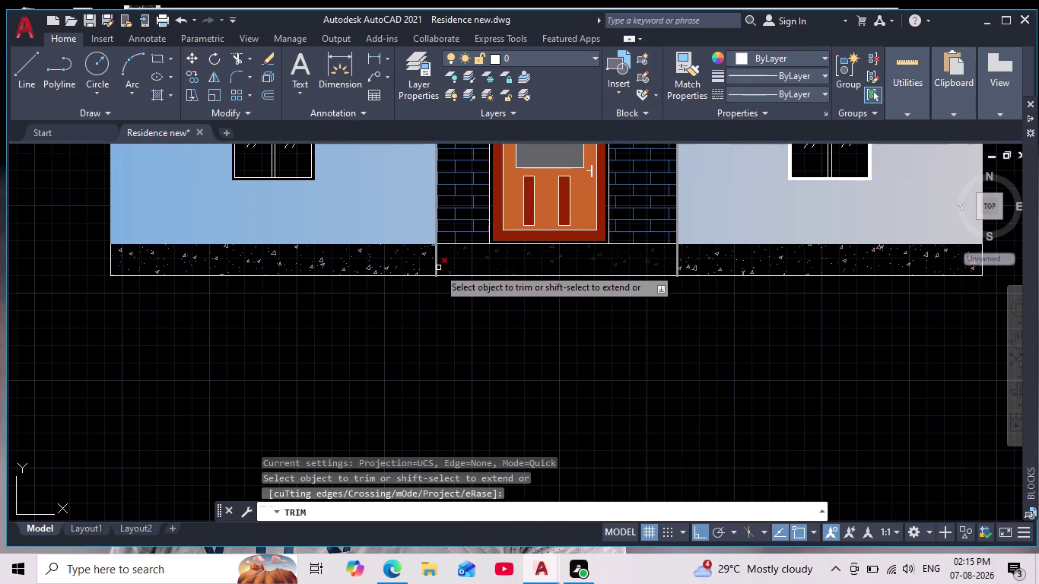
click(435, 264)
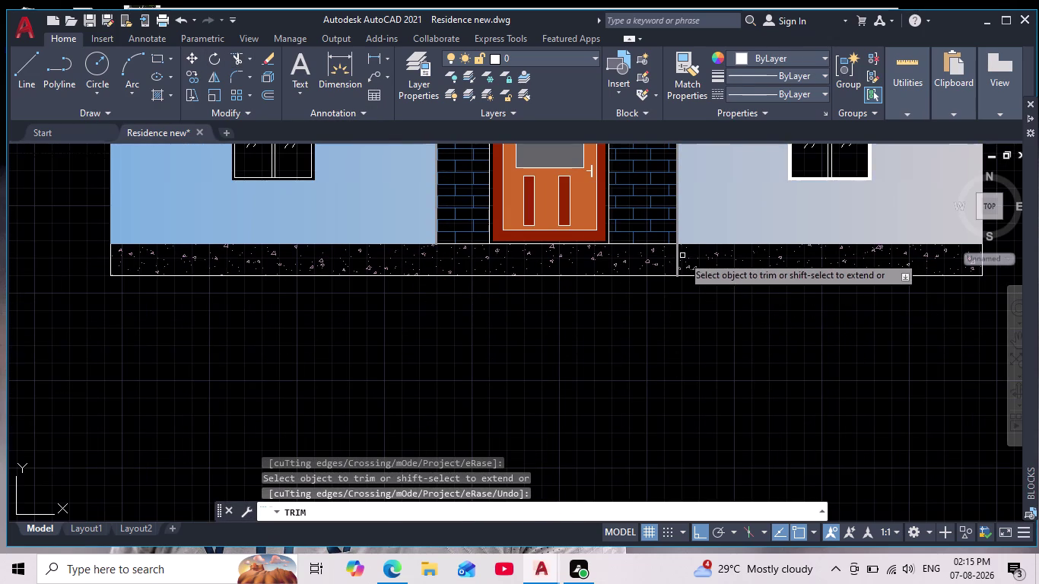
click(679, 252)
scroll(down, 3)
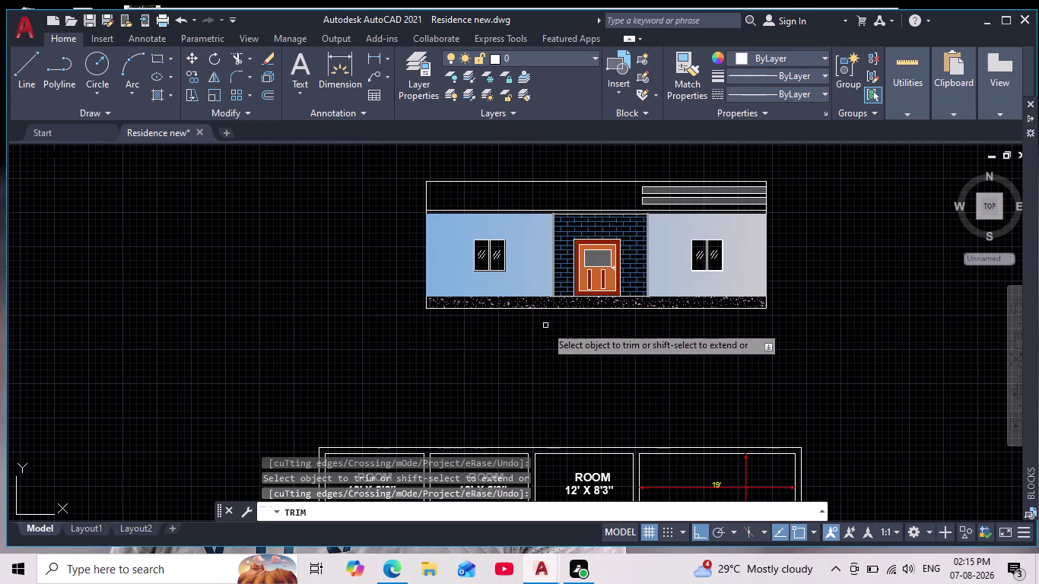
key(Escape)
key(Escape)
key(Escape)
scroll(down, 3)
middle_click(546, 333)
scroll(up, 3)
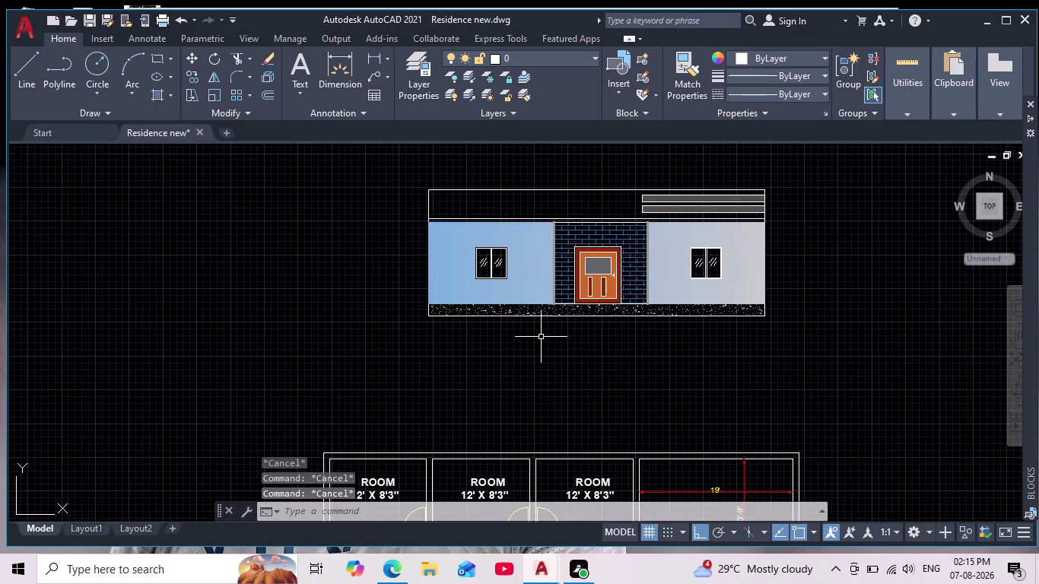
scroll(down, 3)
scroll(up, 3)
Select the brick hatch behind the door and change its pattern to AR-B88.
middle_drag(553, 348, 485, 365)
scroll(up, 3)
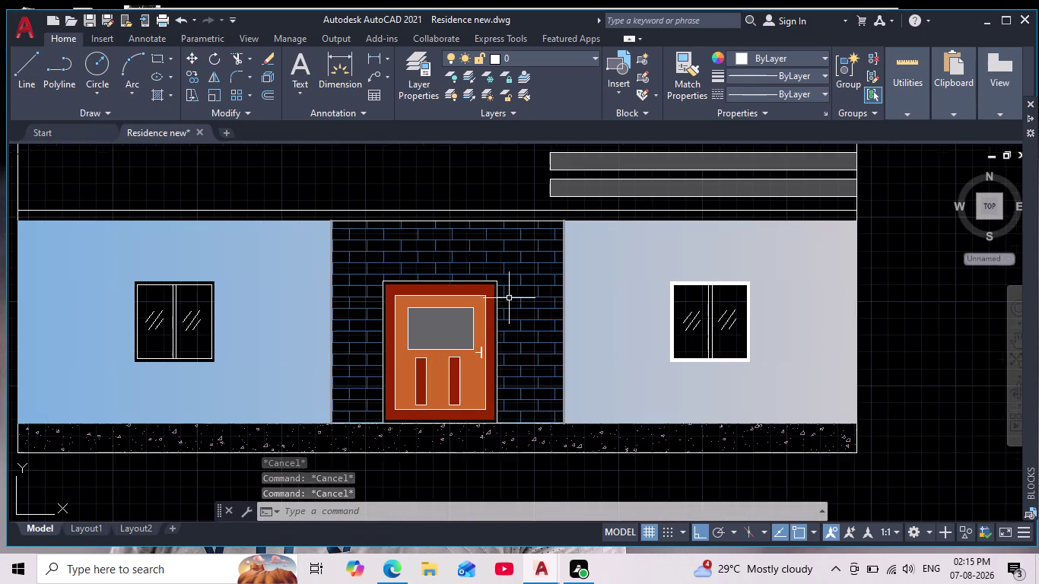
click(483, 253)
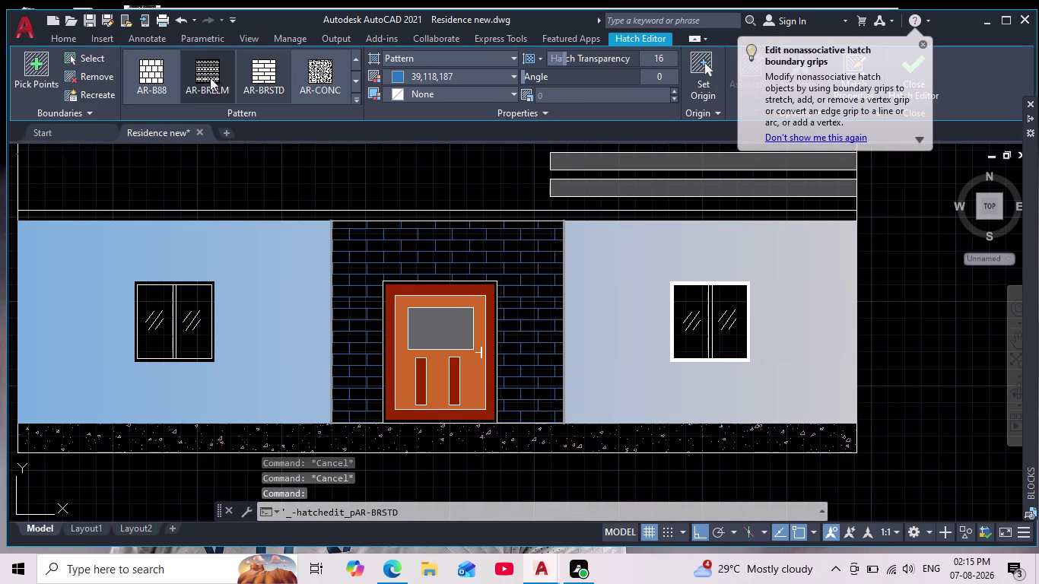
click(150, 73)
Set the hatch transparency to 3 and end hatch editing.
scroll(down, 3)
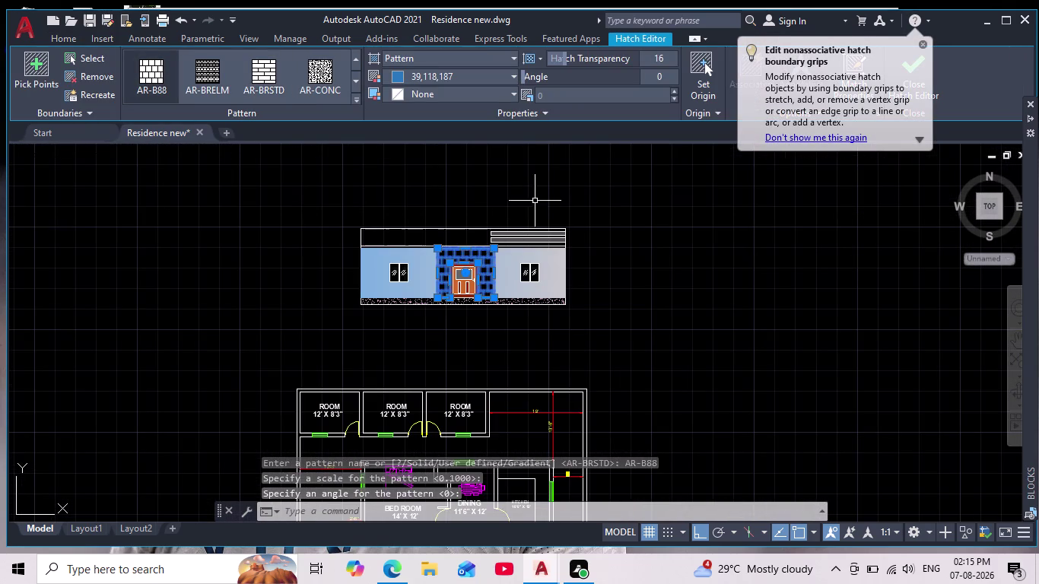
scroll(up, 3)
middle_drag(628, 269, 665, 271)
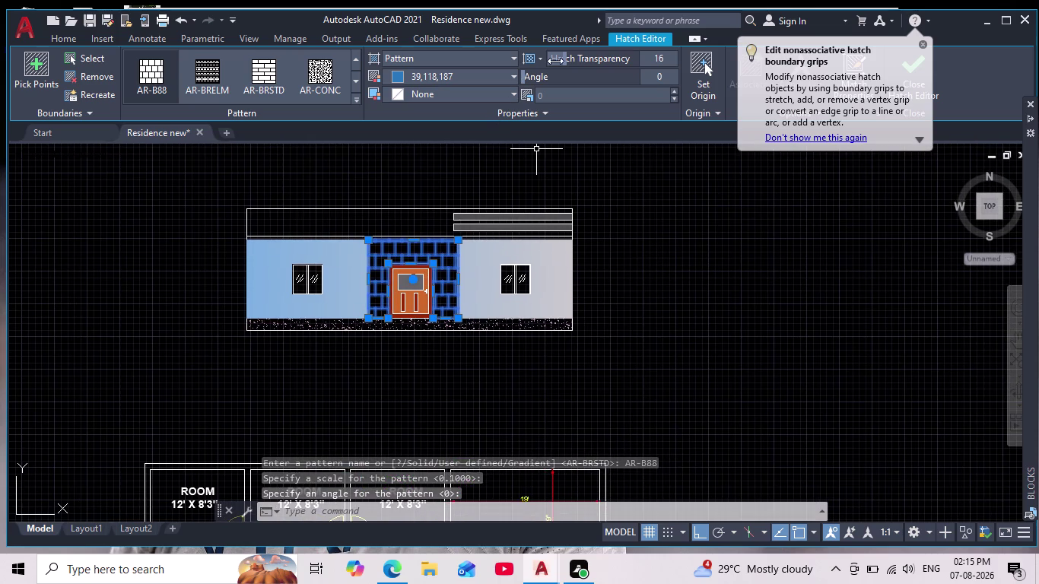
drag(563, 59, 454, 77)
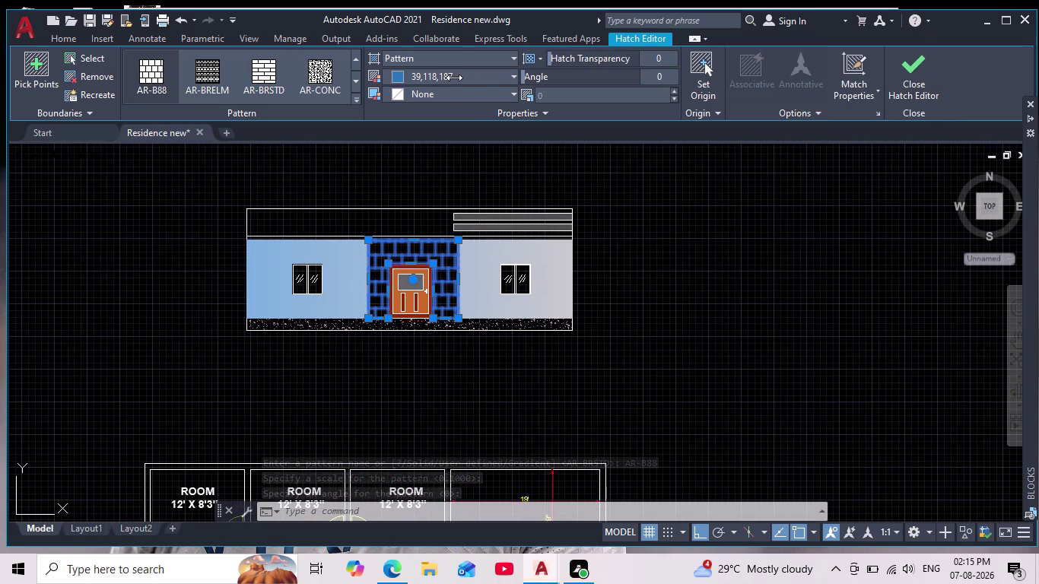
drag(454, 78, 463, 88)
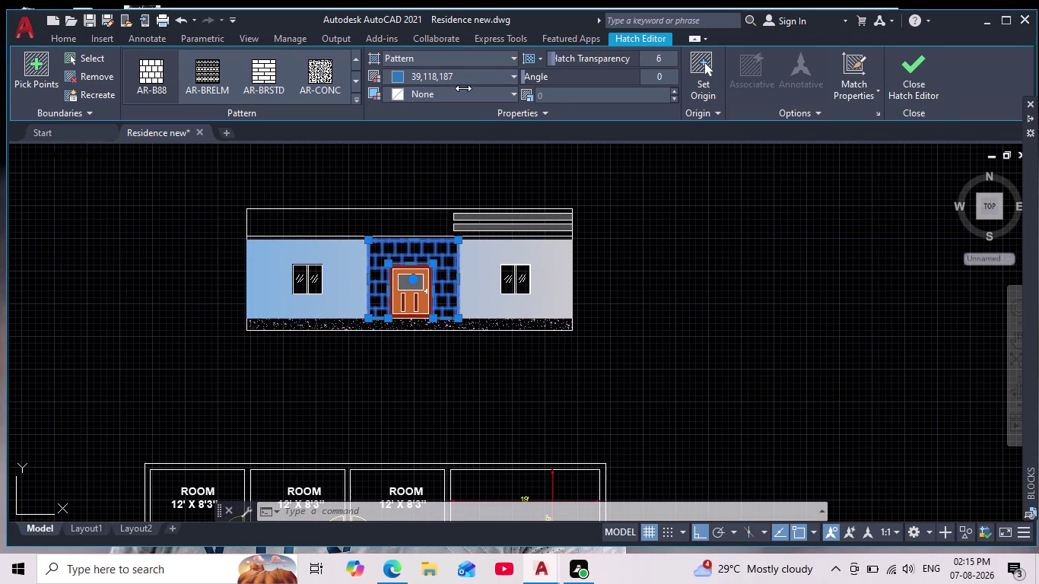
drag(463, 89, 462, 90)
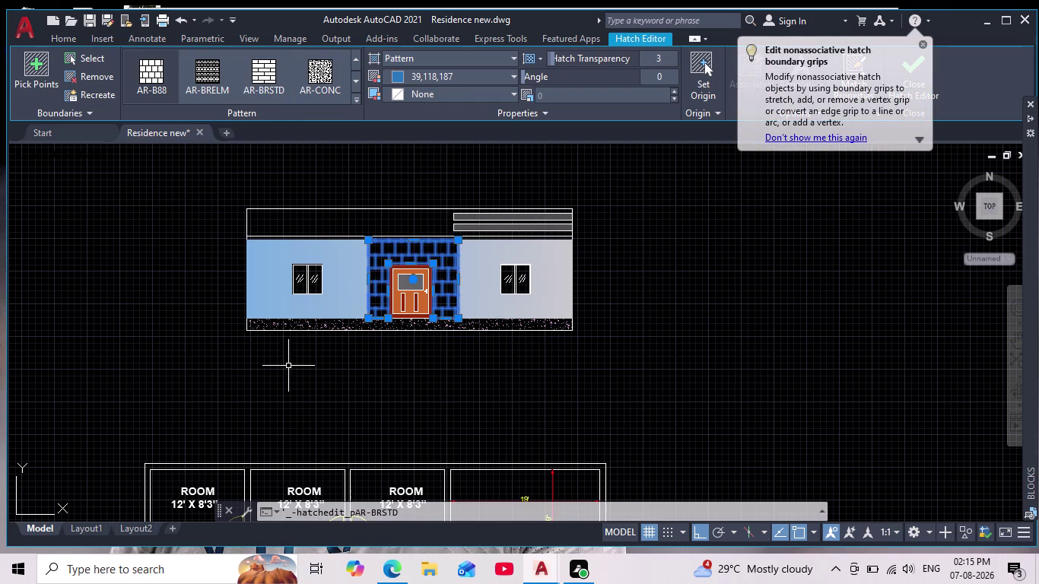
click(572, 378)
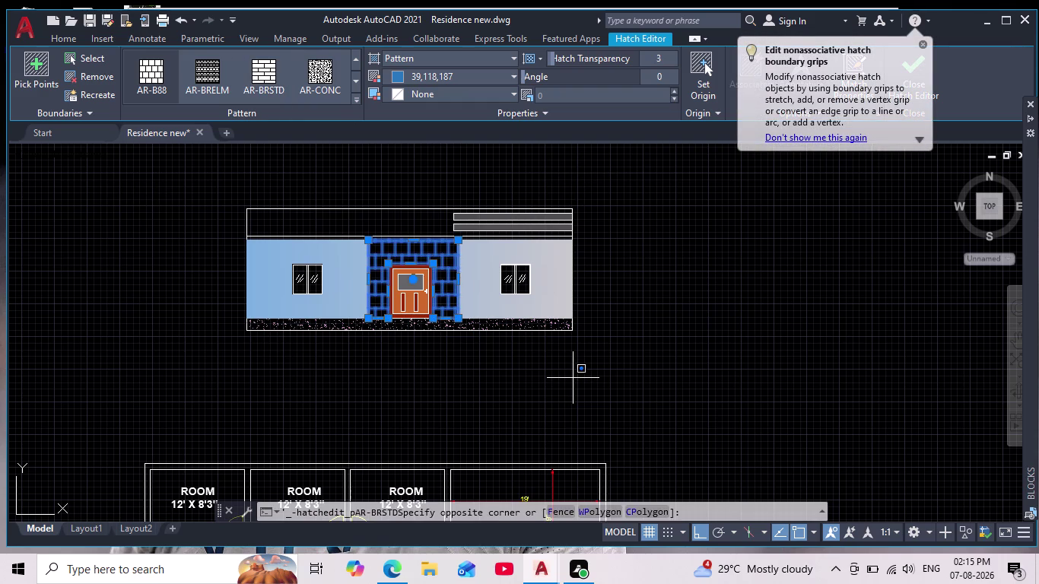
click(525, 388)
key(Escape)
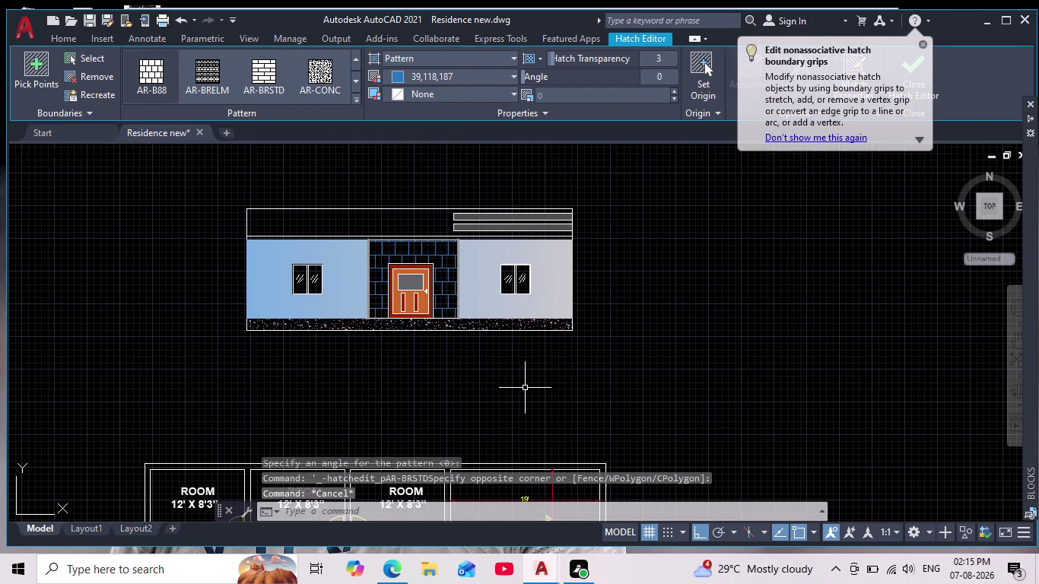
scroll(down, 3)
scroll(up, 3)
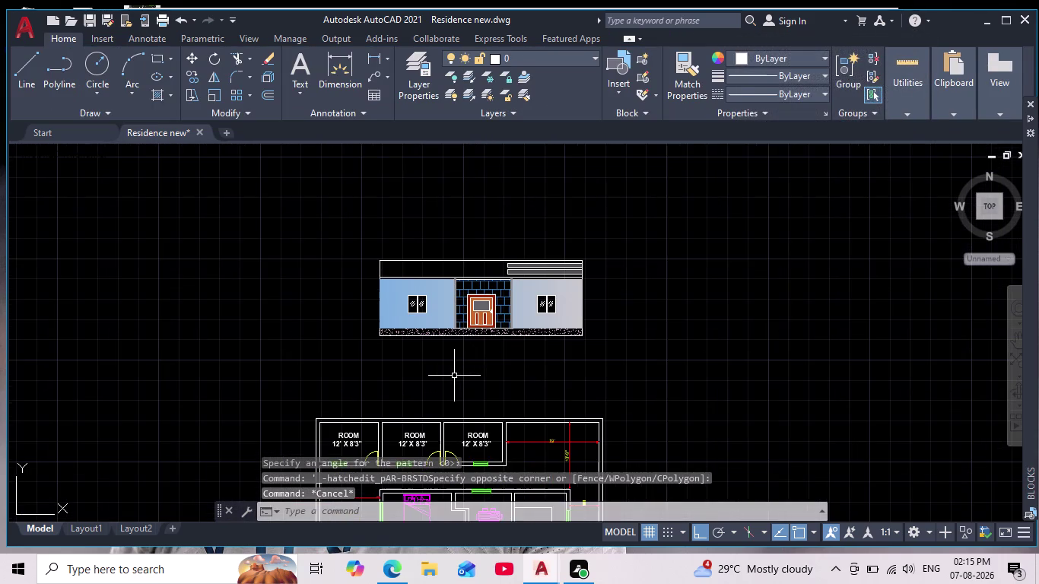
Select the door panel hatch and set its pattern scale to 1.
middle_drag(464, 357, 466, 331)
scroll(up, 3)
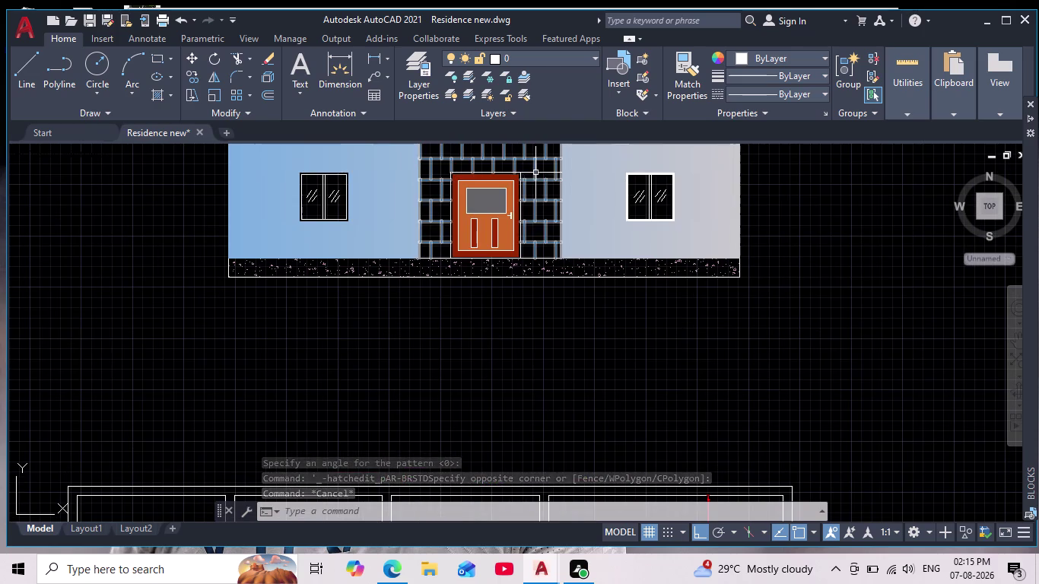
click(535, 172)
click(577, 94)
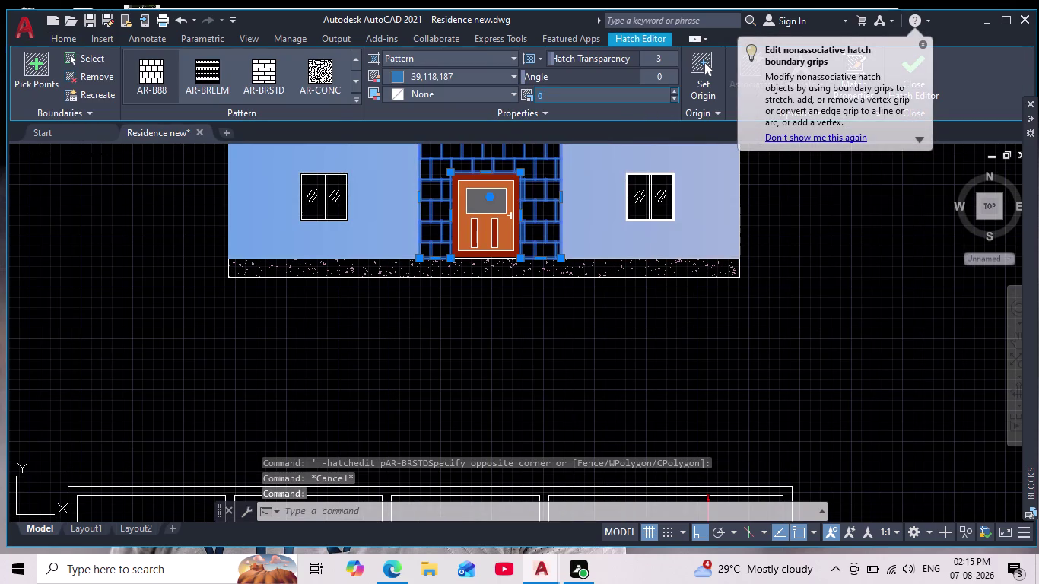
key(1)
key(Return)
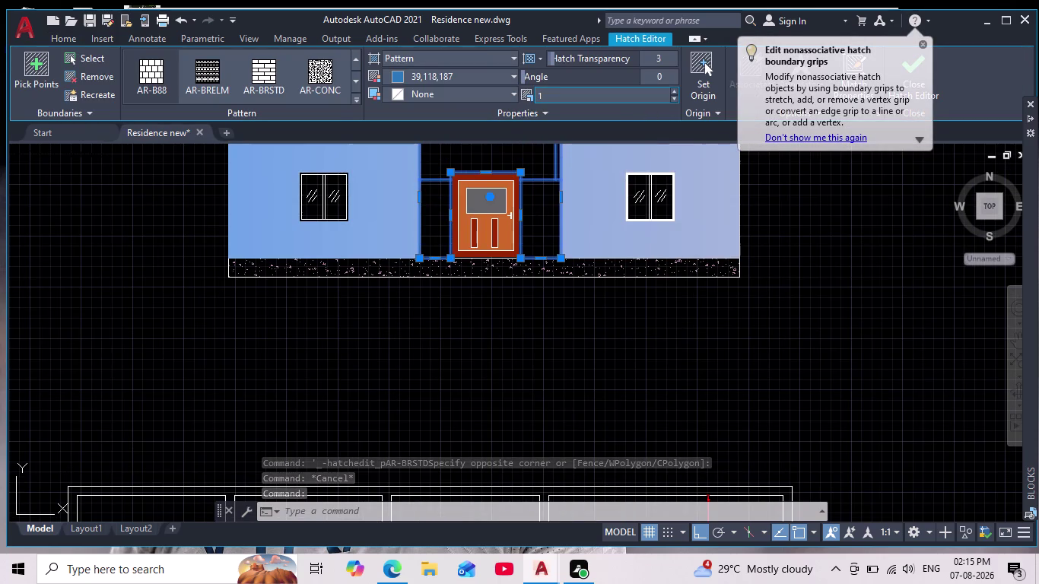
text(00)
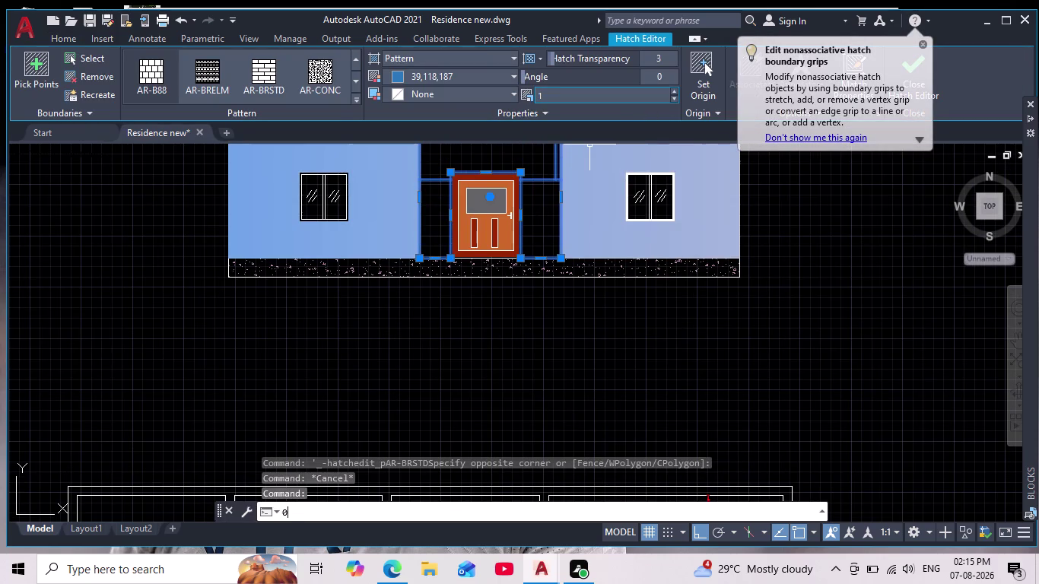
click(556, 93)
click(555, 95)
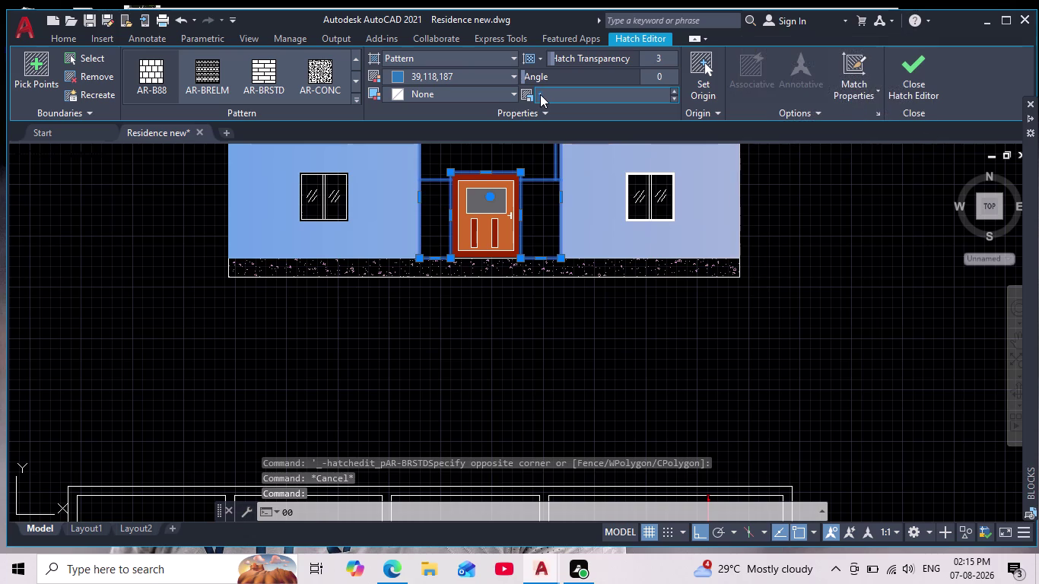
text(00)
key(Return)
Switch the door panel hatch to the AR-BRELM pattern and browse further patterns.
scroll(down, 3)
scroll(up, 3)
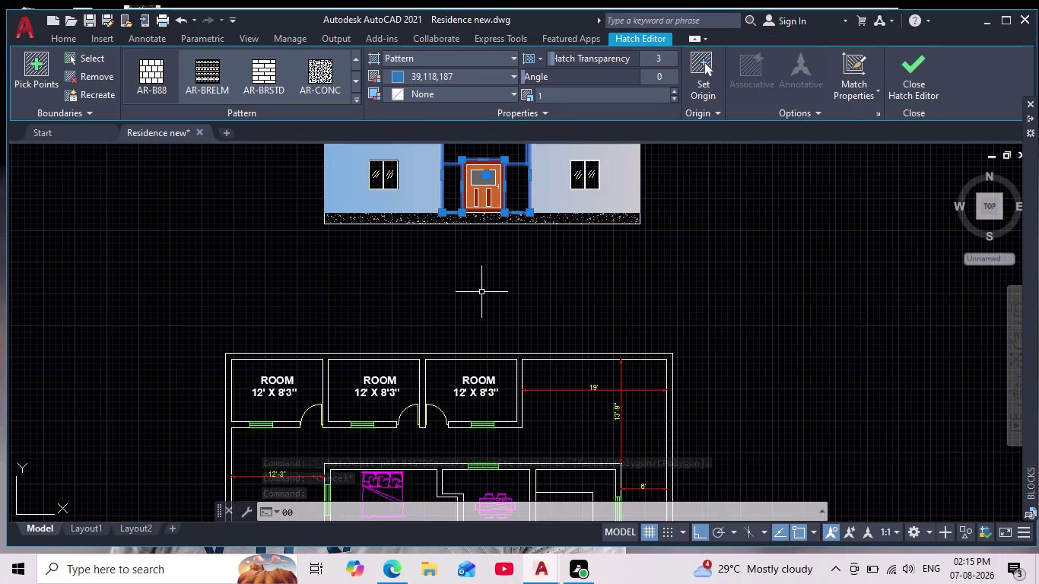
scroll(down, 3)
click(269, 89)
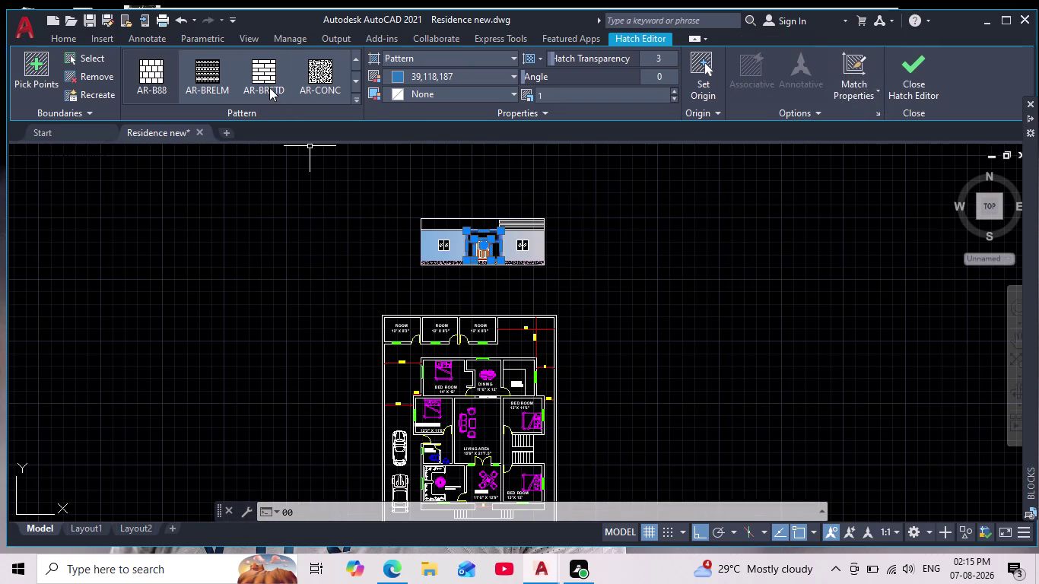
click(205, 70)
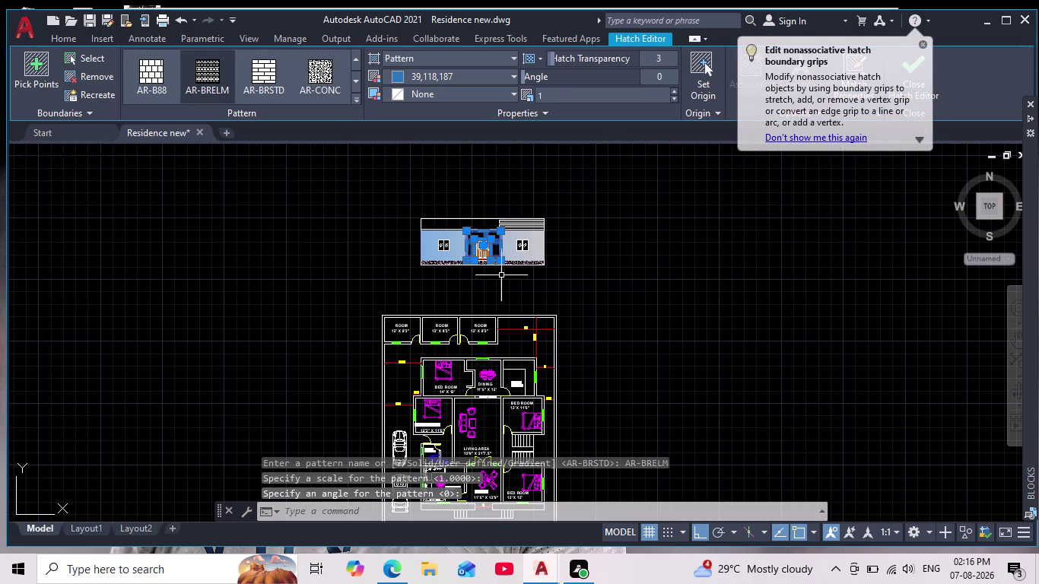
scroll(up, 3)
middle_drag(503, 292, 455, 371)
scroll(down, 3)
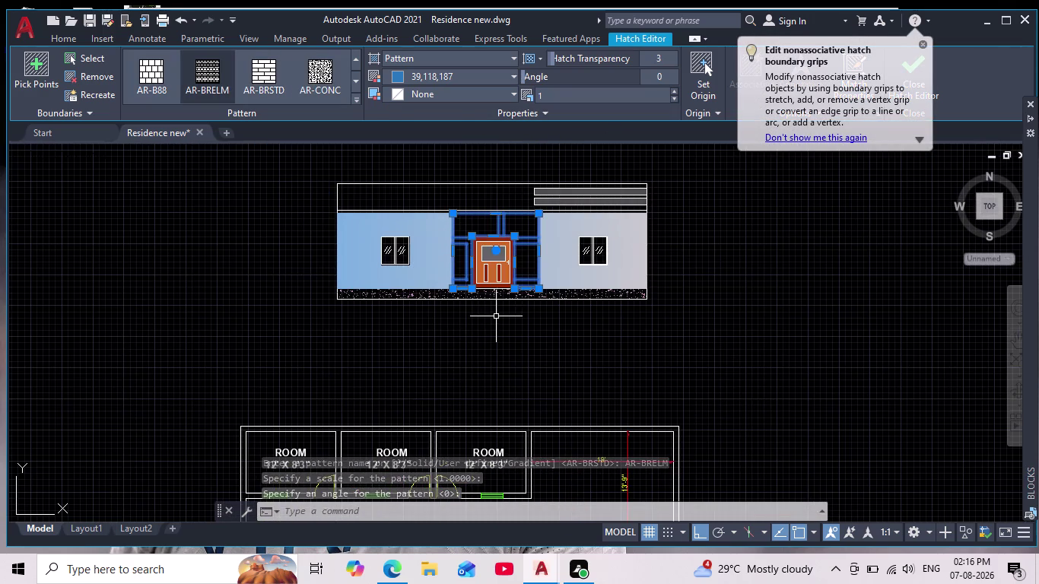
click(355, 77)
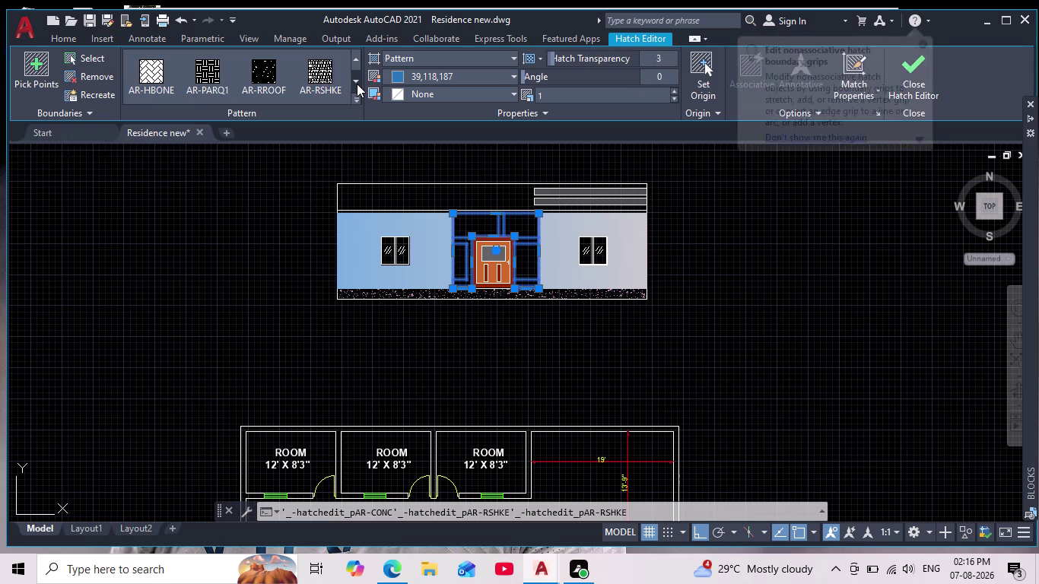
Try the BRASS and EARTH patterns on the door-bay hatch.
click(356, 81)
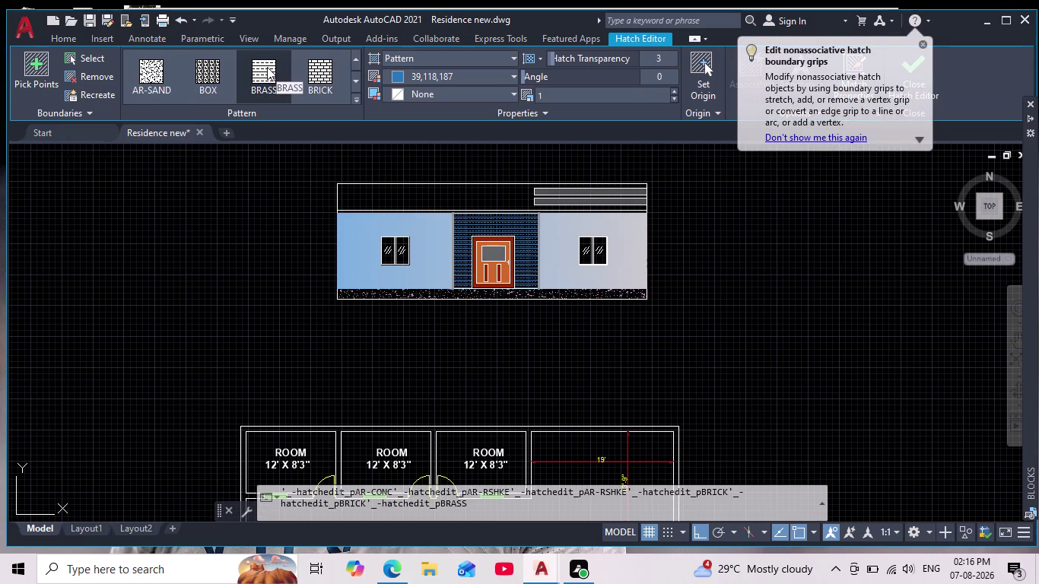
scroll(down, 3)
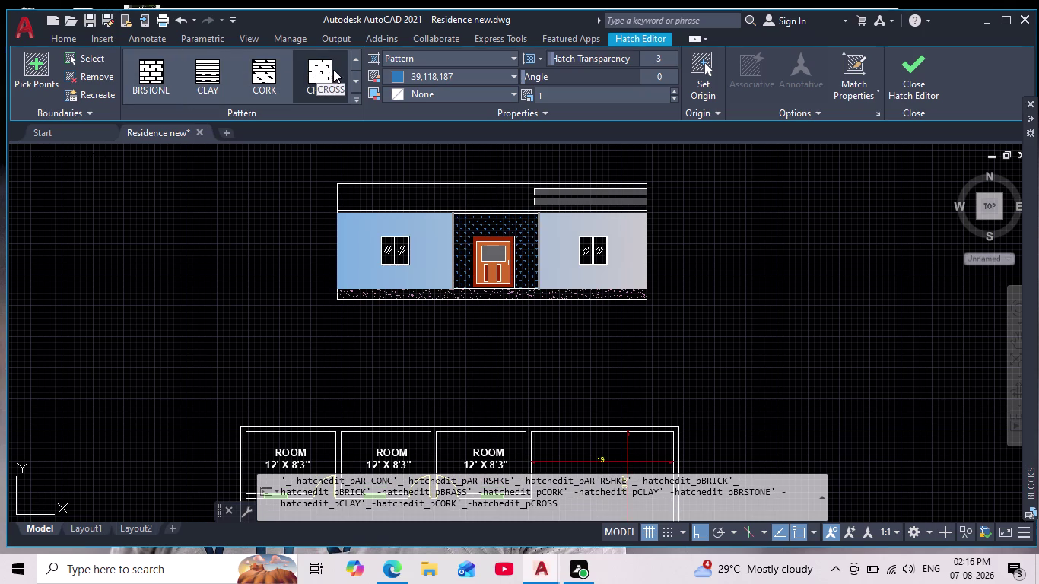
click(357, 82)
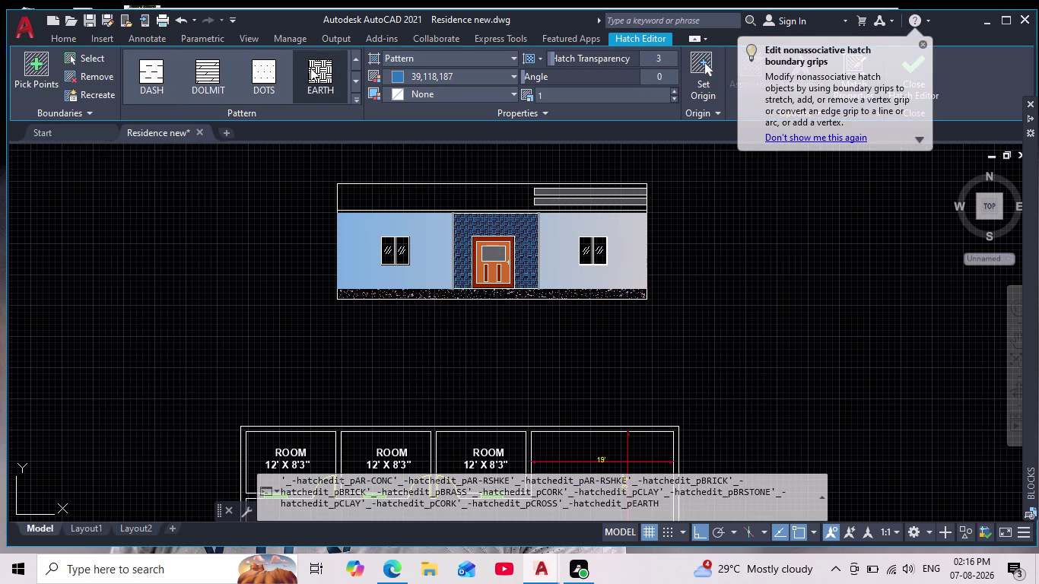
scroll(down, 3)
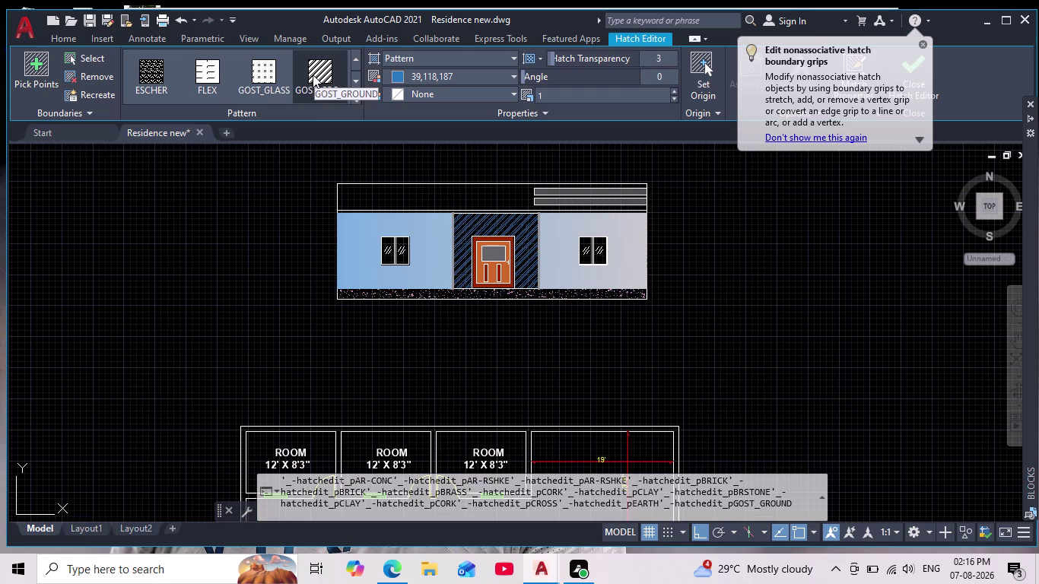
scroll(down, 3)
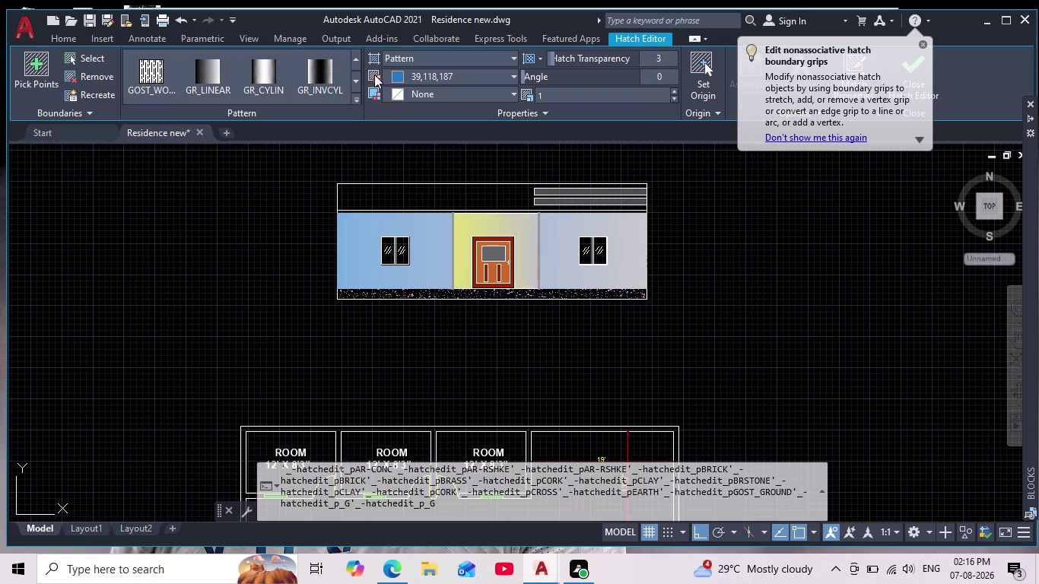
Apply the DOLMIT pattern to the panel behind the door and finish editing.
click(353, 55)
click(353, 57)
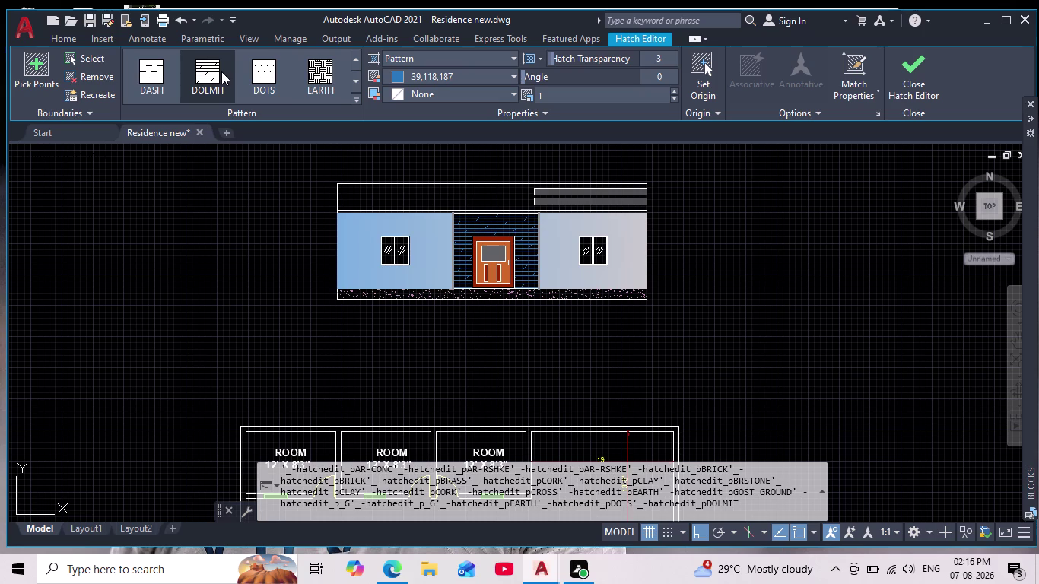
click(222, 72)
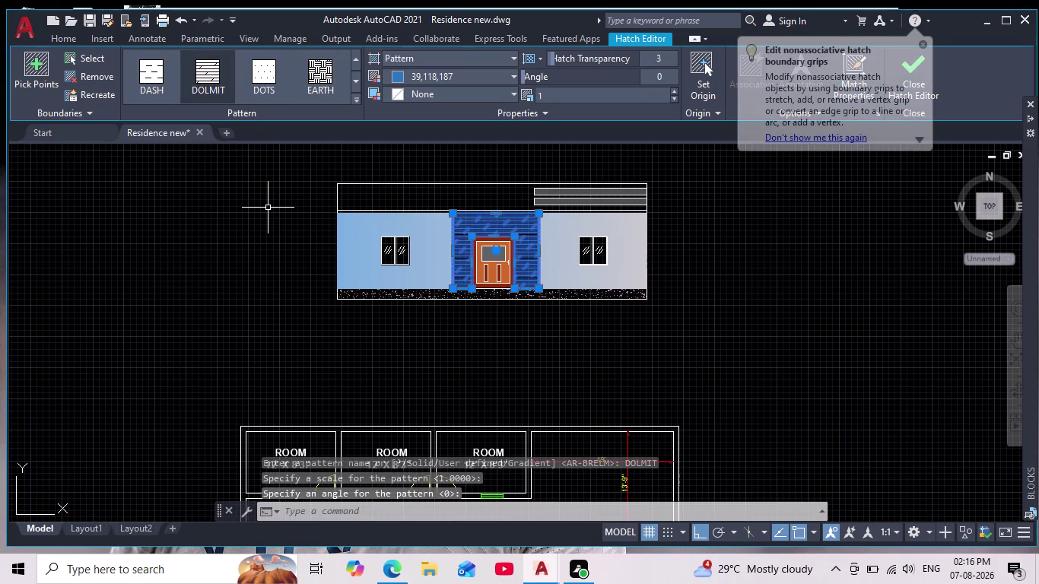
key(Escape)
scroll(down, 3)
scroll(up, 3)
middle_drag(359, 285, 377, 328)
Start a new hatch with the H command, set to a light blue gradient.
scroll(up, 3)
key(Escape)
key(h)
key(Return)
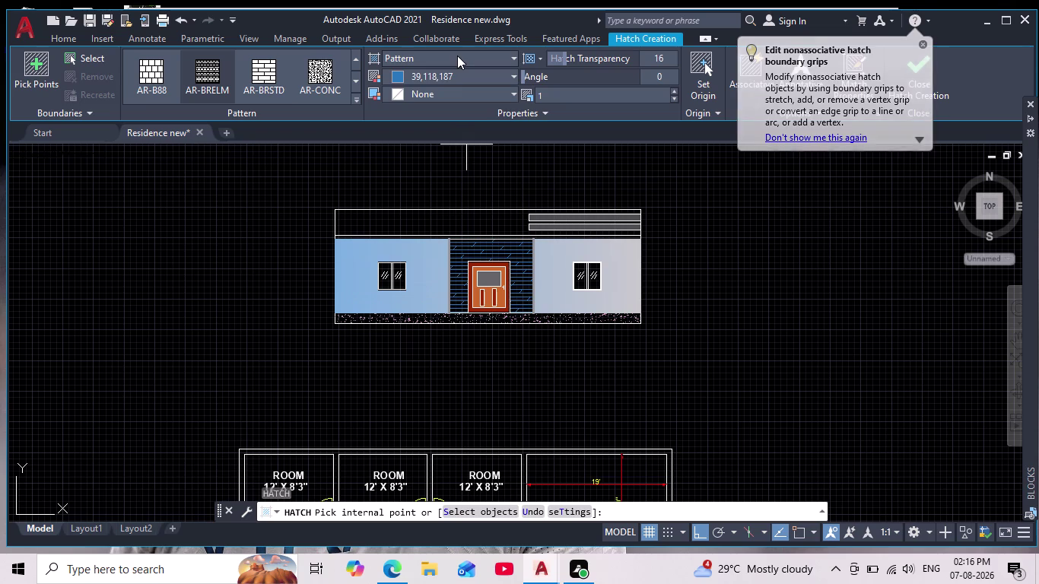
click(457, 56)
click(413, 108)
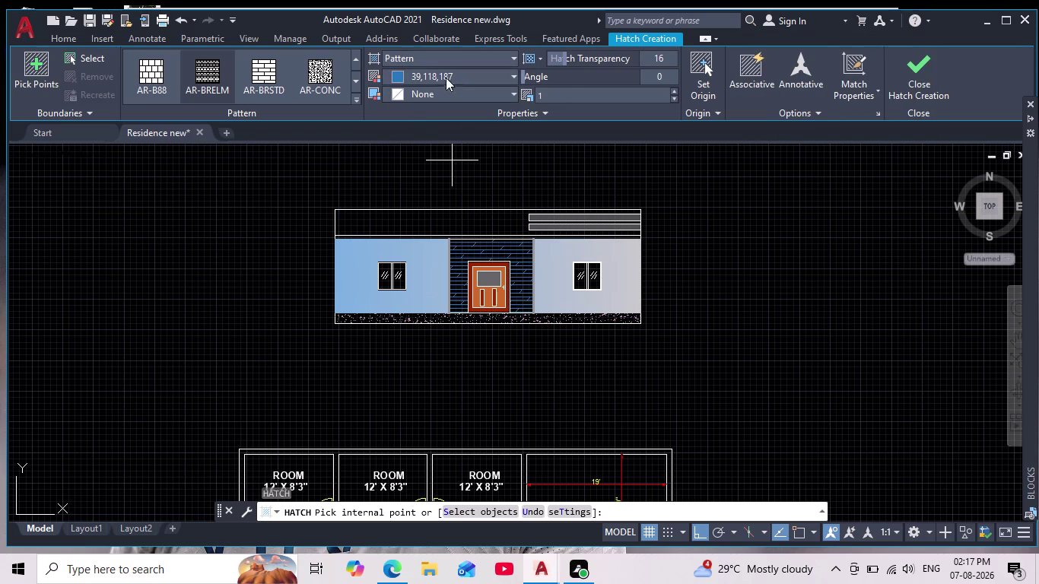
click(431, 54)
click(418, 93)
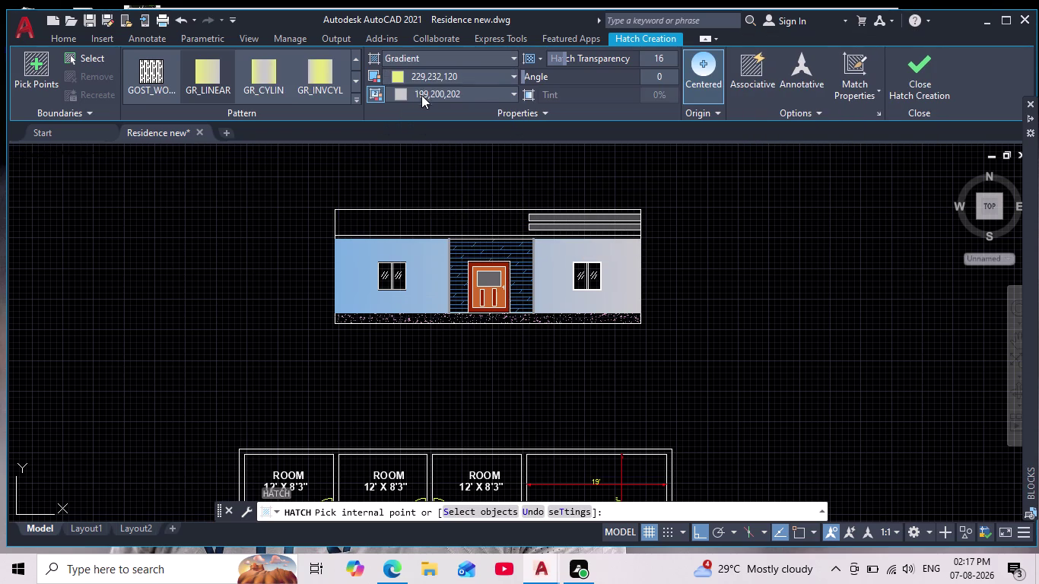
click(401, 80)
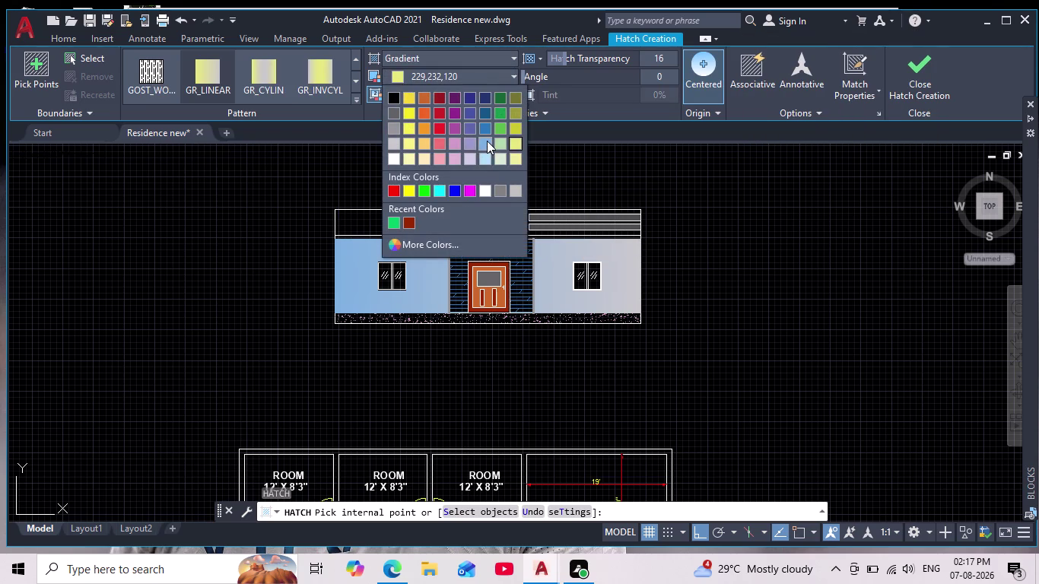
click(486, 140)
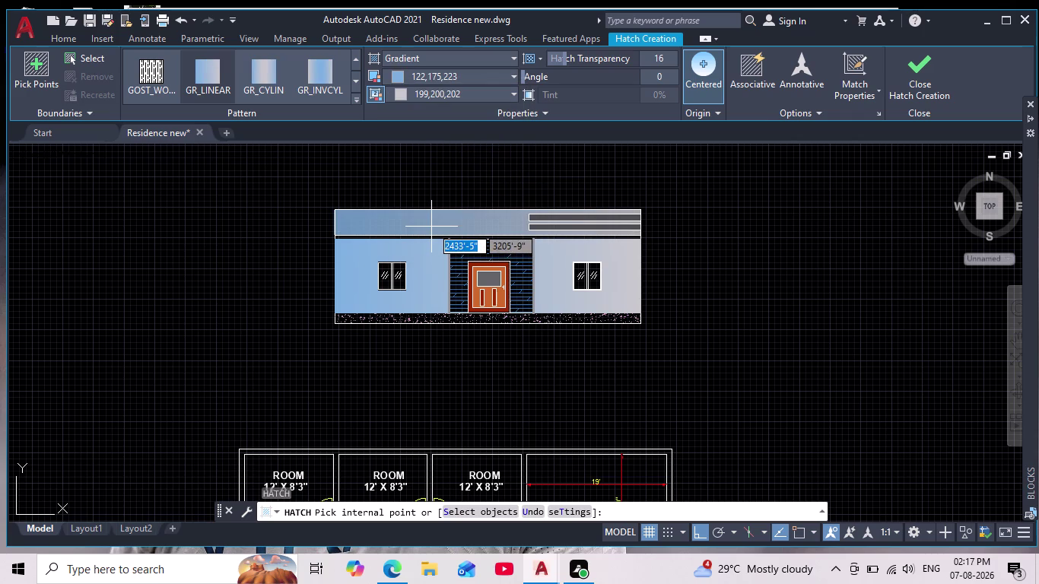
Fill the top fascia band with the light blue gradient.
click(431, 227)
scroll(down, 3)
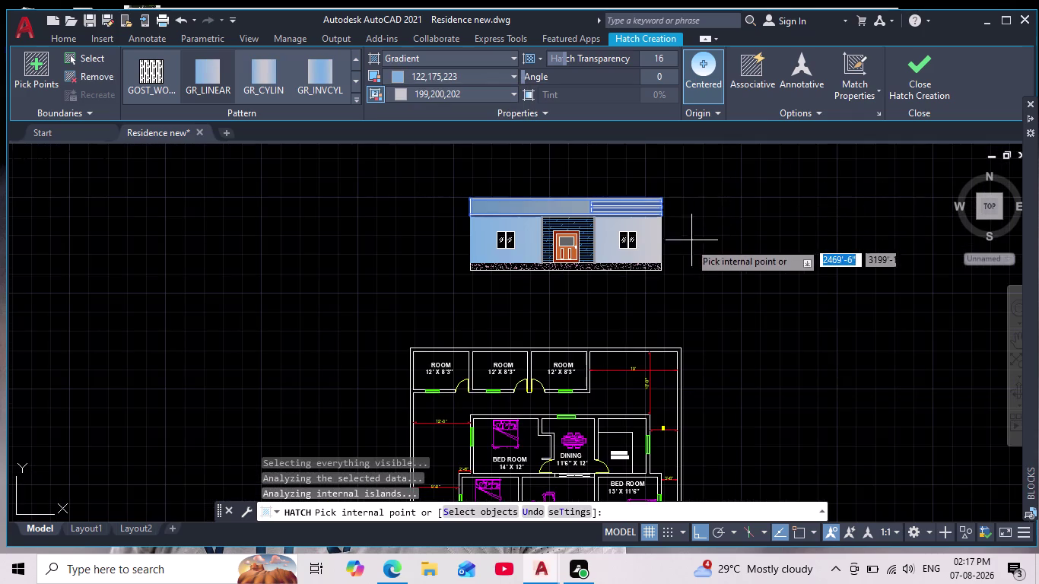
scroll(up, 3)
key(Escape)
scroll(down, 3)
scroll(up, 3)
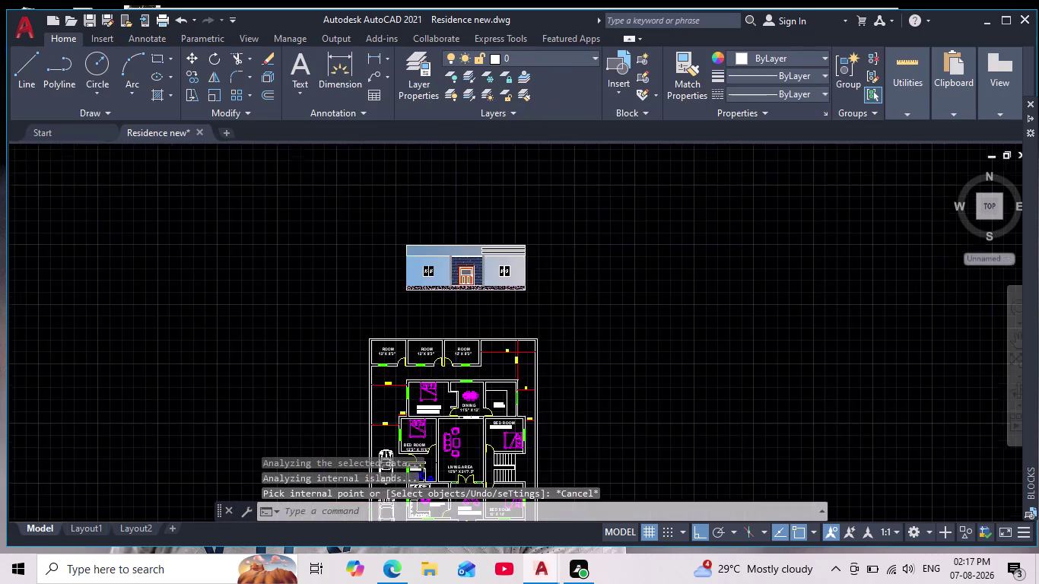
scroll(up, 3)
middle_drag(444, 302, 464, 345)
scroll(down, 3)
scroll(up, 3)
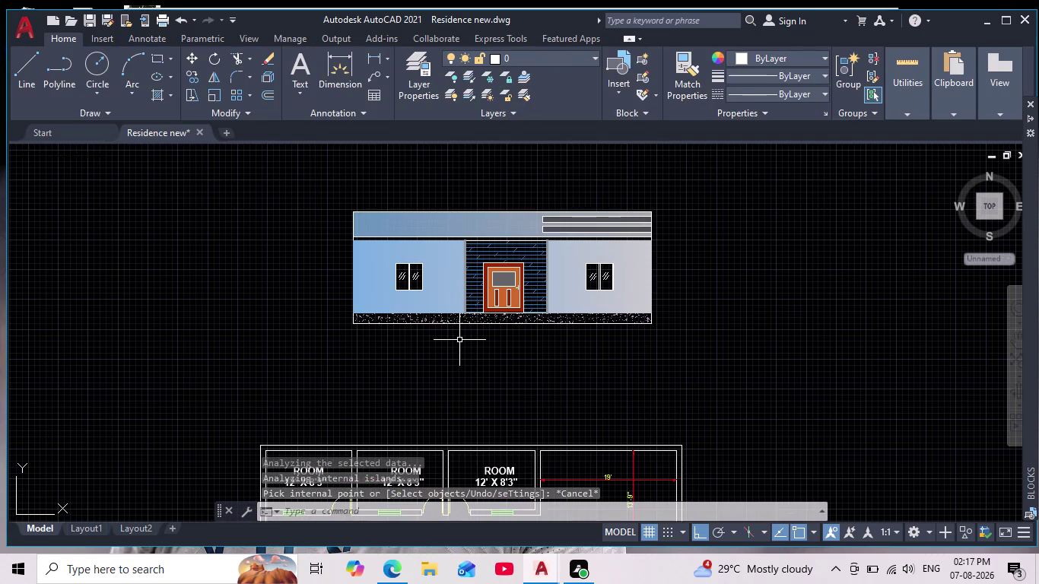
Set the fascia gradient fill's transparency to 0, then deselect it.
click(464, 225)
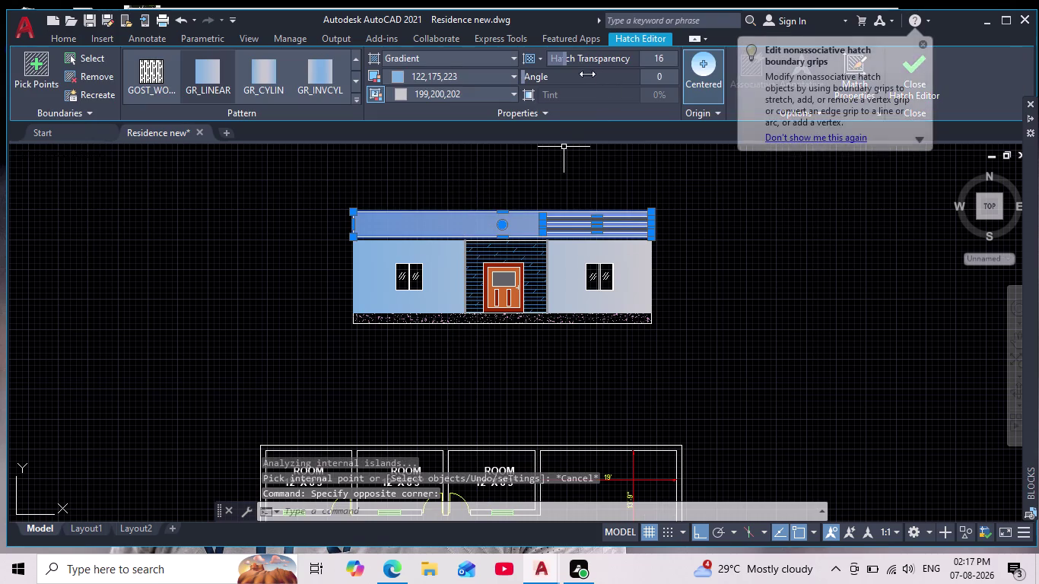
drag(565, 56, 523, 64)
click(276, 200)
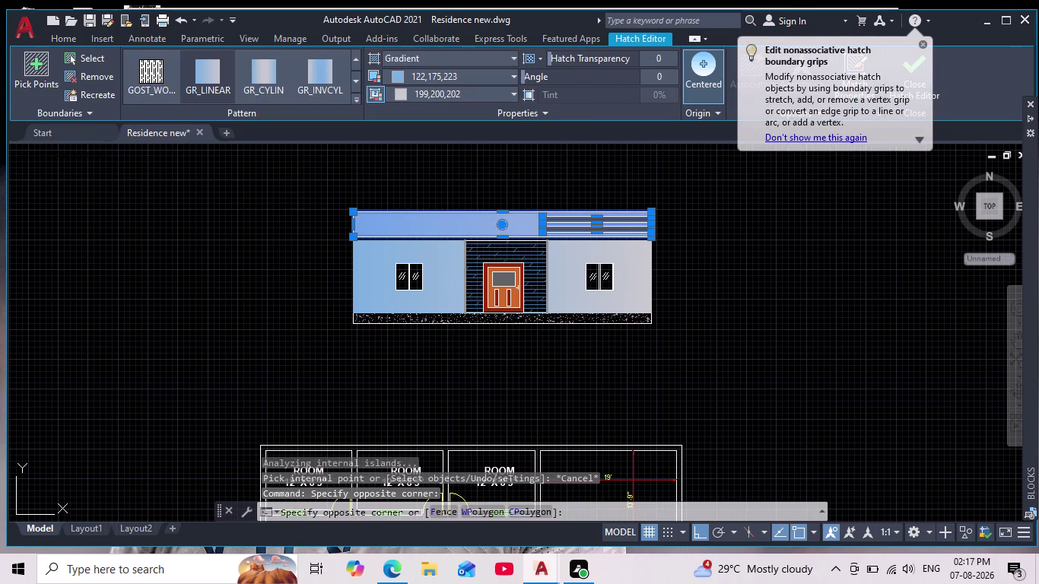
key(Escape)
key(Escape)
scroll(down, 3)
scroll(up, 3)
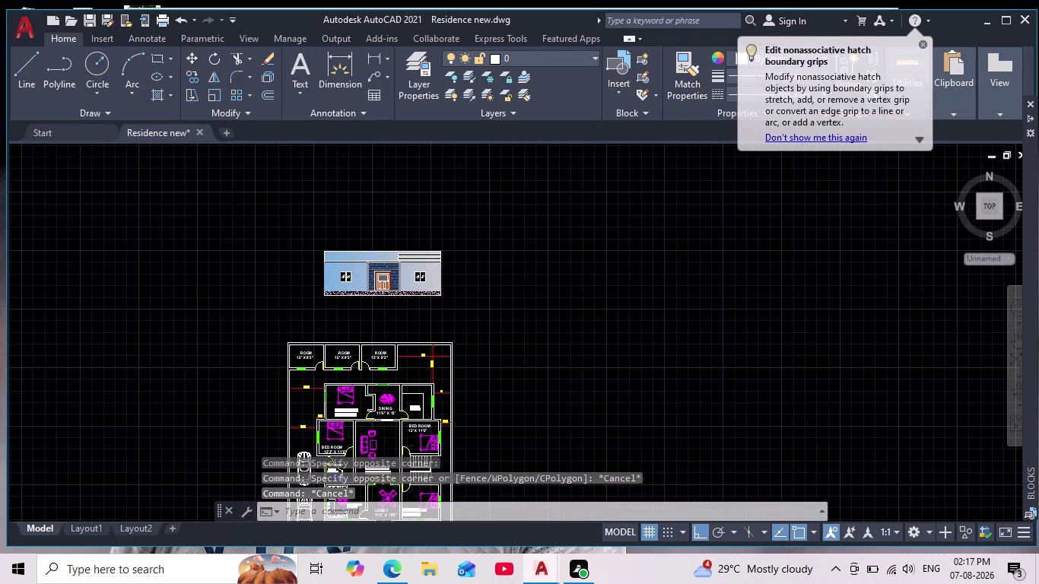
middle_drag(318, 302, 361, 321)
scroll(up, 3)
scroll(down, 3)
Set the current object colour to black.
scroll(up, 3)
click(159, 60)
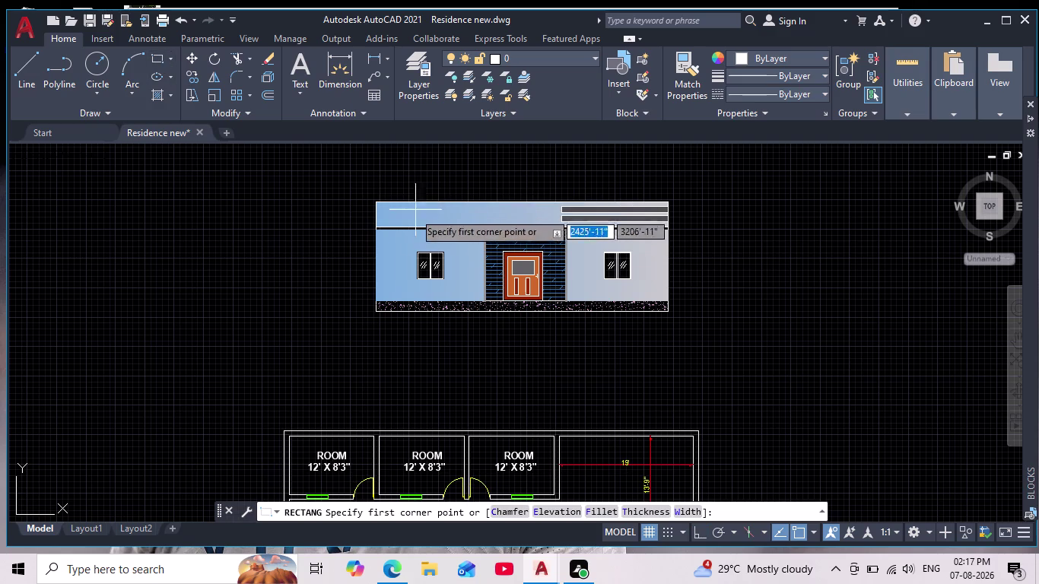
scroll(up, 3)
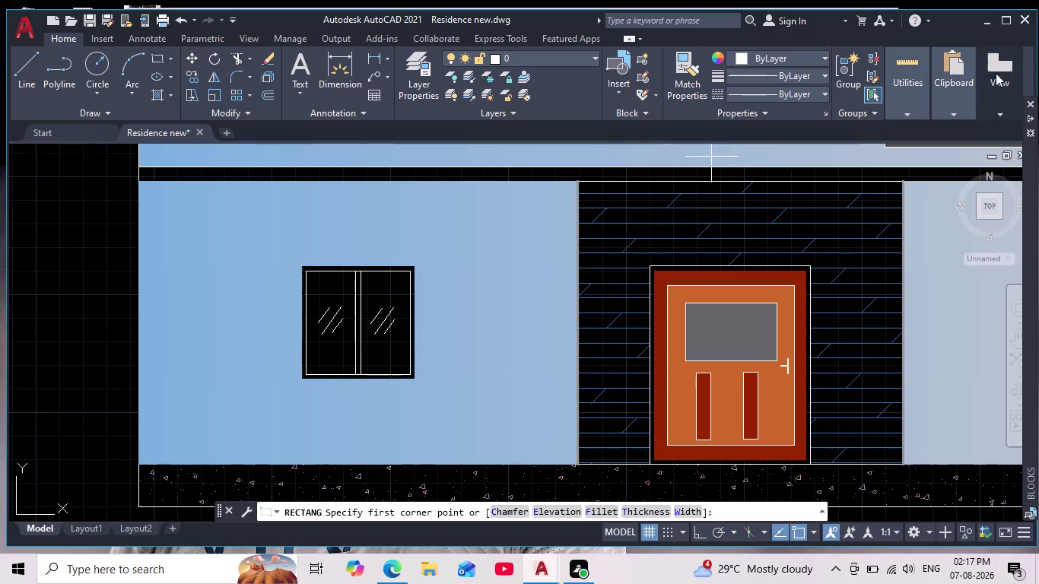
click(748, 57)
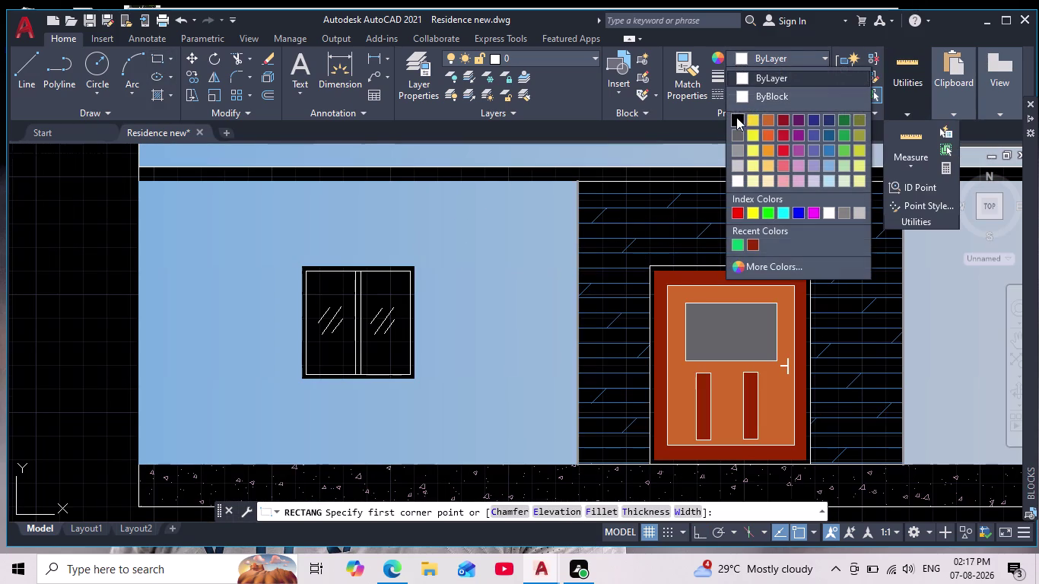
click(736, 118)
Draw two small rectangles on the wall left of the door, one below the other.
click(496, 206)
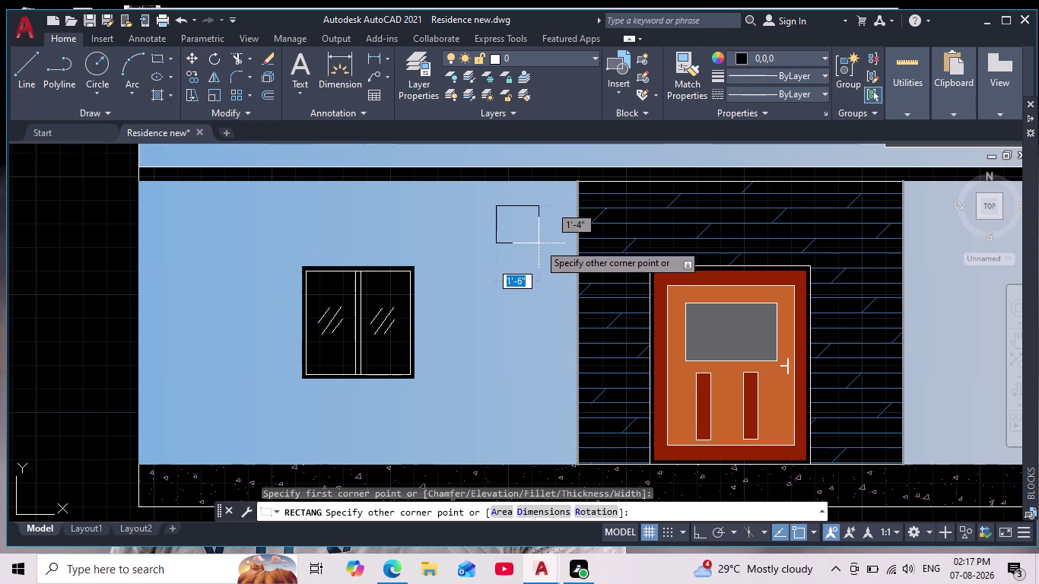
click(543, 244)
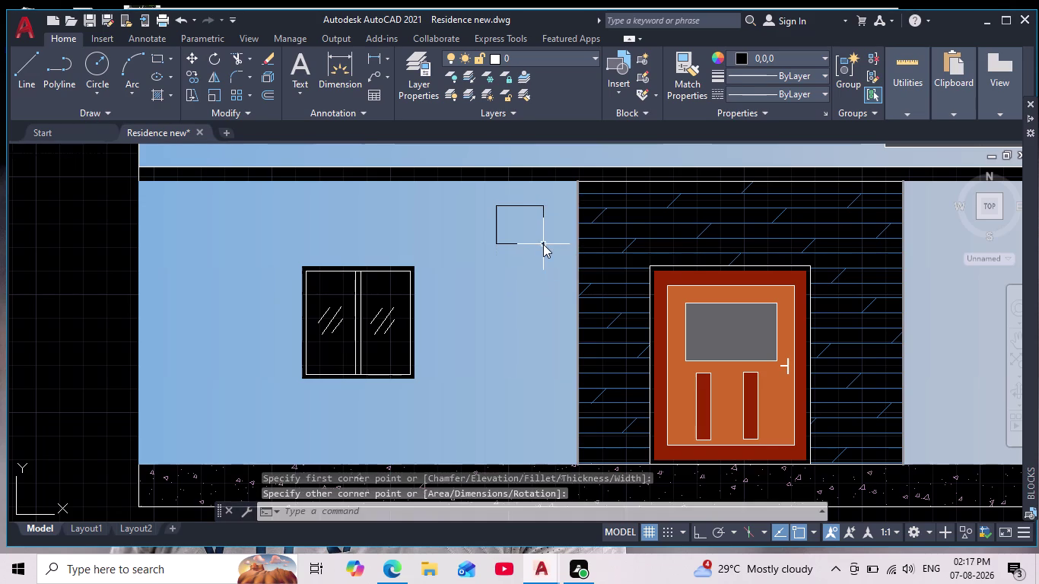
scroll(down, 3)
scroll(down, 3)
middle_drag(586, 389, 567, 378)
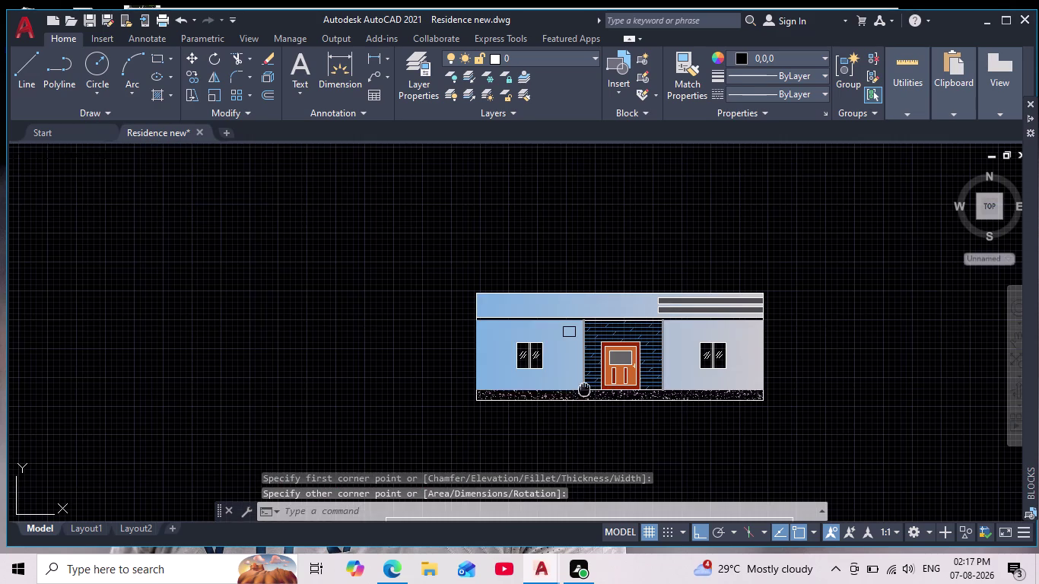
middle_drag(568, 378, 531, 356)
scroll(up, 3)
scroll(up, 3)
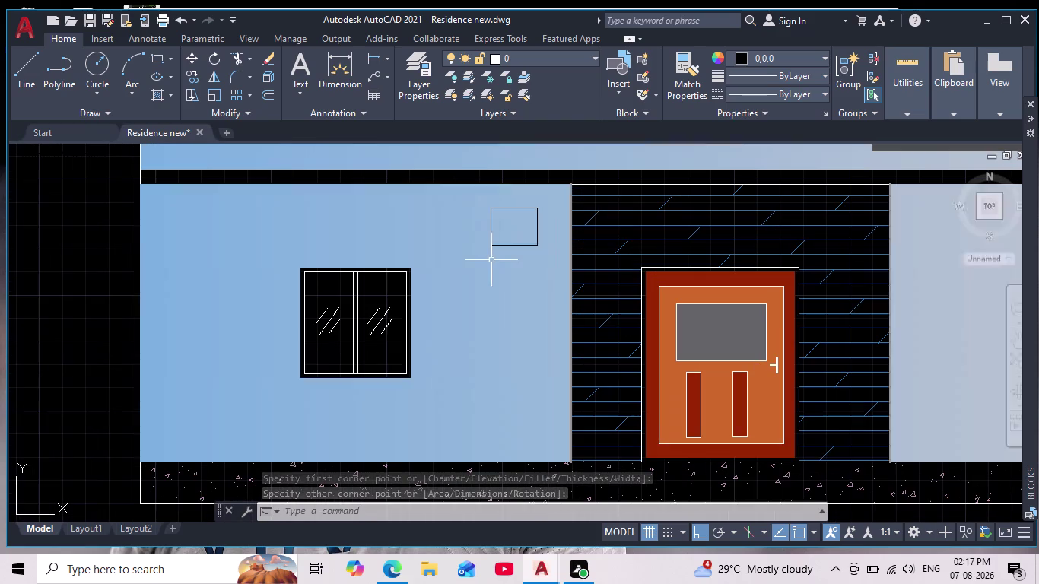
key(space)
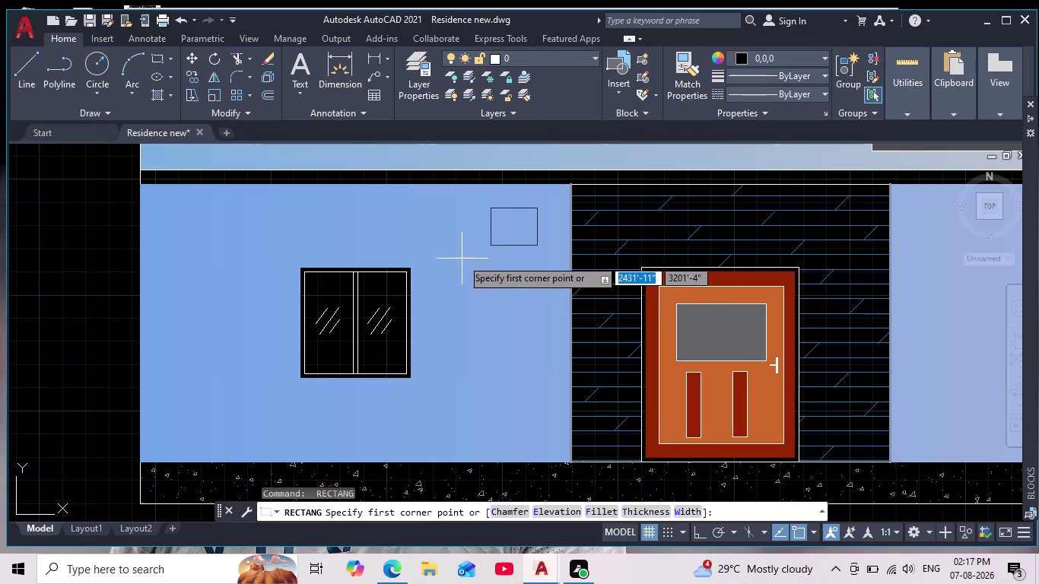
click(460, 258)
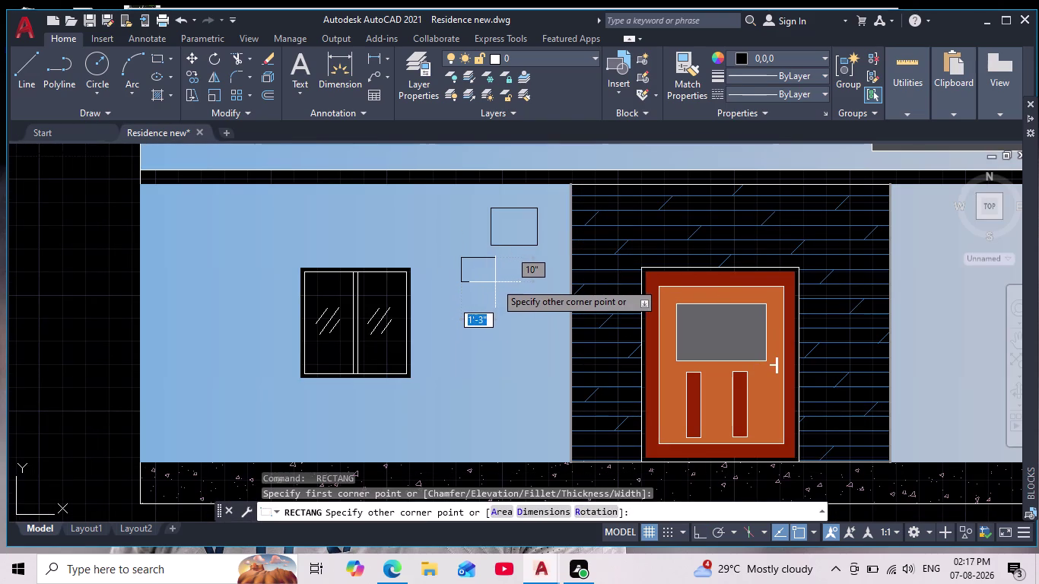
click(486, 280)
Mirror the two small rectangles across the door's vertical centreline, keeping the originals.
key(space)
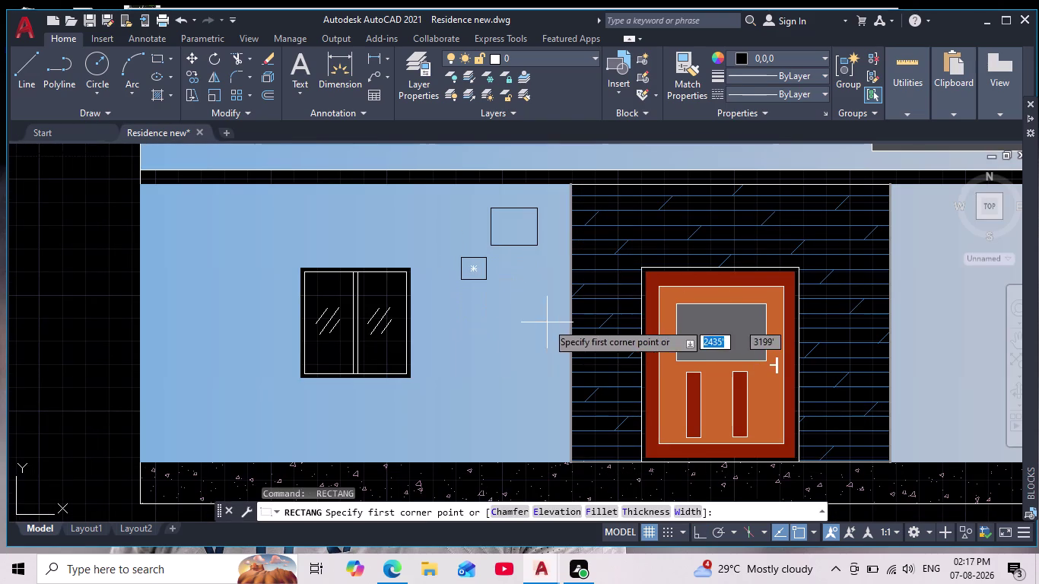
middle_drag(746, 320, 636, 308)
scroll(down, 3)
scroll(up, 3)
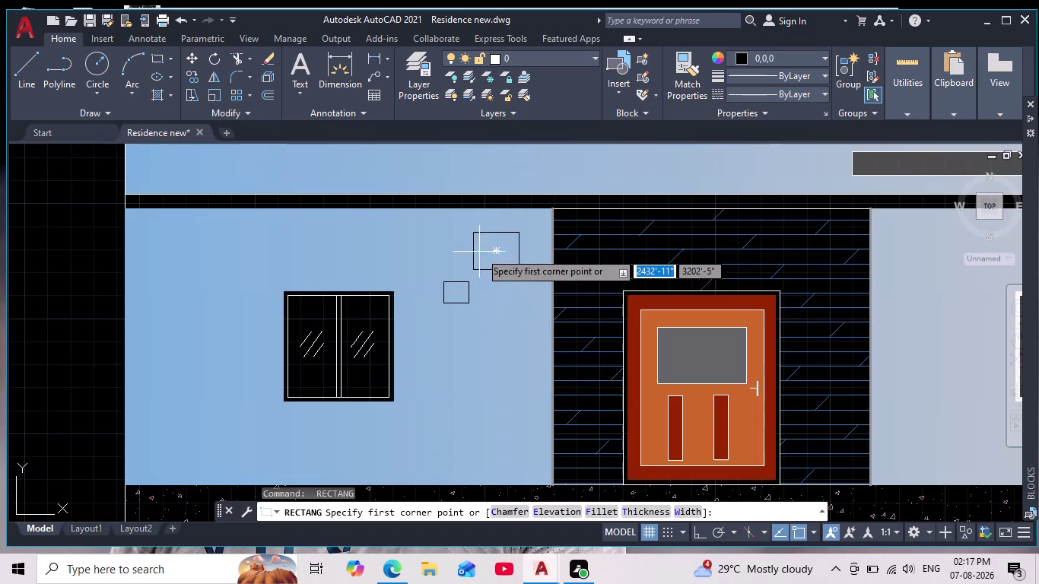
key(Escape)
click(489, 231)
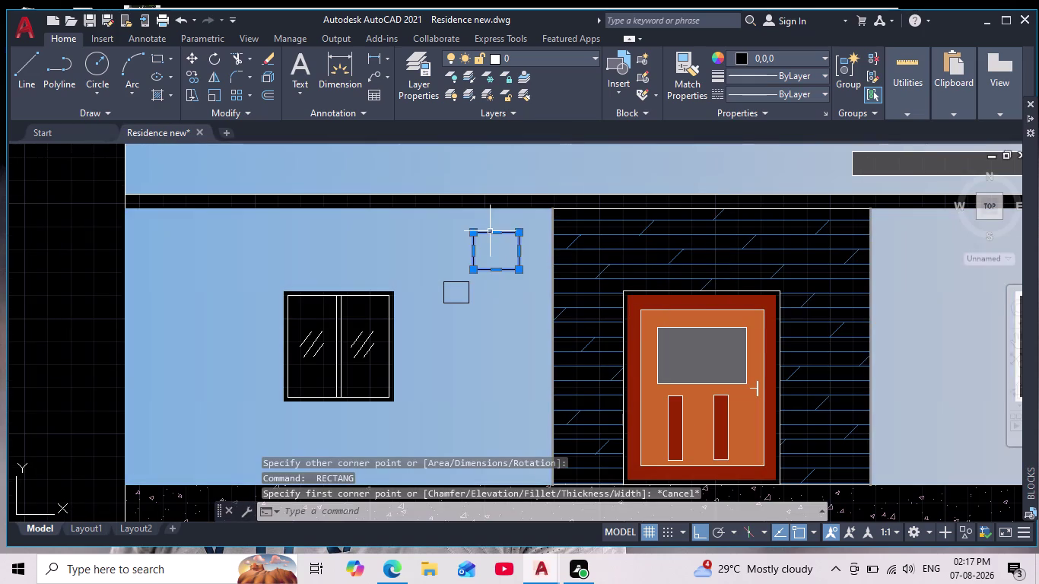
click(459, 282)
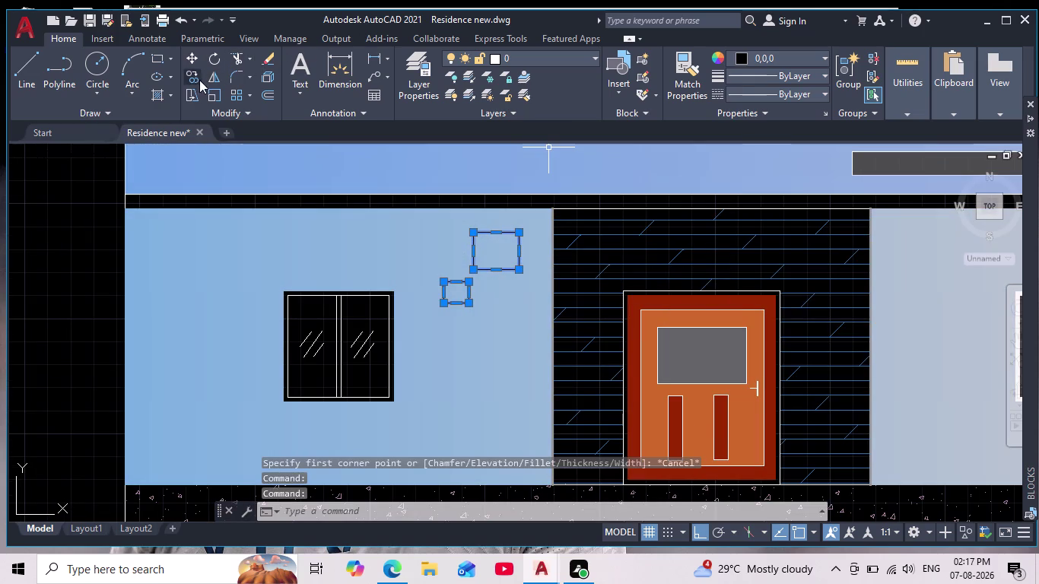
click(212, 77)
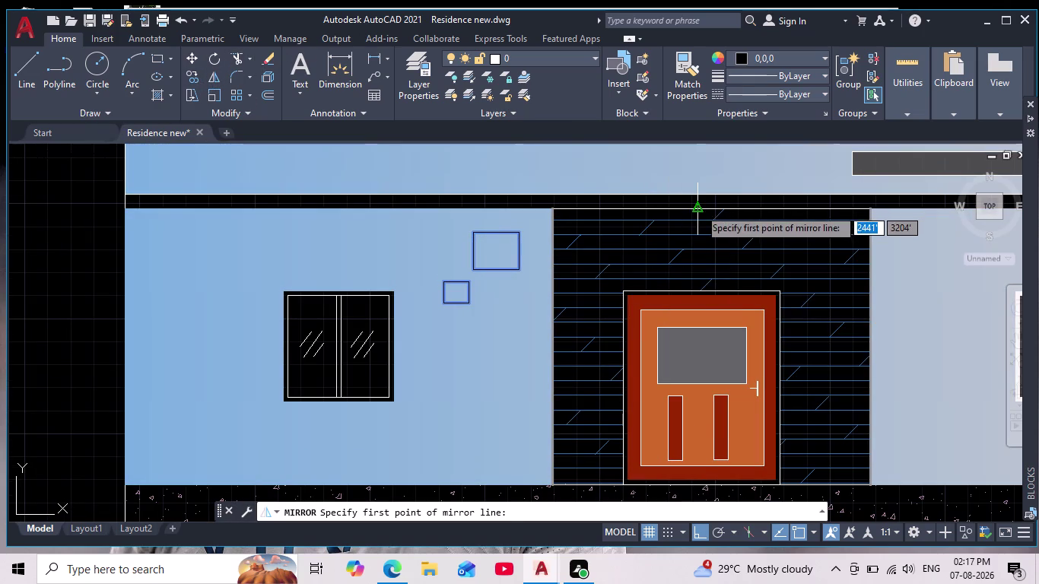
click(699, 208)
middle_drag(725, 340, 696, 219)
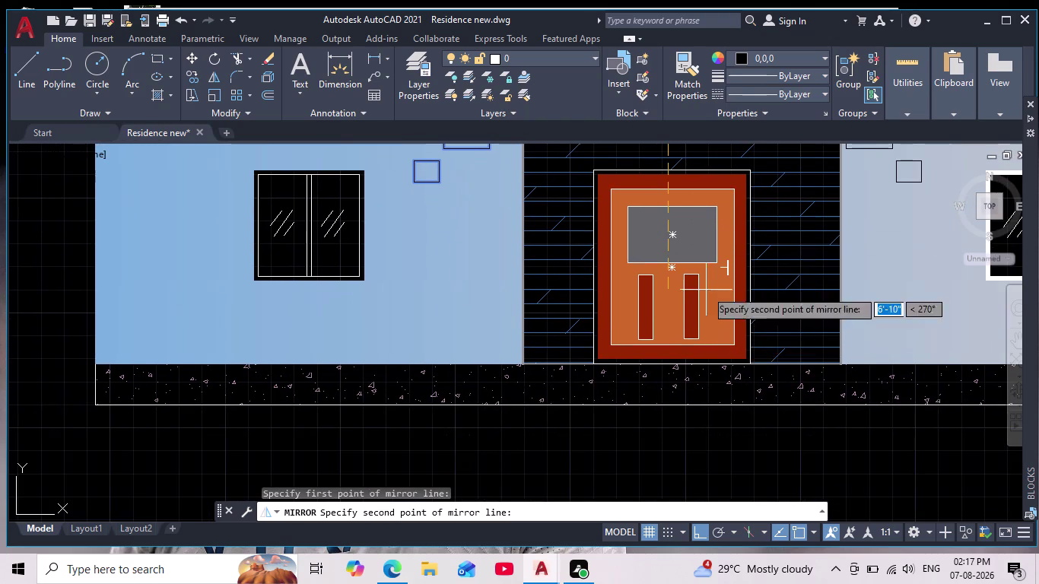
click(696, 459)
key(Return)
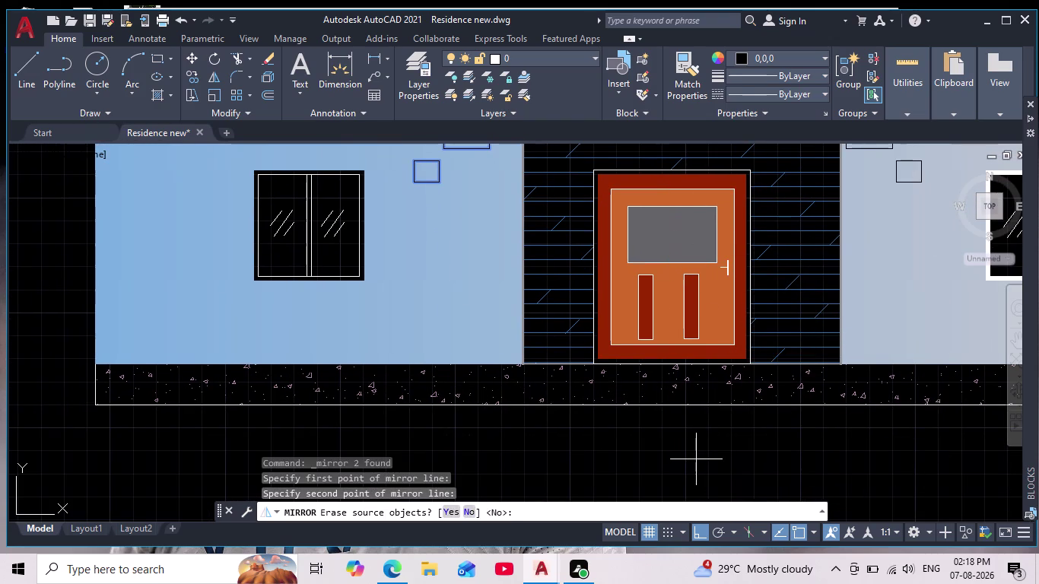
Pan and zoom back onto the front elevation.
scroll(down, 3)
middle_drag(715, 460, 639, 433)
scroll(down, 3)
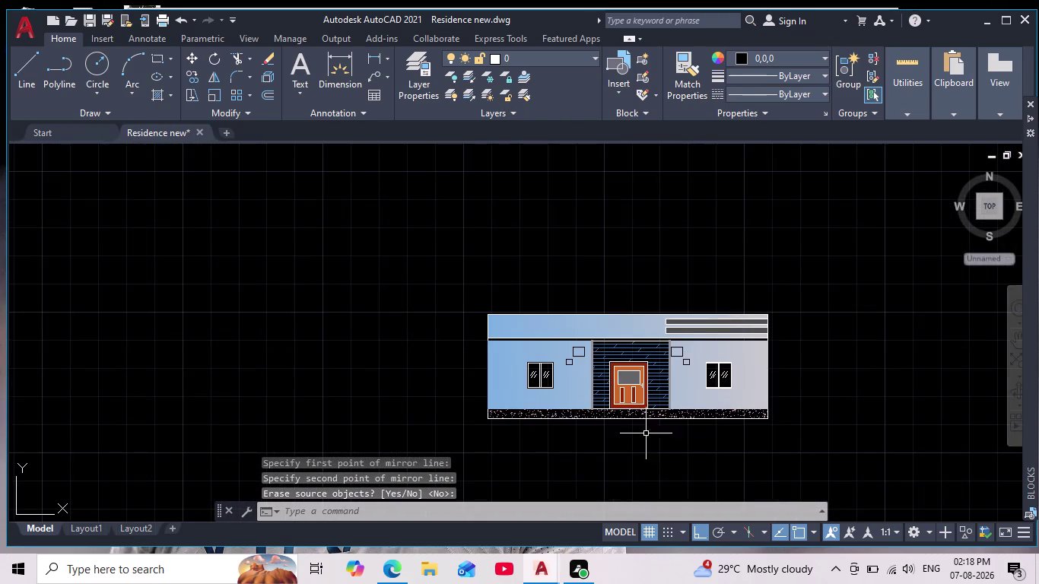
middle_drag(679, 446, 621, 375)
scroll(down, 3)
scroll(up, 3)
middle_drag(618, 375, 611, 375)
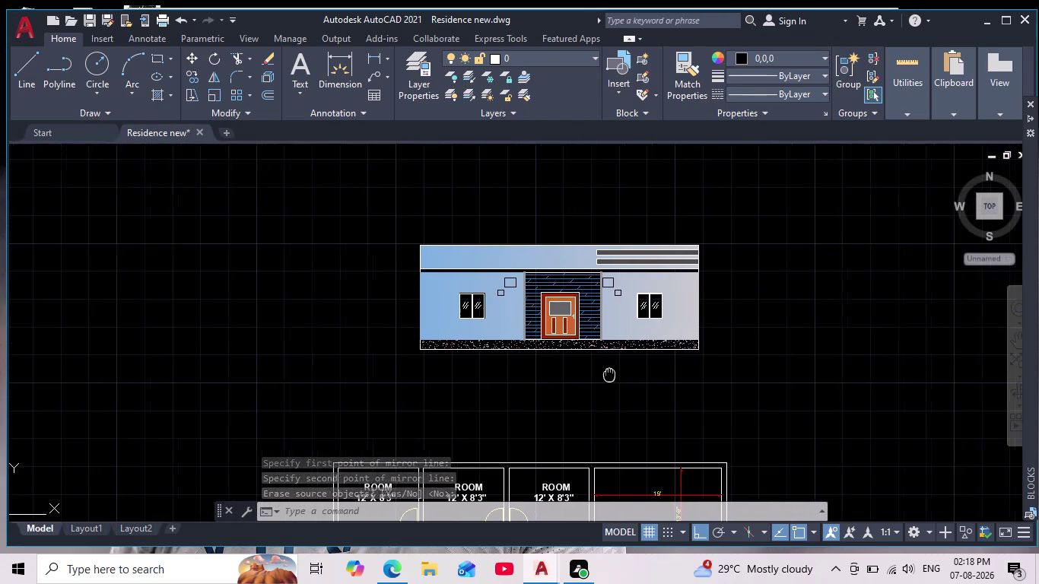
middle_drag(612, 375, 590, 369)
scroll(down, 3)
scroll(up, 3)
middle_drag(589, 373, 559, 369)
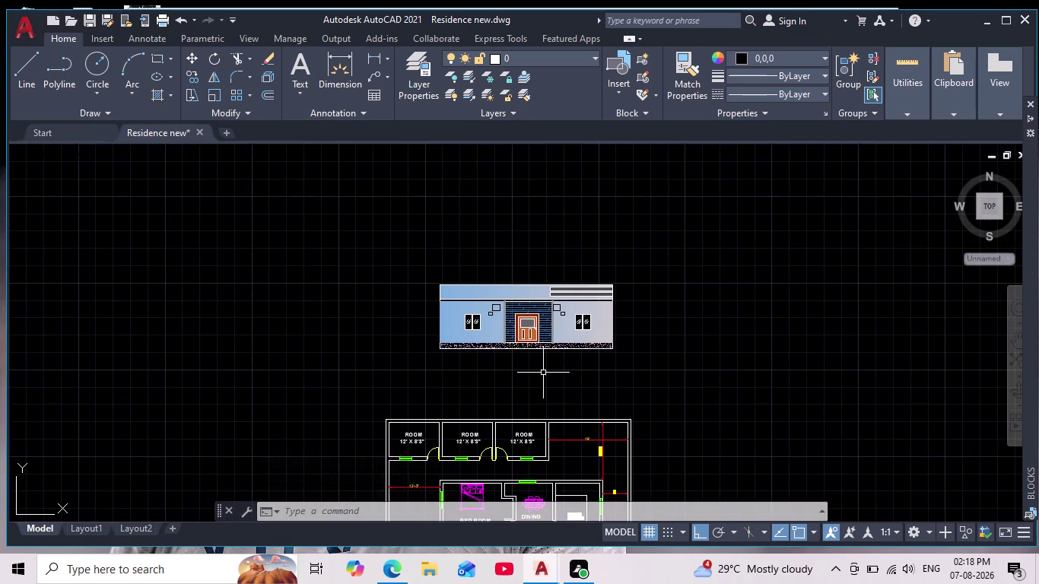
scroll(up, 3)
scroll(up, 3)
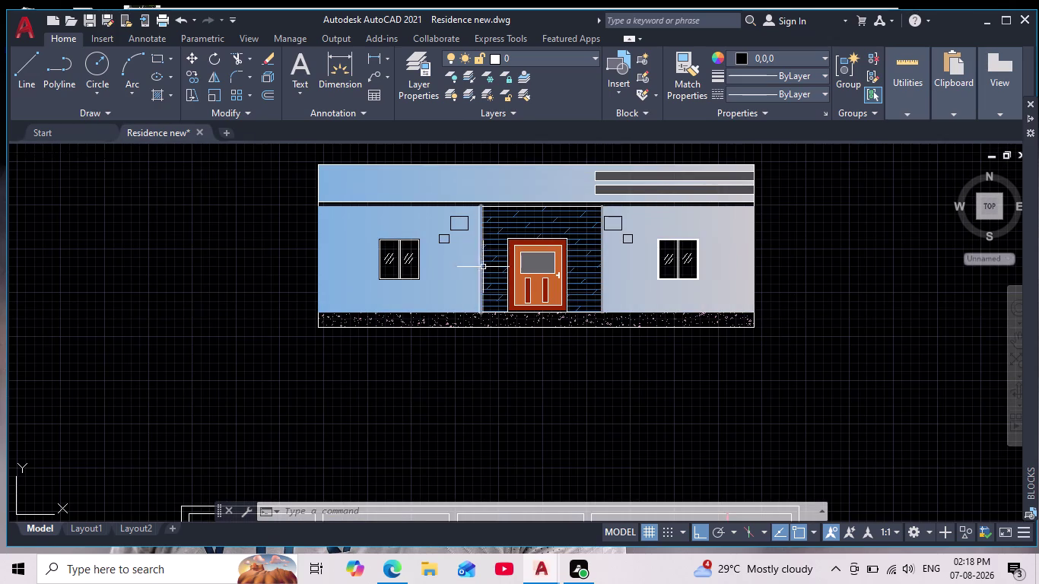
Recolour the left and right door-panel edge lines to dark grey 99,100,102, then deselect.
click(479, 262)
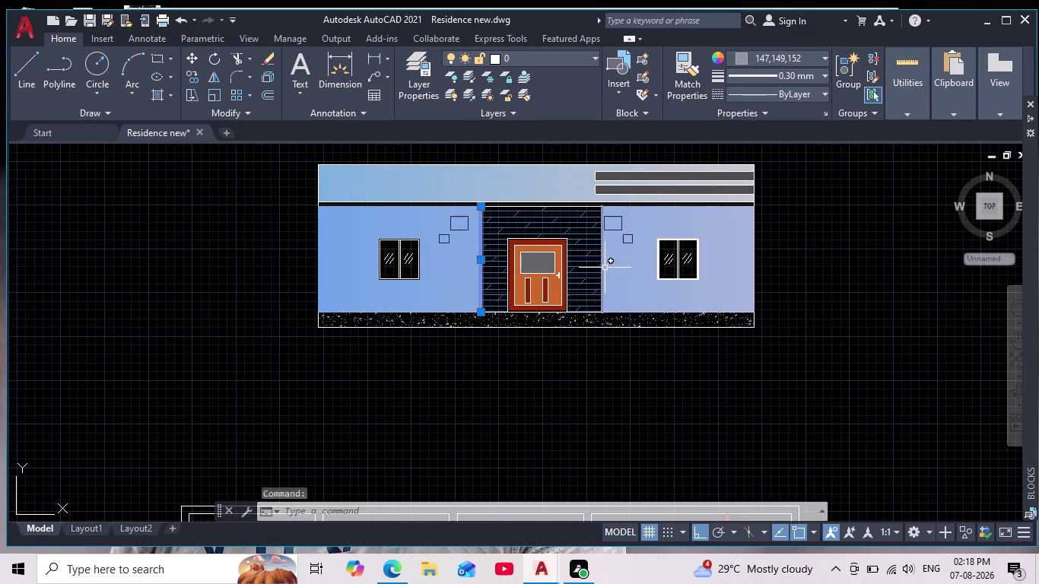
click(600, 260)
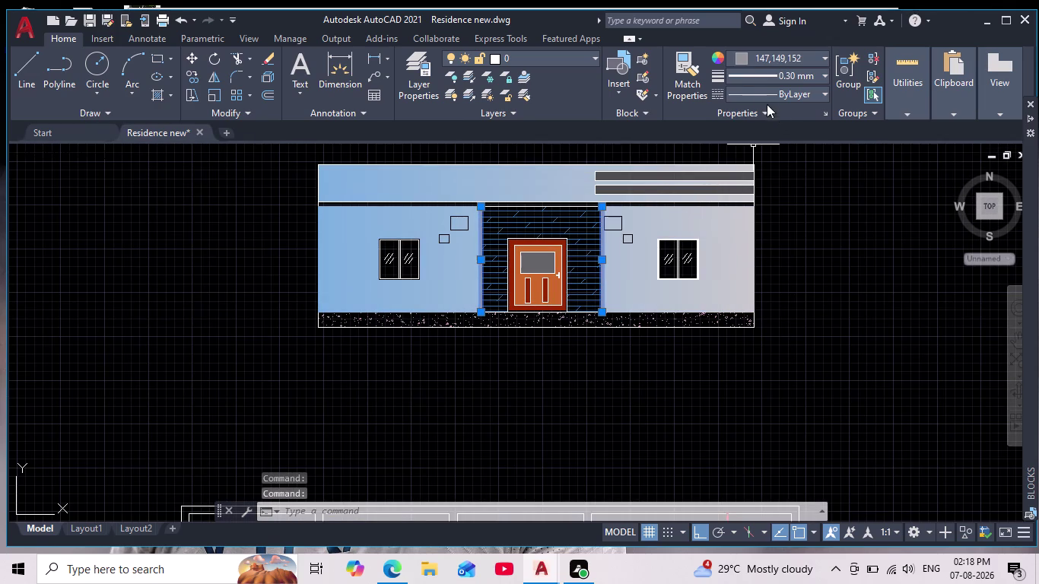
click(743, 59)
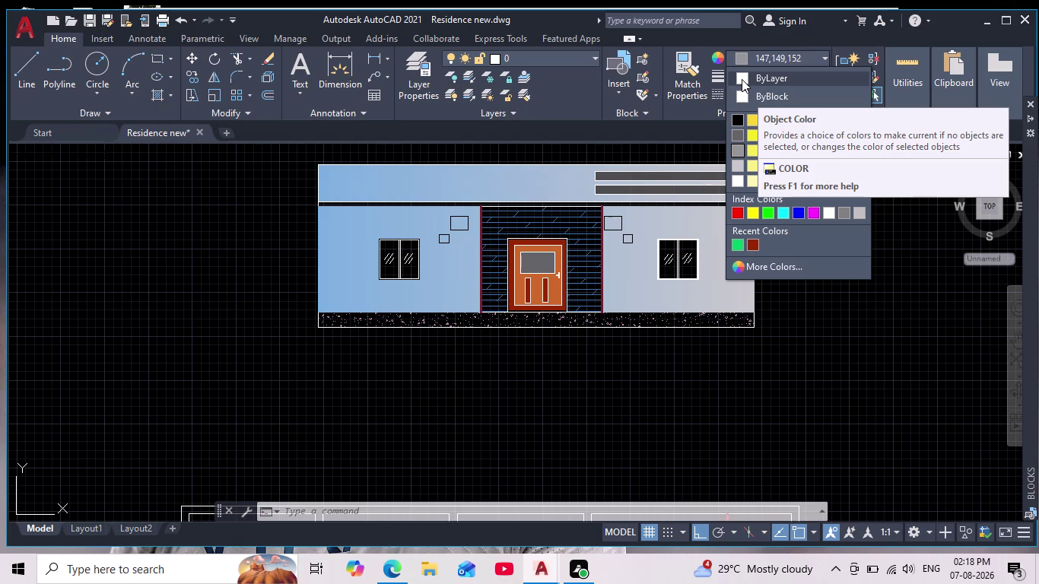
click(736, 132)
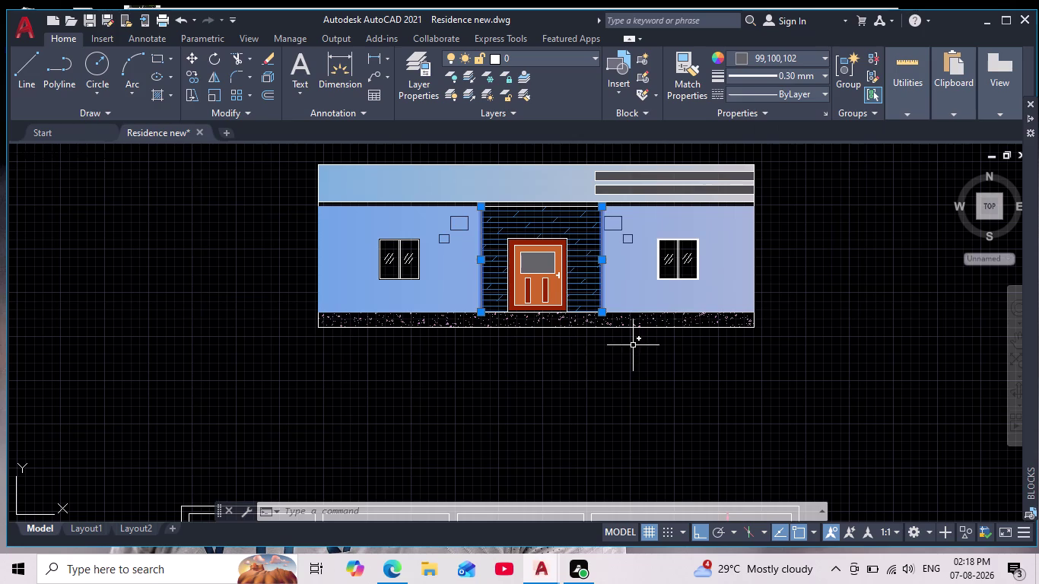
key(Escape)
scroll(down, 3)
scroll(up, 3)
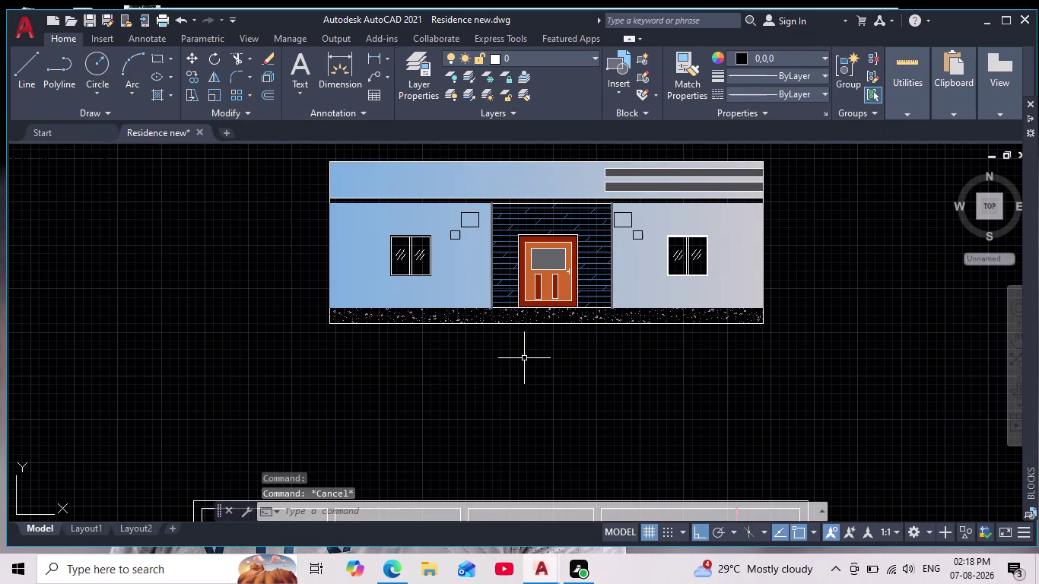
key(h)
key(Return)
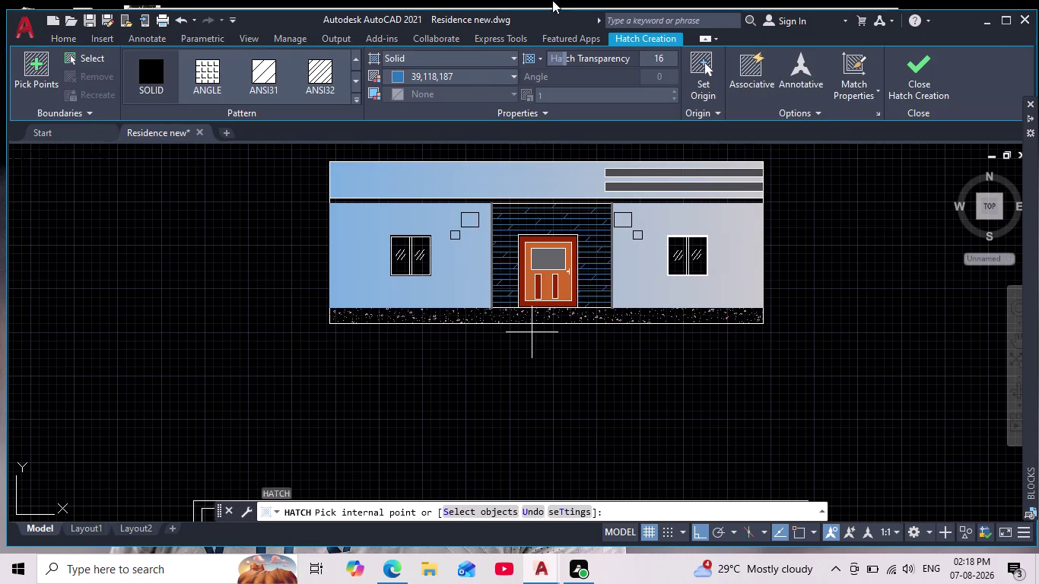
click(400, 75)
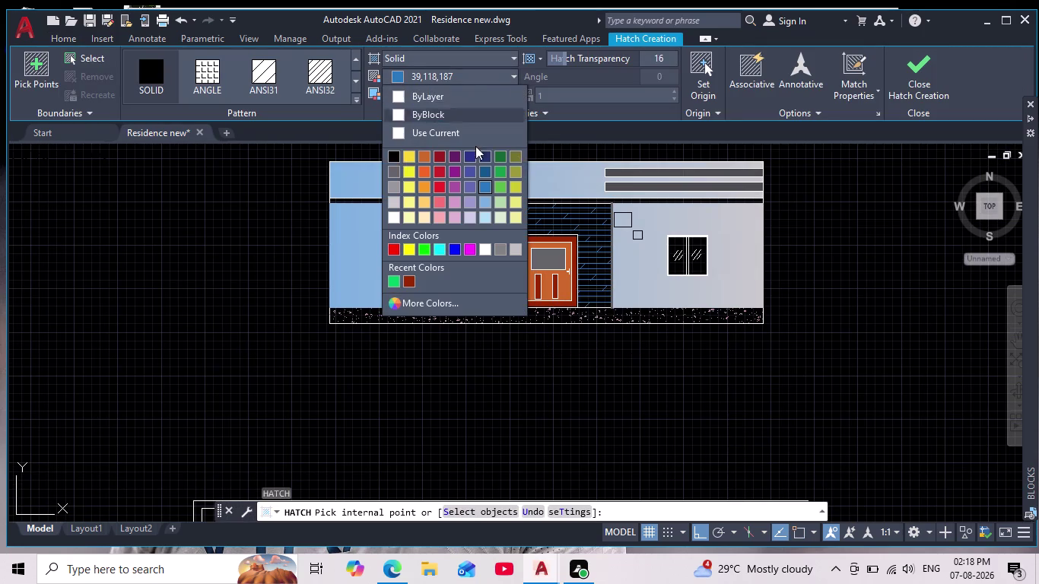
click(393, 173)
scroll(up, 3)
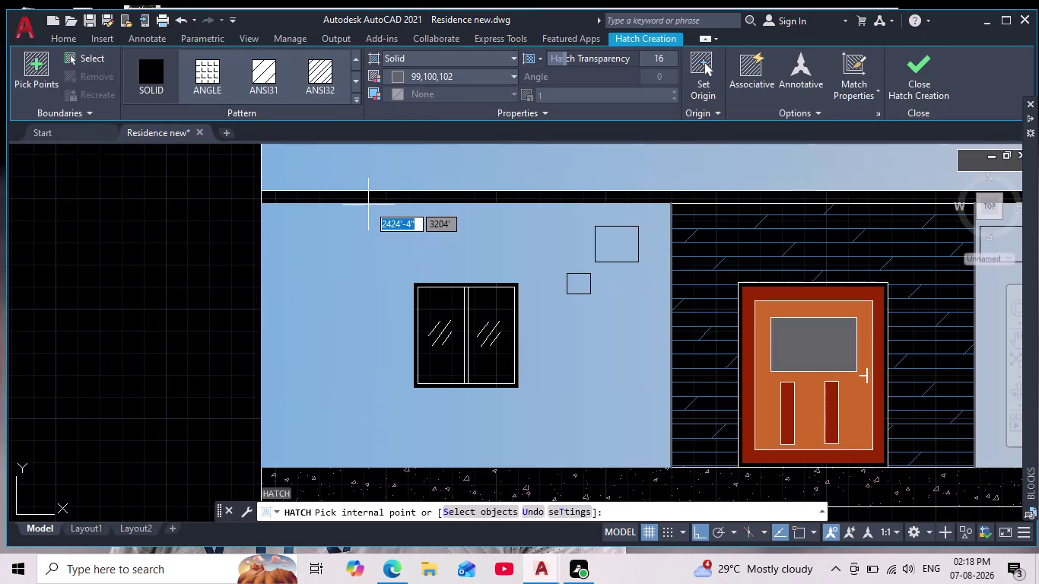
click(392, 196)
scroll(down, 3)
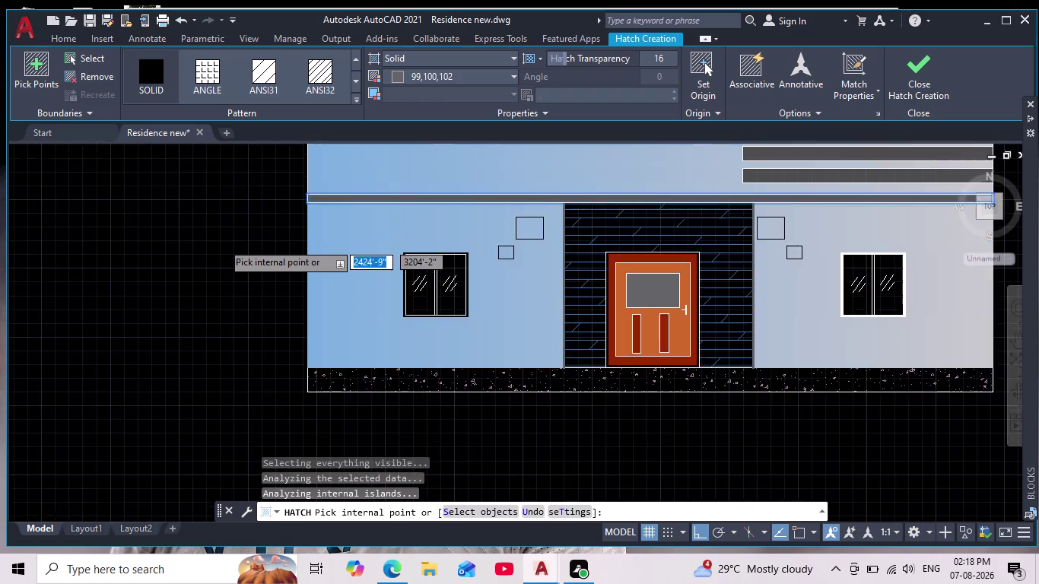
key(Return)
scroll(down, 3)
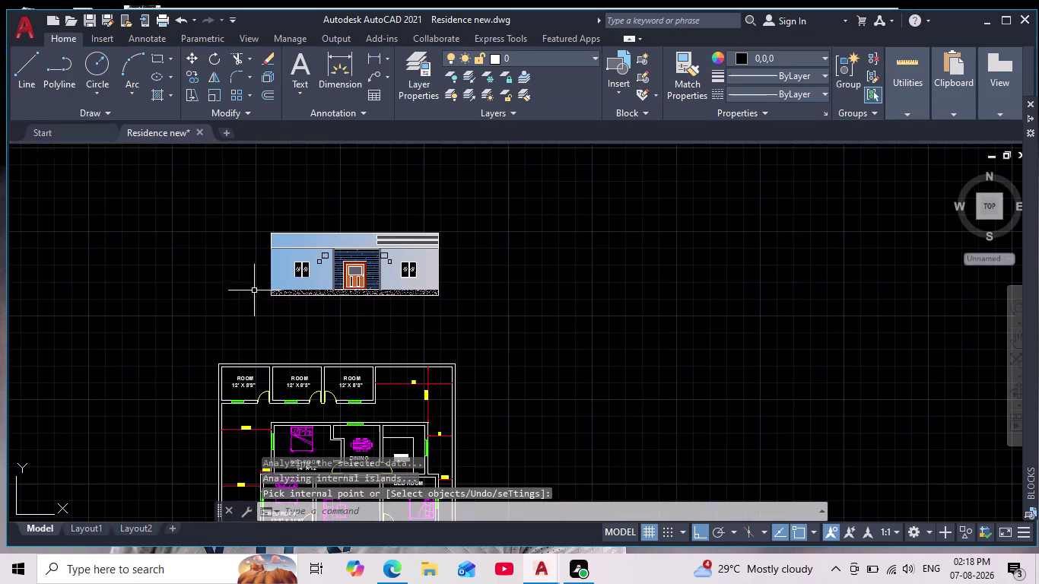
middle_drag(312, 363, 332, 373)
scroll(up, 3)
middle_drag(310, 346, 356, 386)
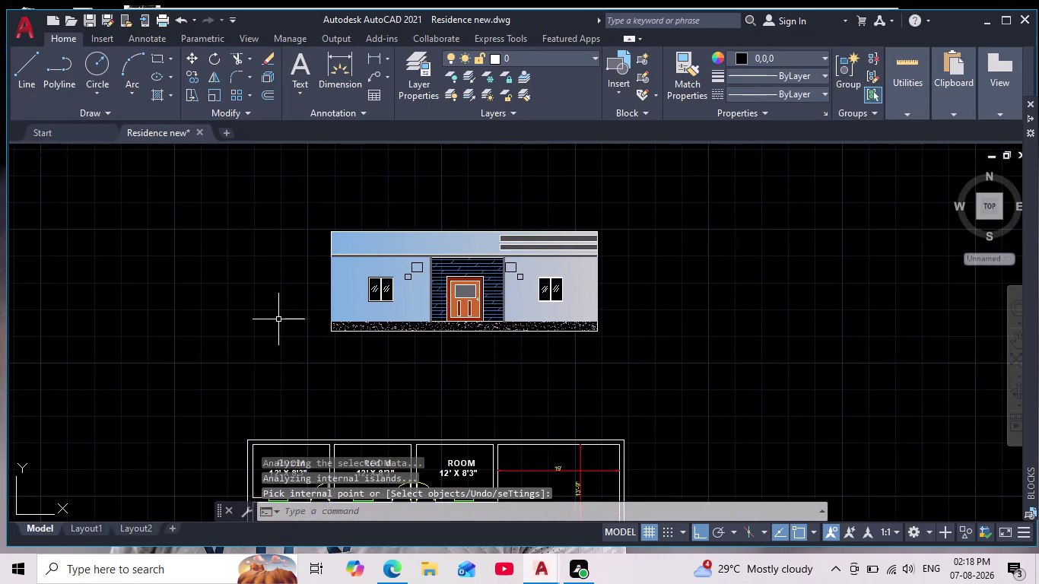
scroll(up, 3)
key(Escape)
key(Escape)
drag(564, 240, 554, 243)
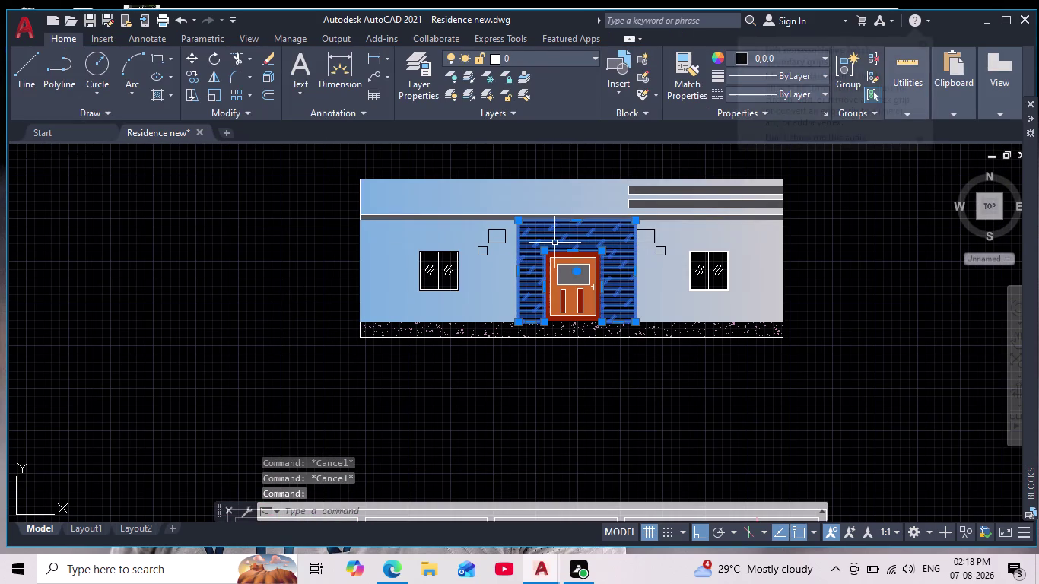
Cycle through several trial patterns on the door hatch, then settle on CROSS.
click(326, 81)
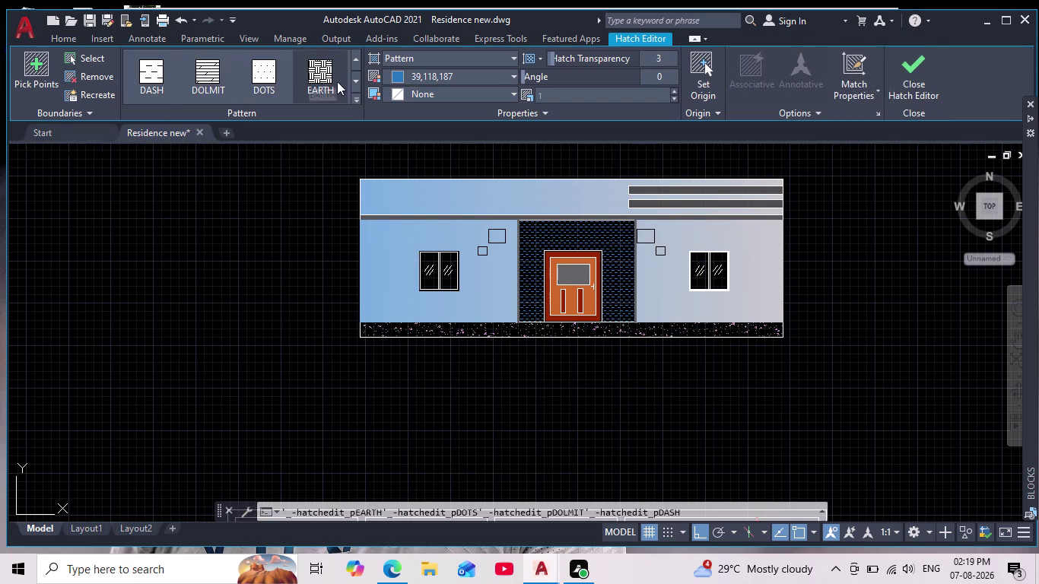
click(357, 81)
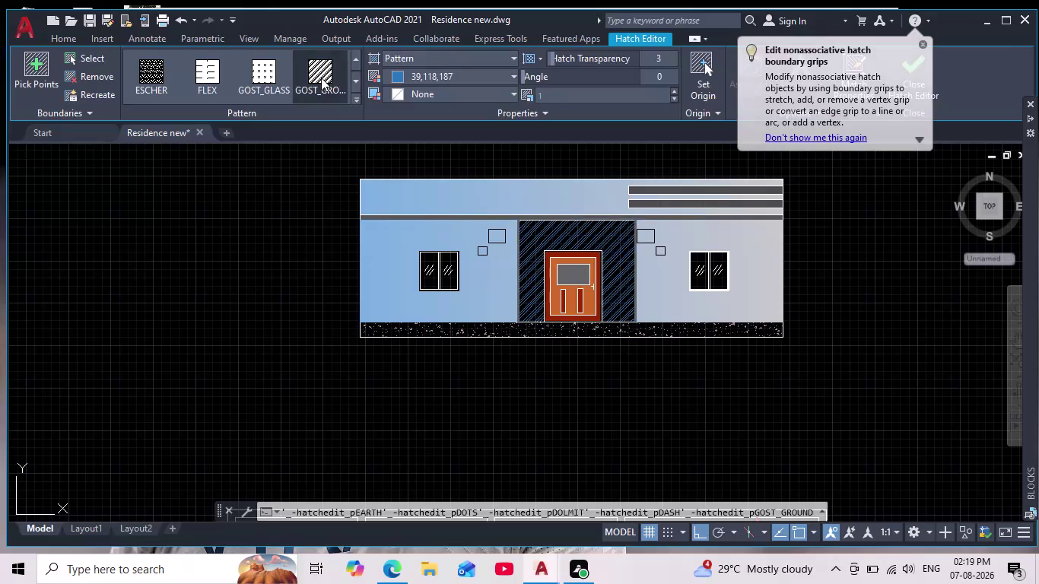
scroll(down, 3)
click(355, 75)
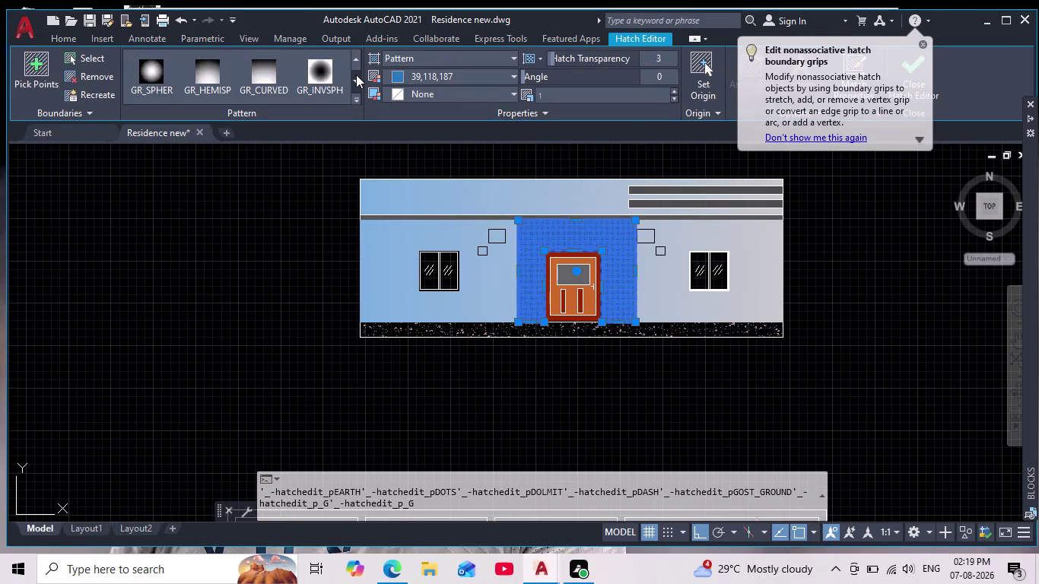
double_click(356, 64)
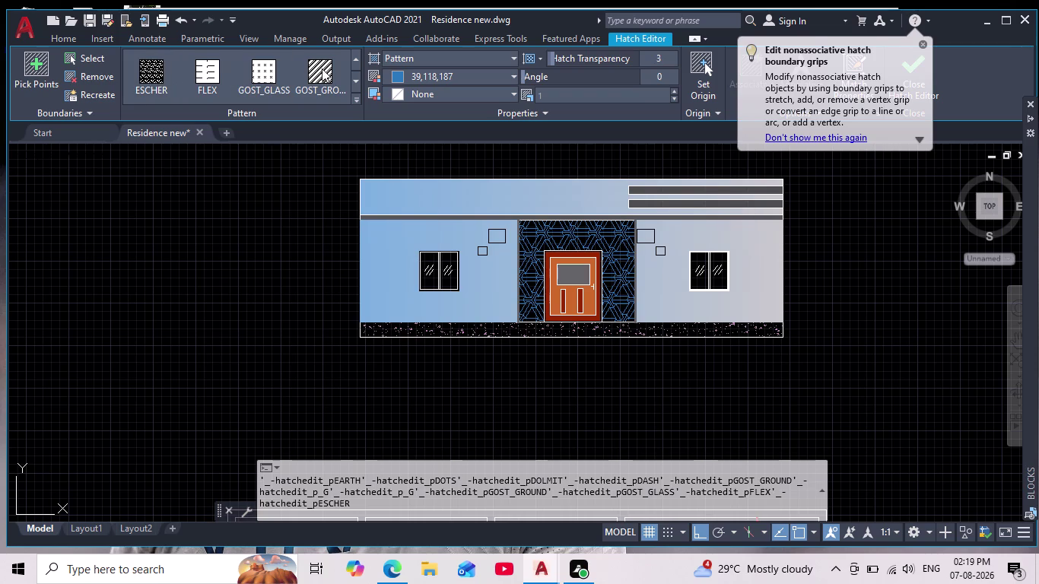
click(356, 58)
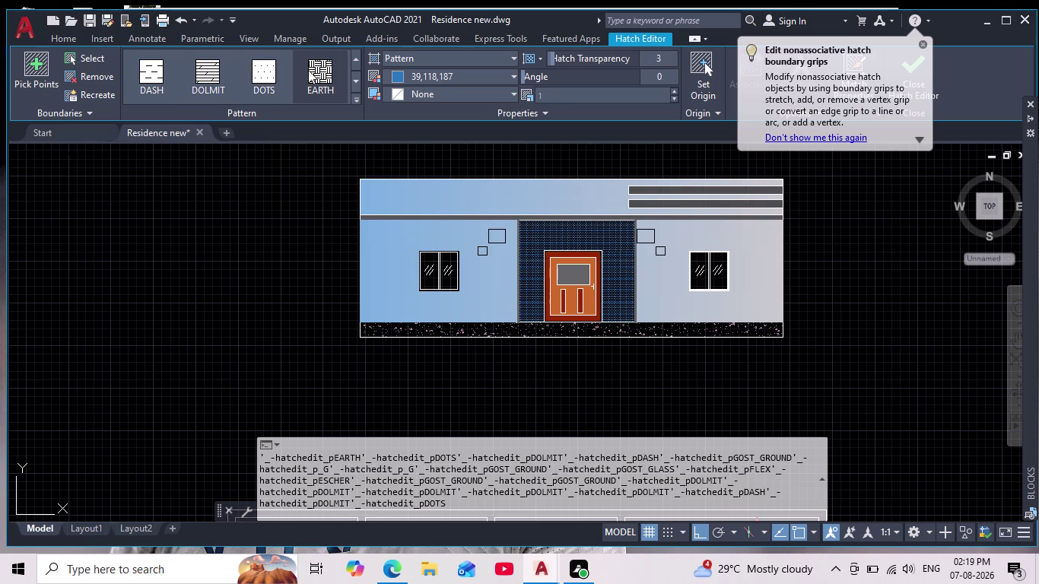
click(356, 60)
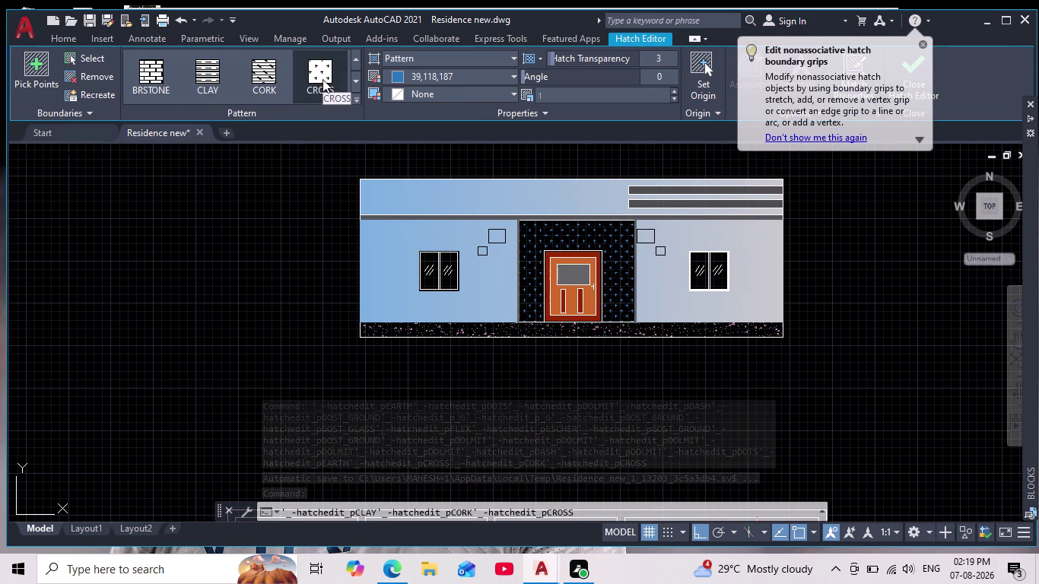
click(322, 79)
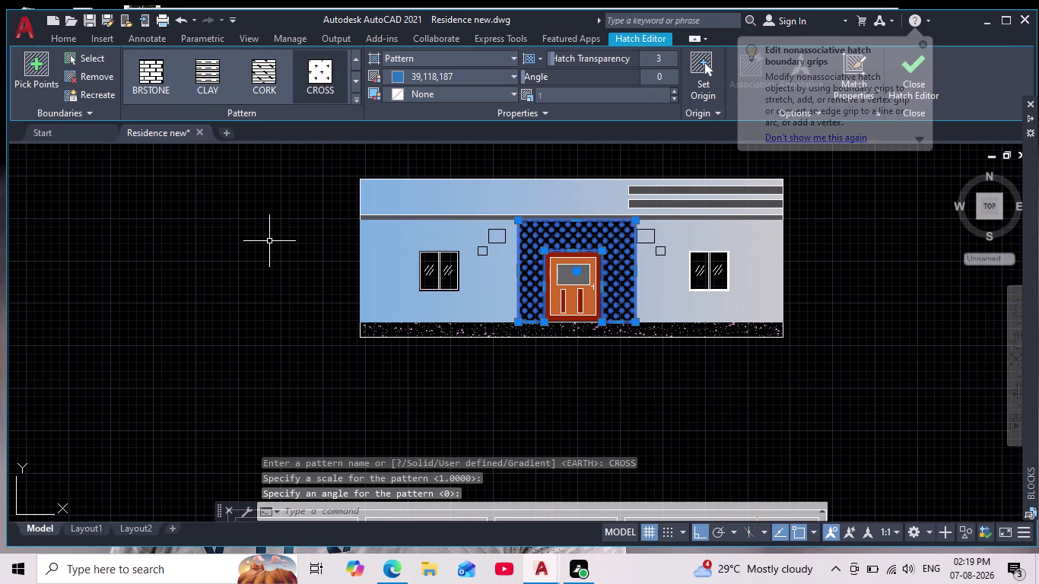
key(Escape)
scroll(down, 3)
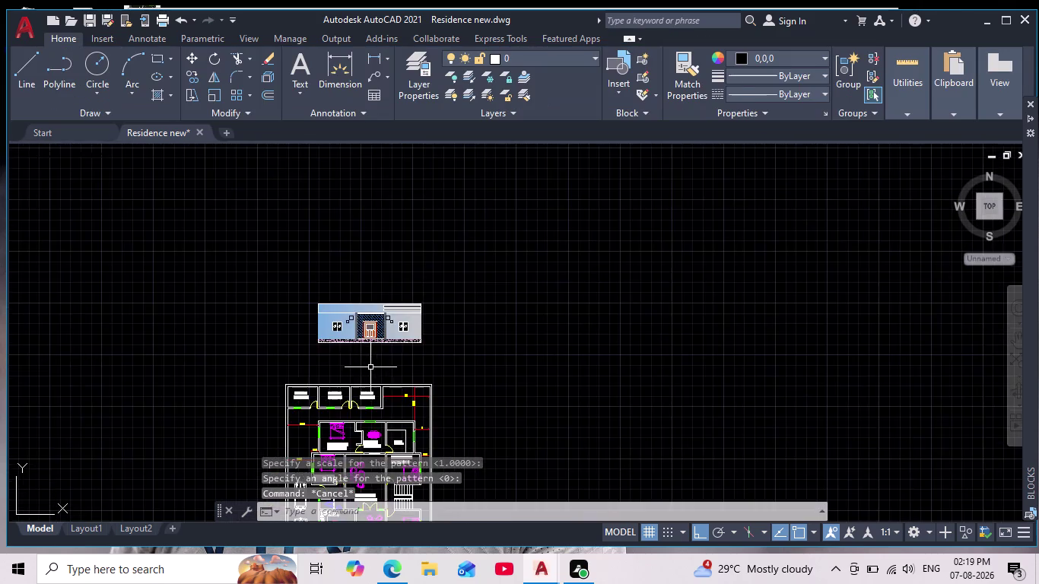
scroll(up, 3)
middle_drag(395, 365, 482, 385)
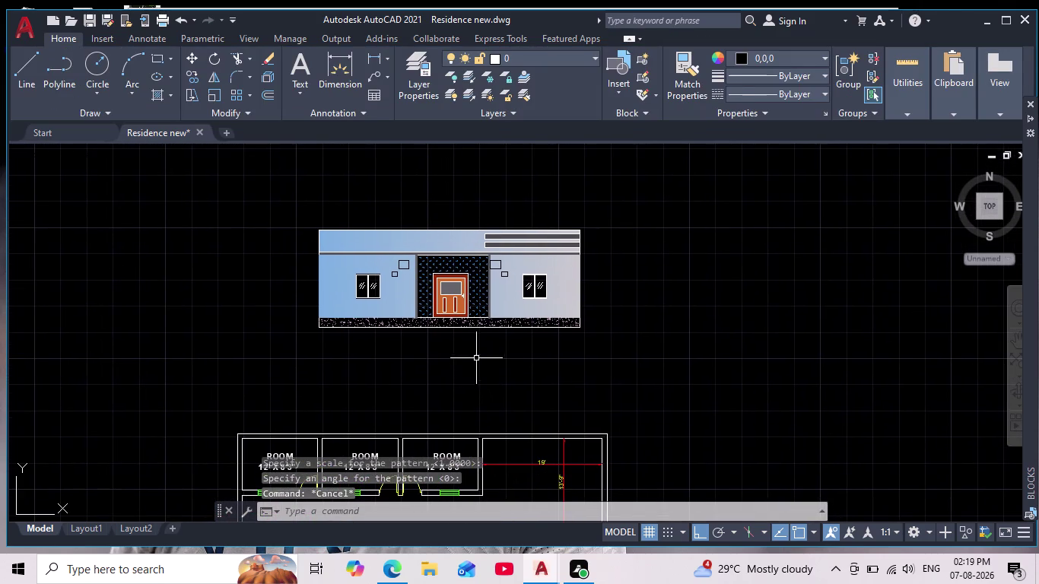
scroll(down, 3)
scroll(up, 3)
scroll(up, 3)
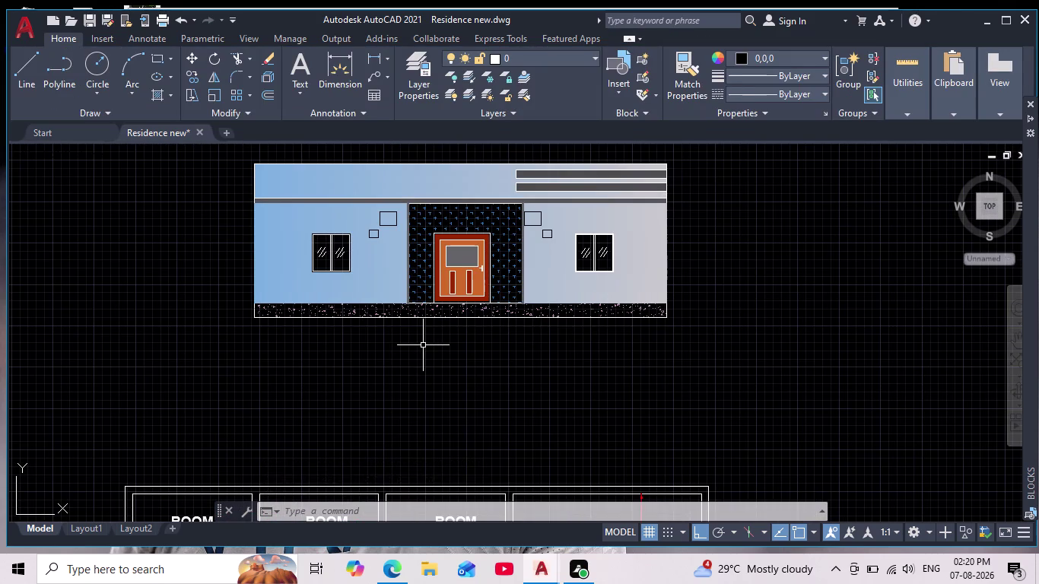
scroll(down, 3)
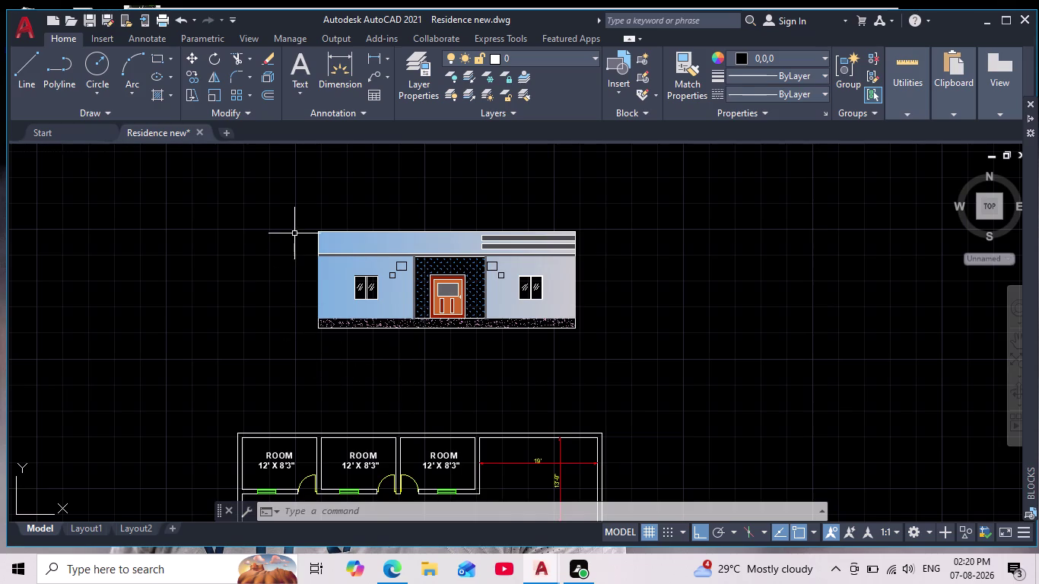
scroll(up, 3)
scroll(up, 3)
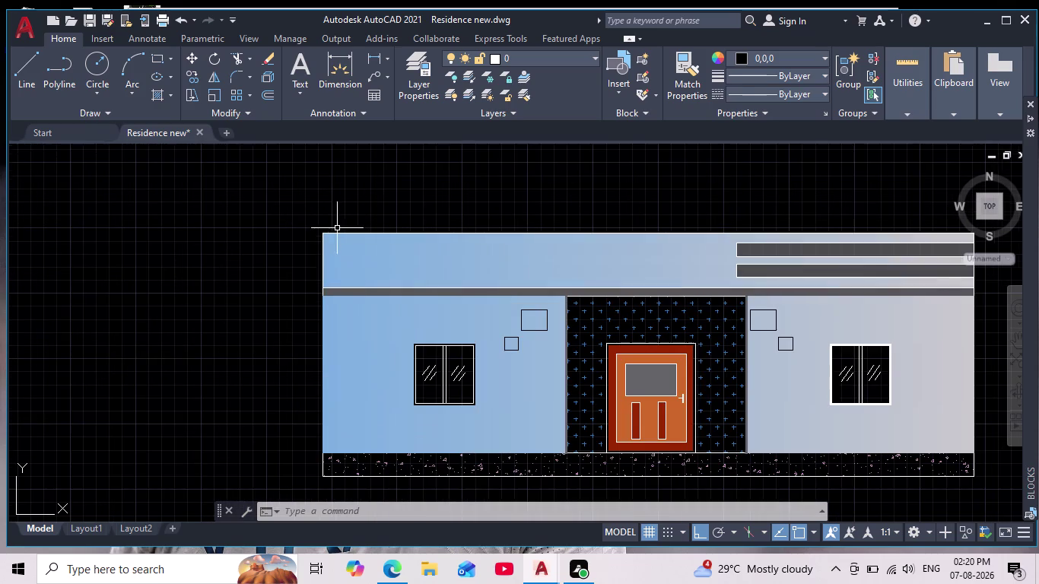
click(98, 68)
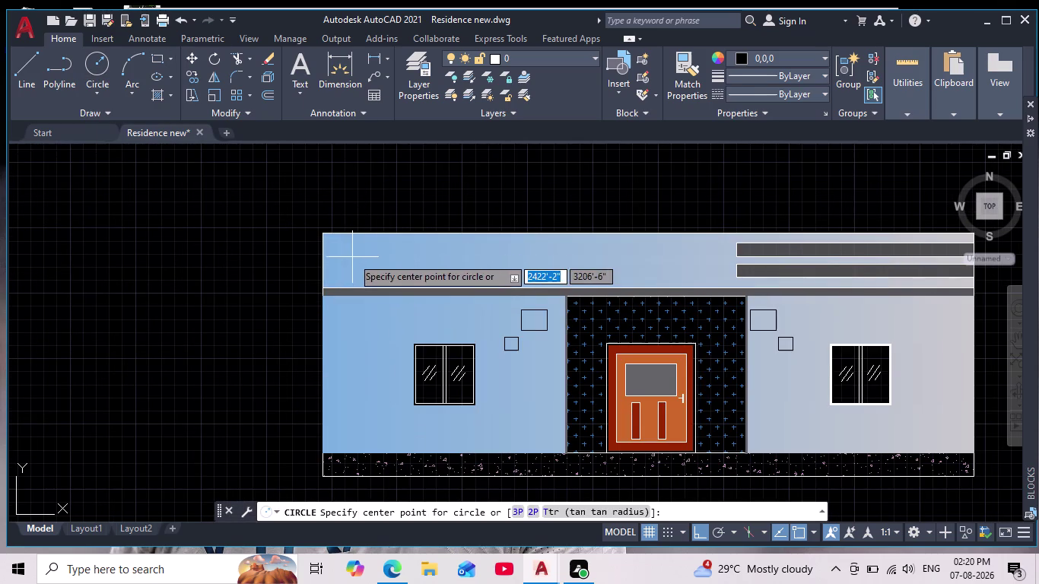
Set new-object colour to ByLayer and draw a small circle on the upper-left fascia.
click(742, 59)
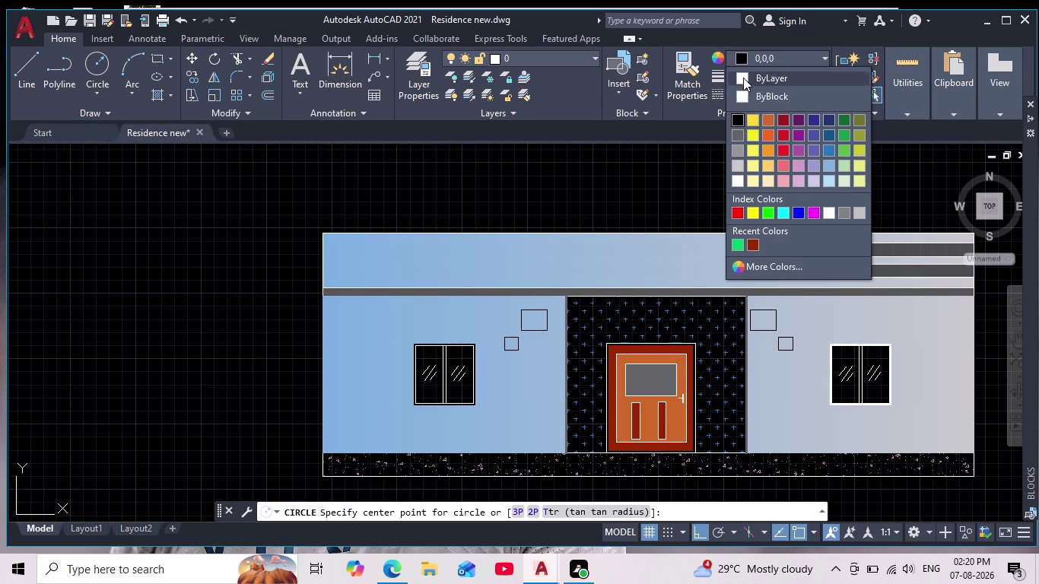
click(744, 79)
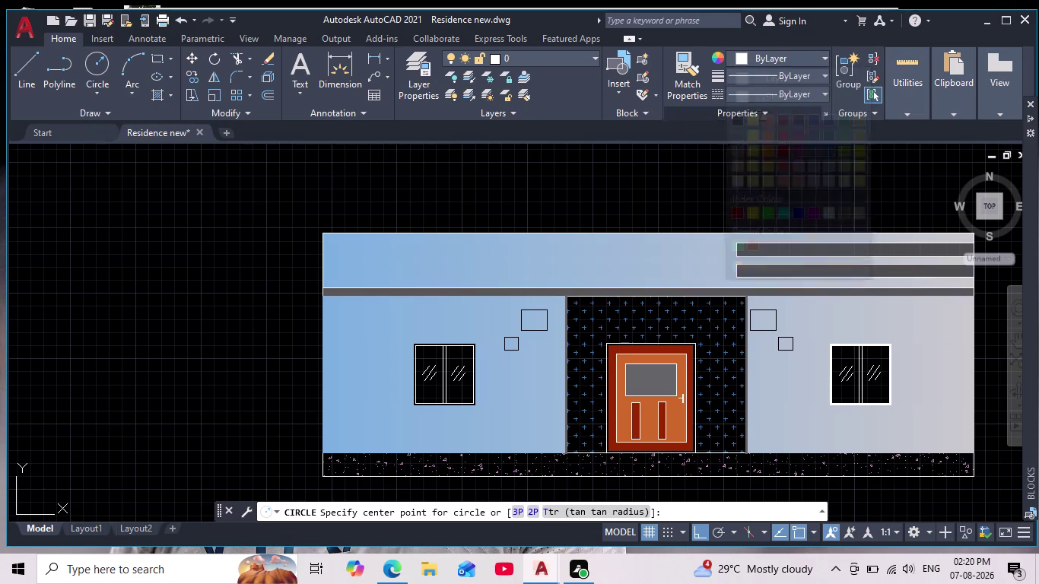
click(354, 252)
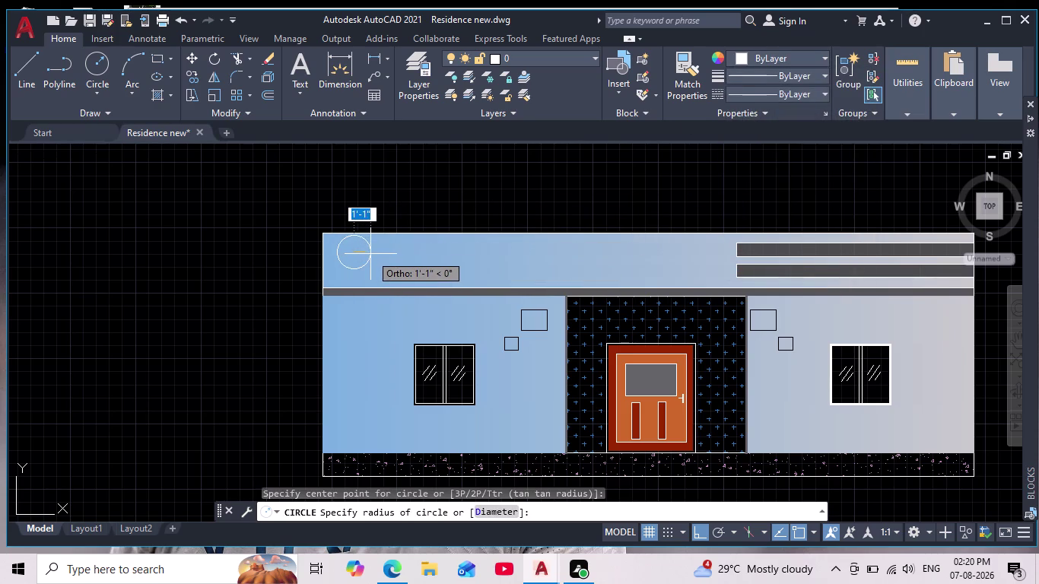
click(369, 253)
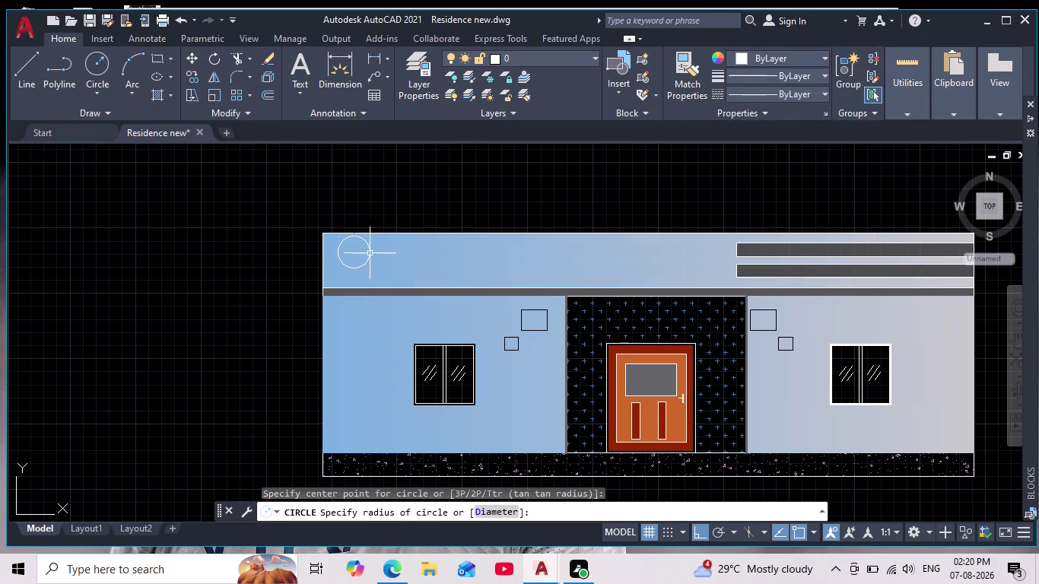
scroll(down, 3)
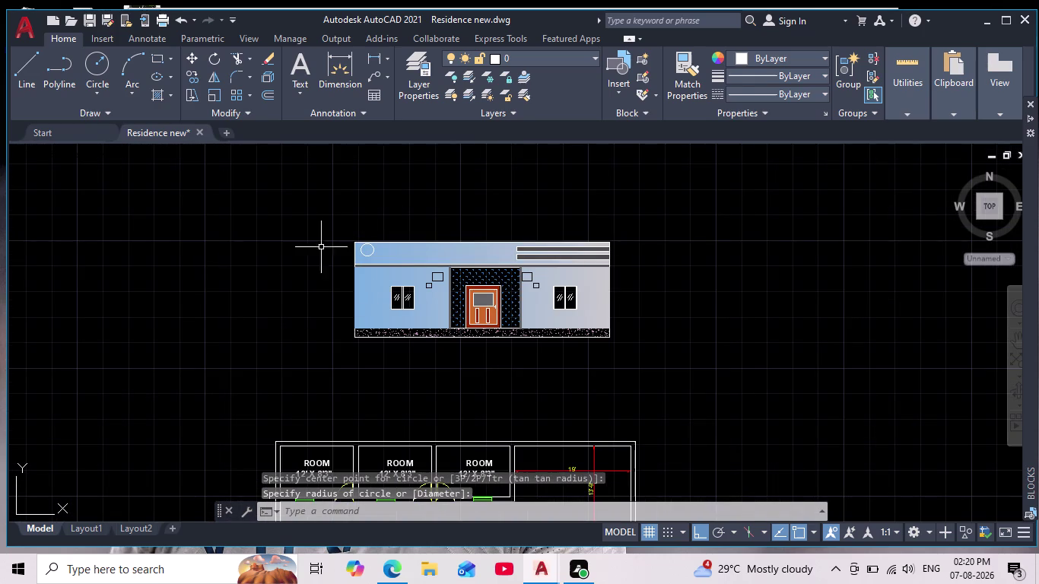
scroll(up, 3)
scroll(up, 3)
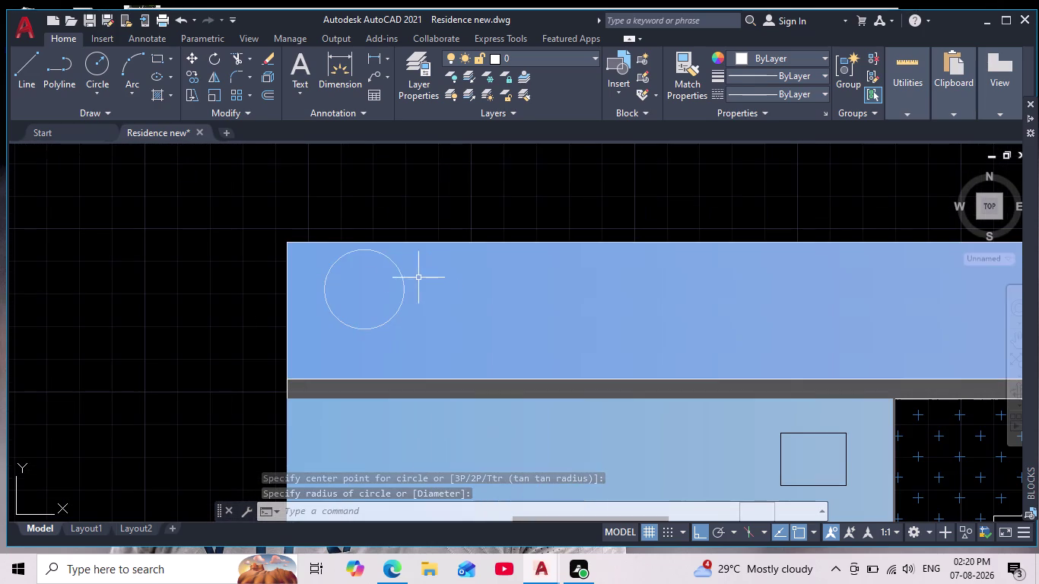
Offset the fascia circle by 2 to create a concentric ring.
key(o)
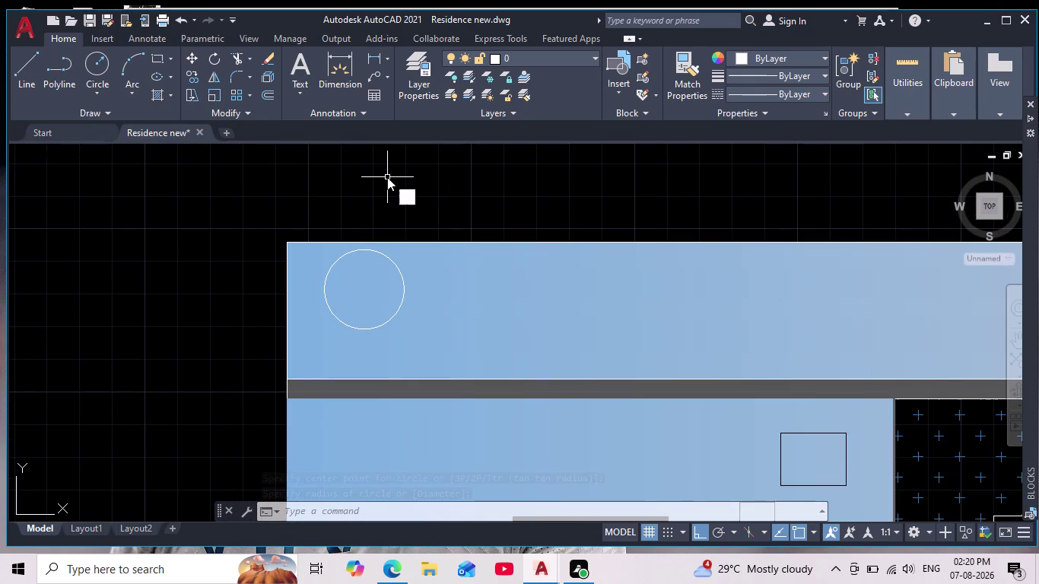
key(Return)
key(2)
key(Return)
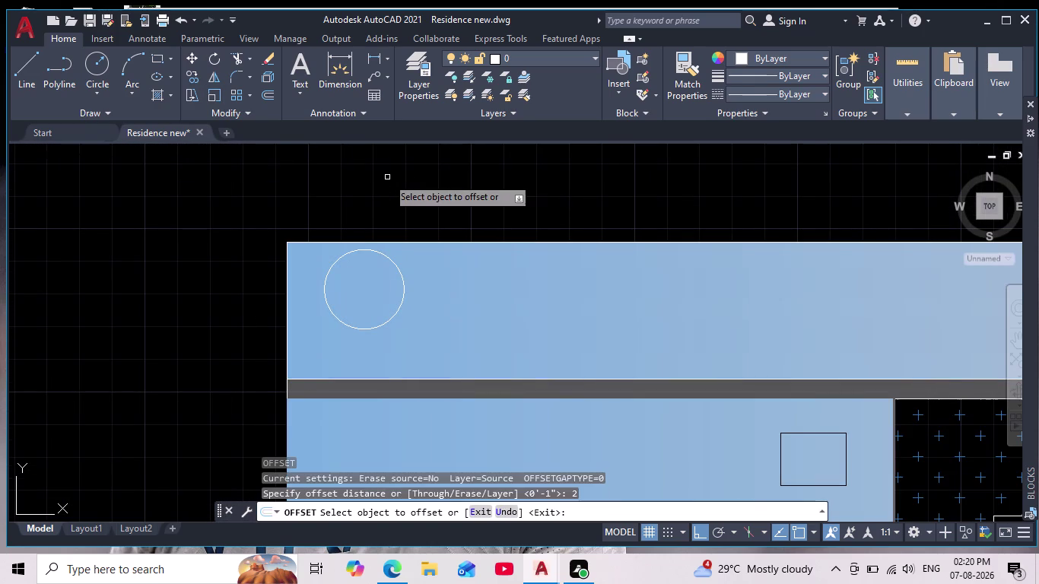
click(382, 257)
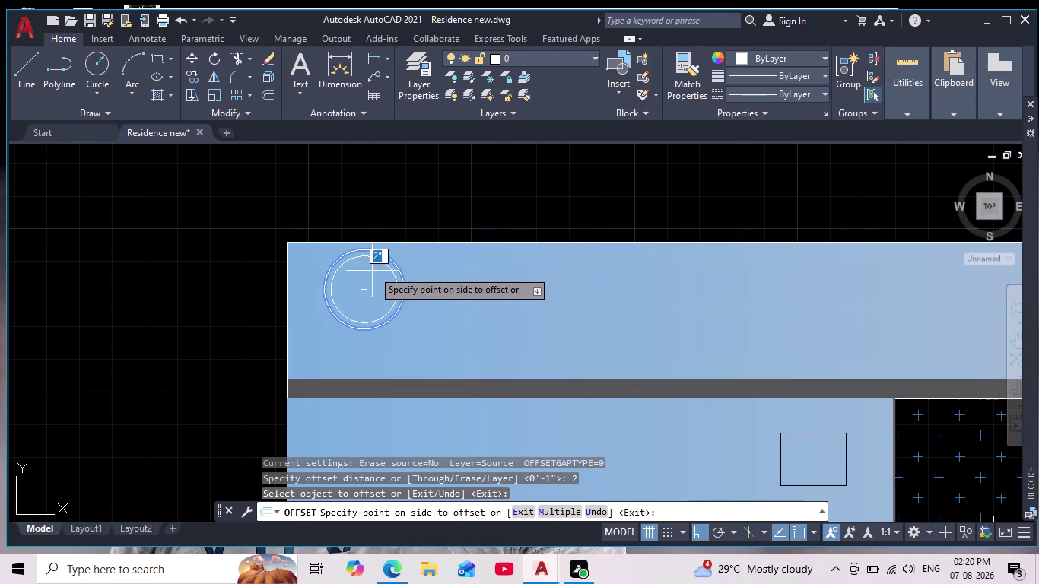
click(371, 273)
scroll(down, 3)
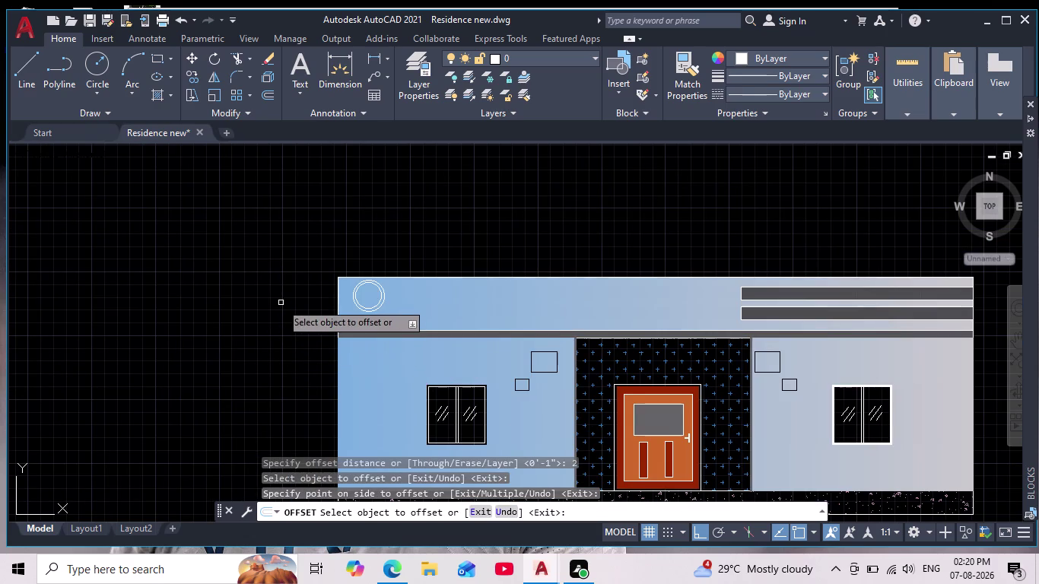
middle_drag(281, 302, 261, 298)
key(Escape)
key(Escape)
scroll(up, 3)
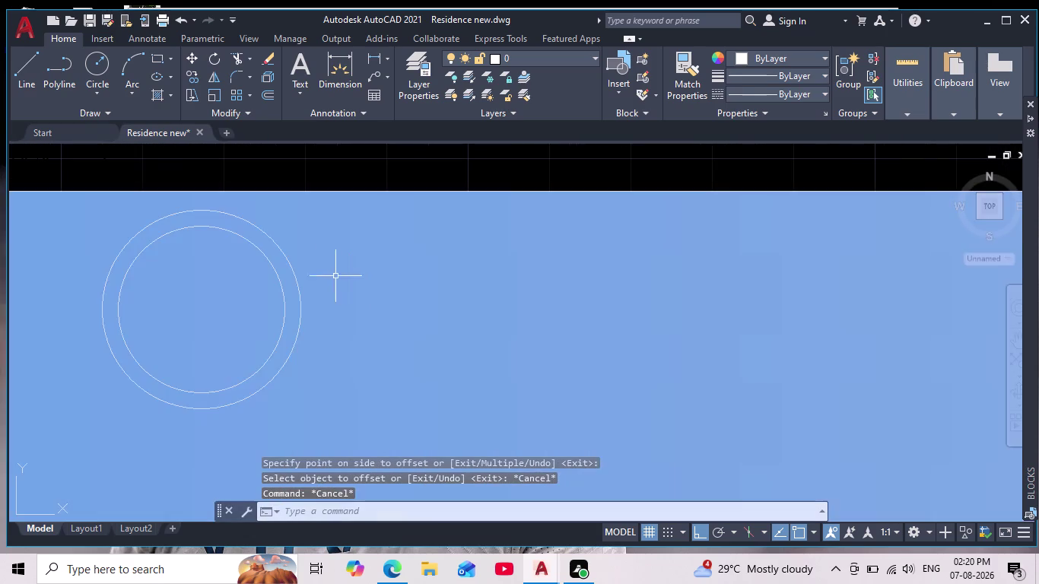
Select both ring circles for copying, then cancel the copy.
click(282, 255)
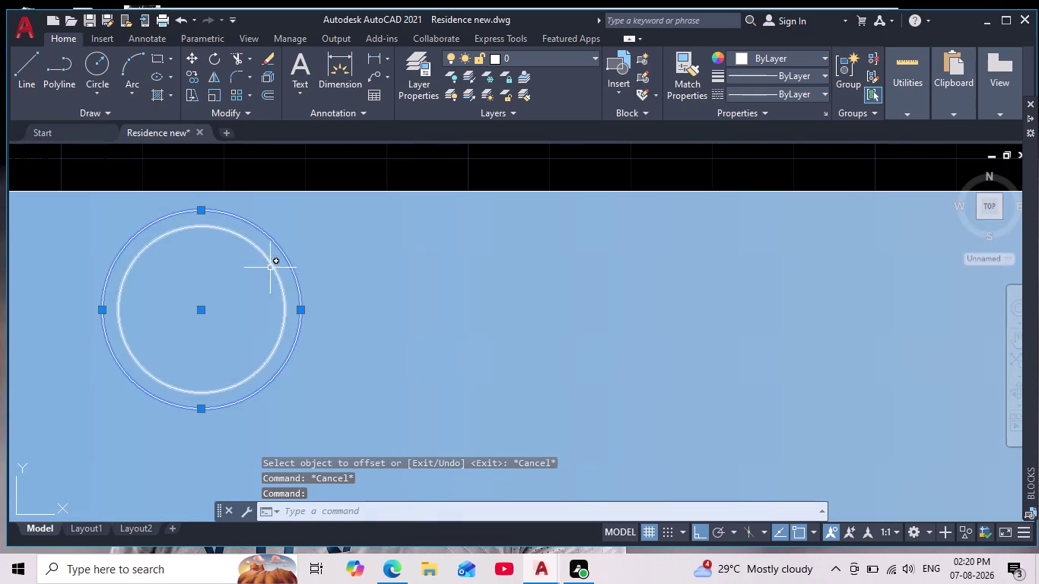
click(268, 264)
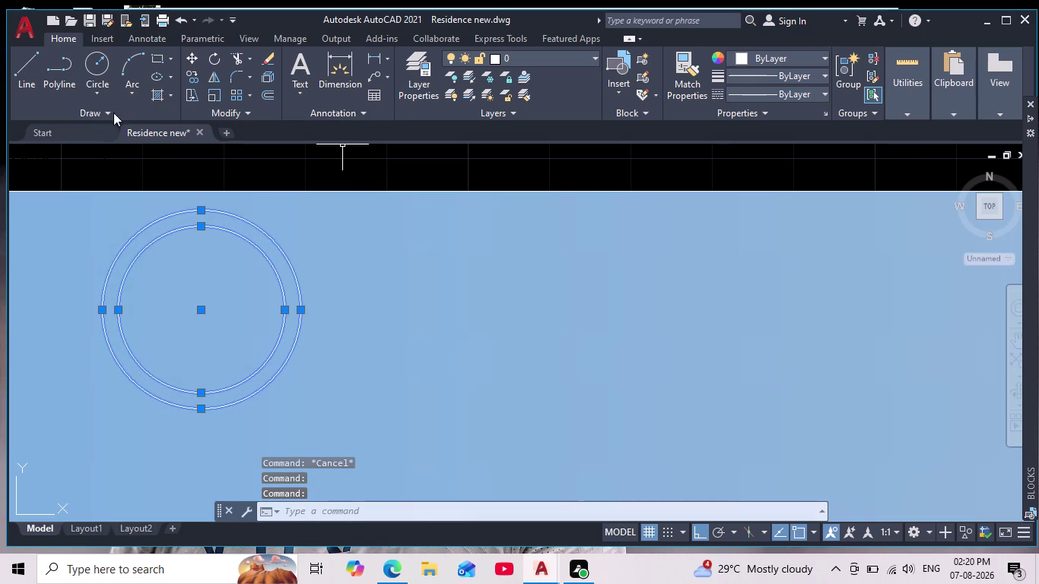
click(191, 75)
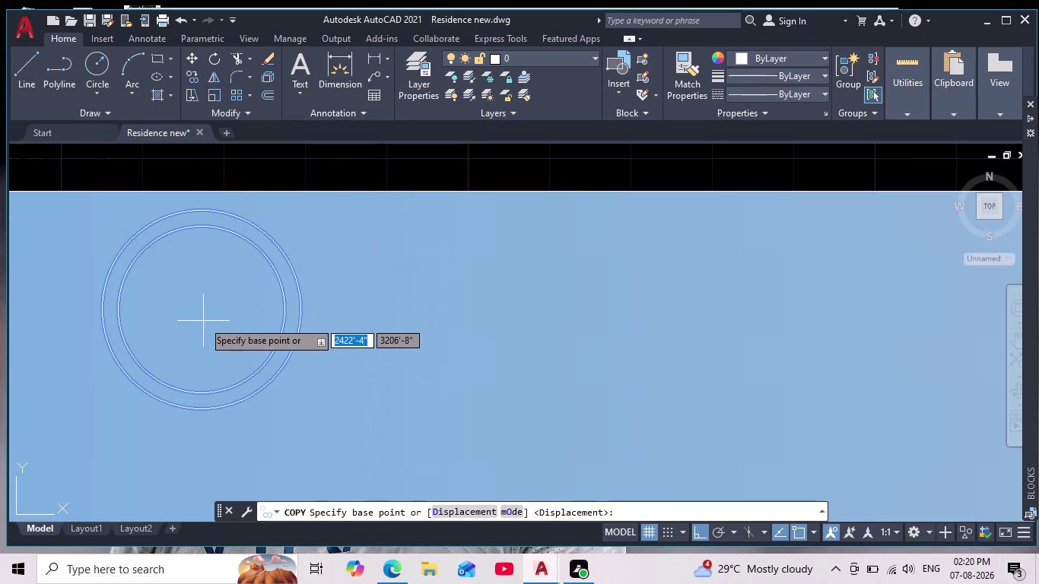
scroll(down, 3)
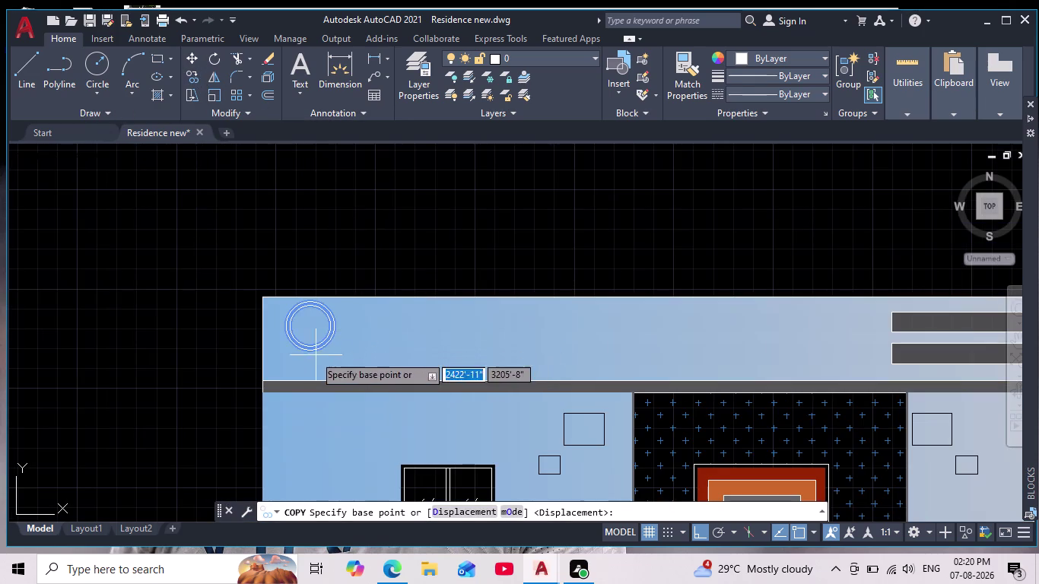
key(Escape)
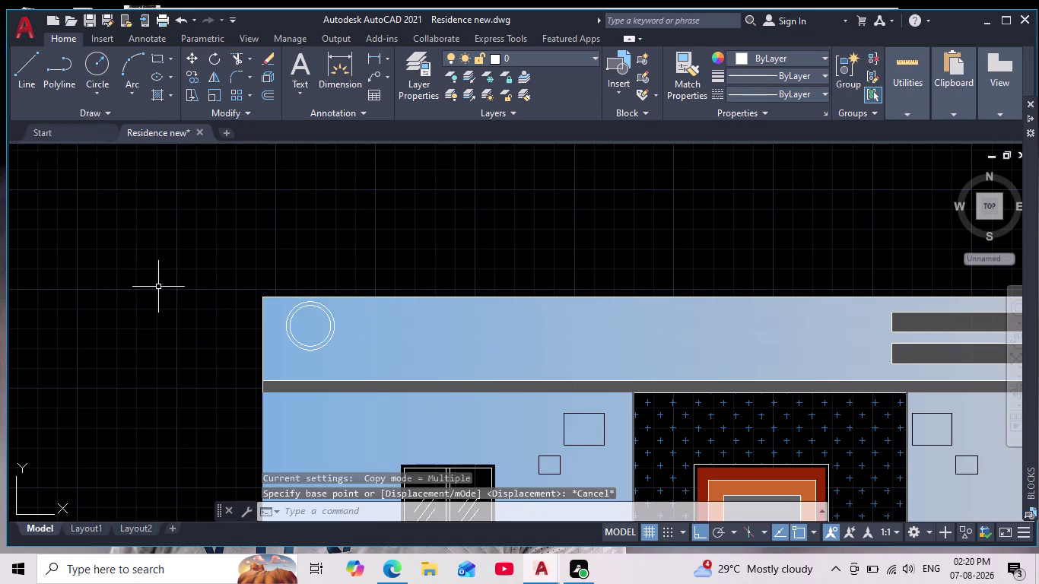
Abandon a new circle while panning the elevation, then start Trim.
click(98, 64)
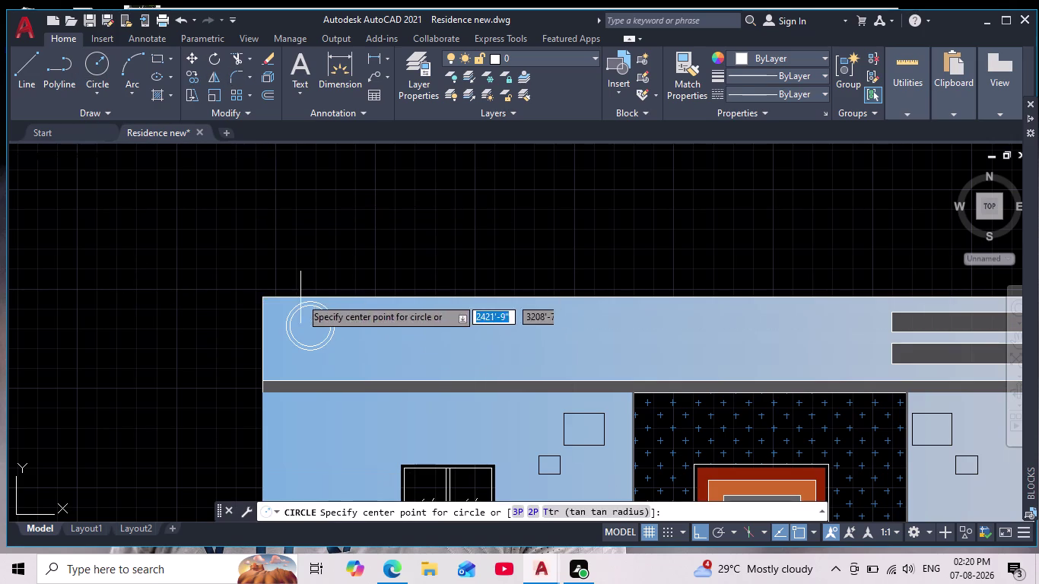
scroll(down, 3)
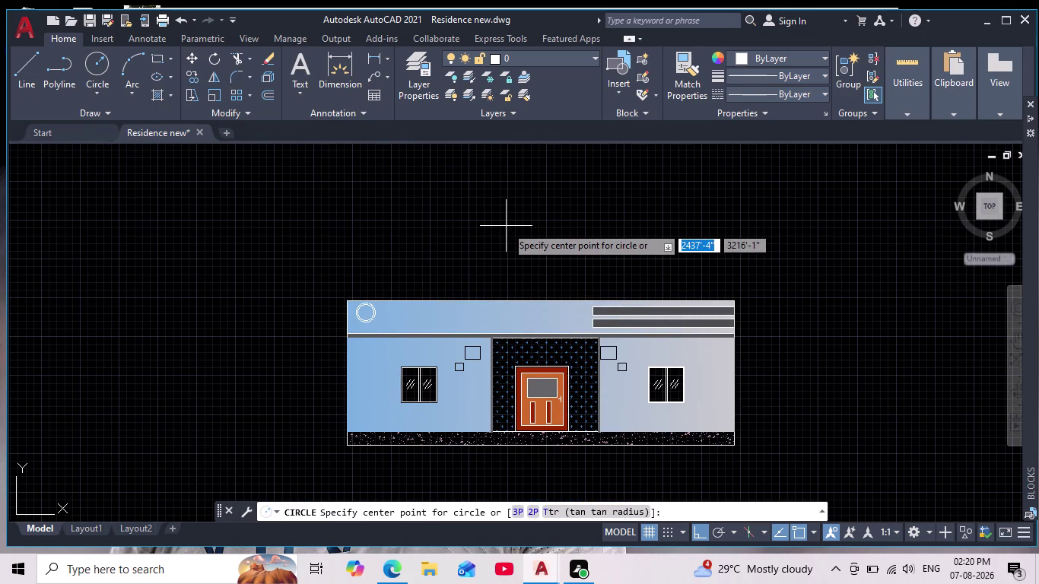
middle_drag(498, 230, 457, 208)
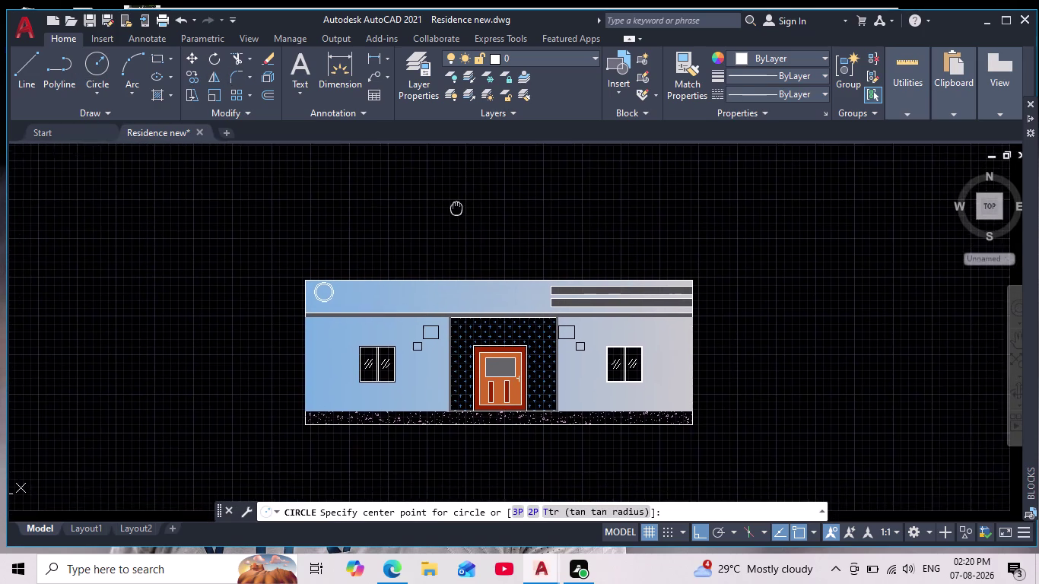
middle_drag(456, 208, 460, 198)
scroll(up, 3)
scroll(down, 3)
middle_drag(453, 200, 493, 172)
key(Escape)
key(Escape)
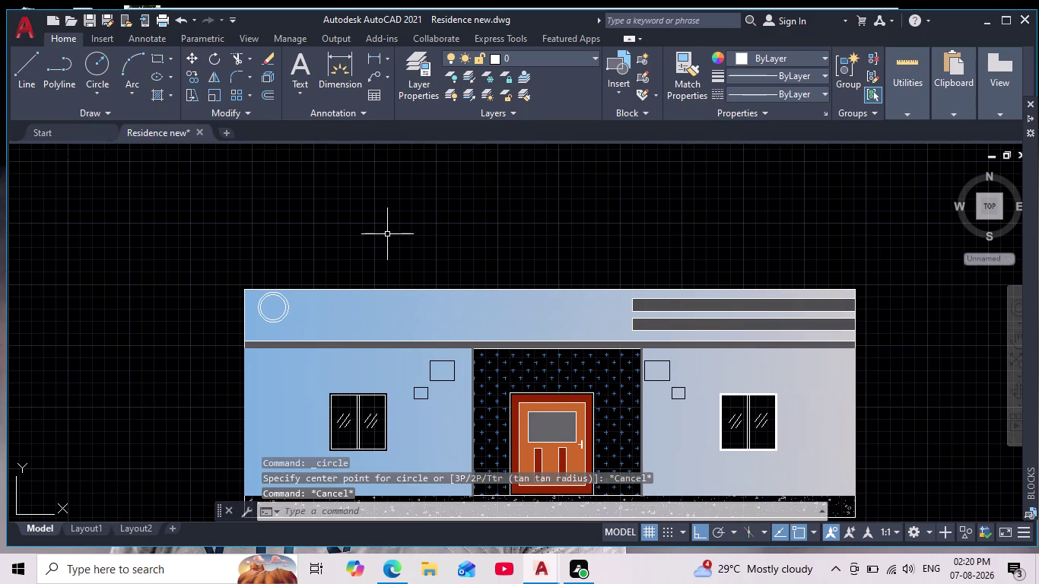
key(Escape)
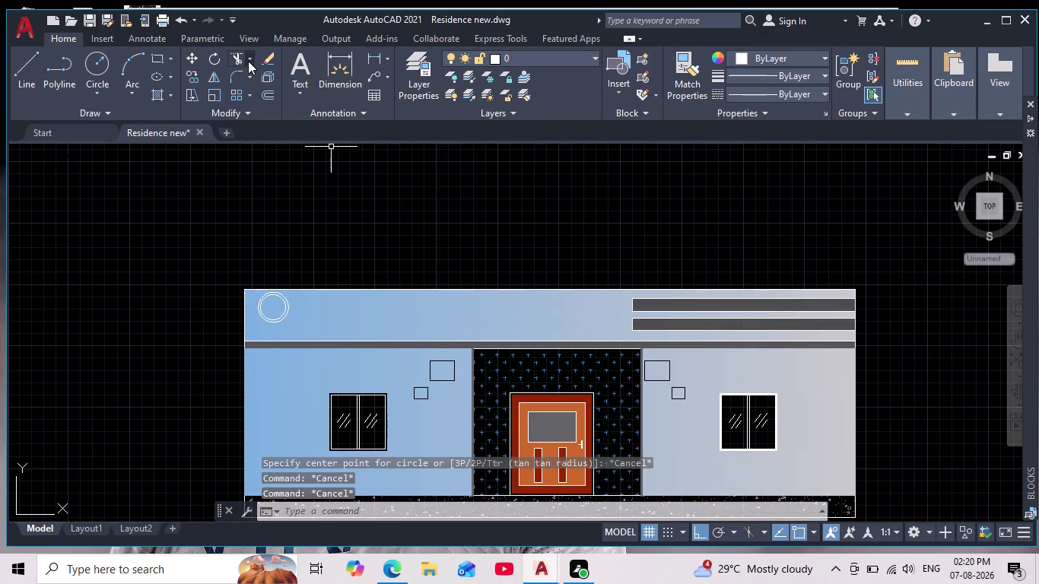
click(235, 57)
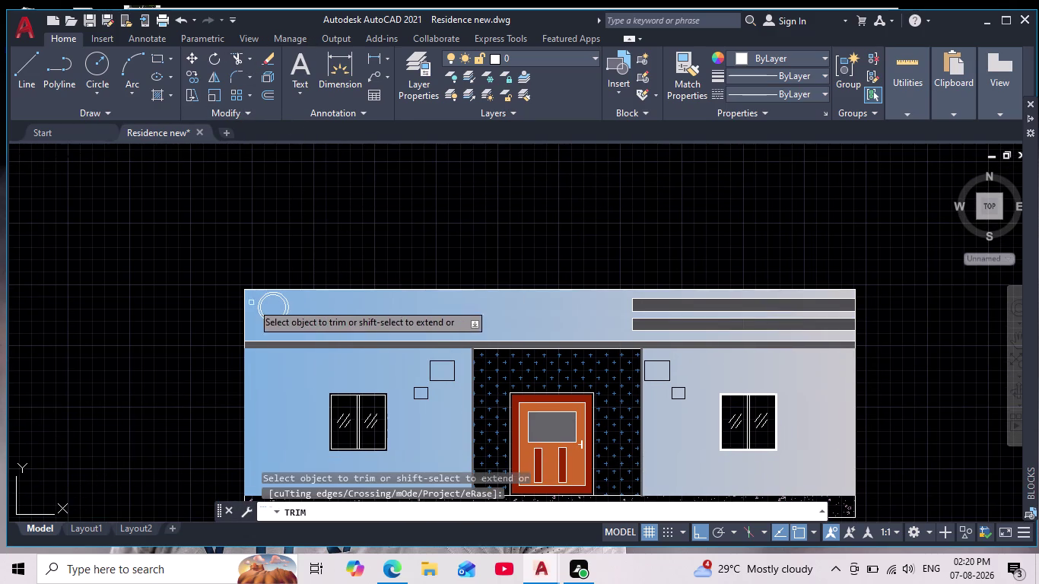
Trim away the fascia fill inside the inner circle.
scroll(up, 3)
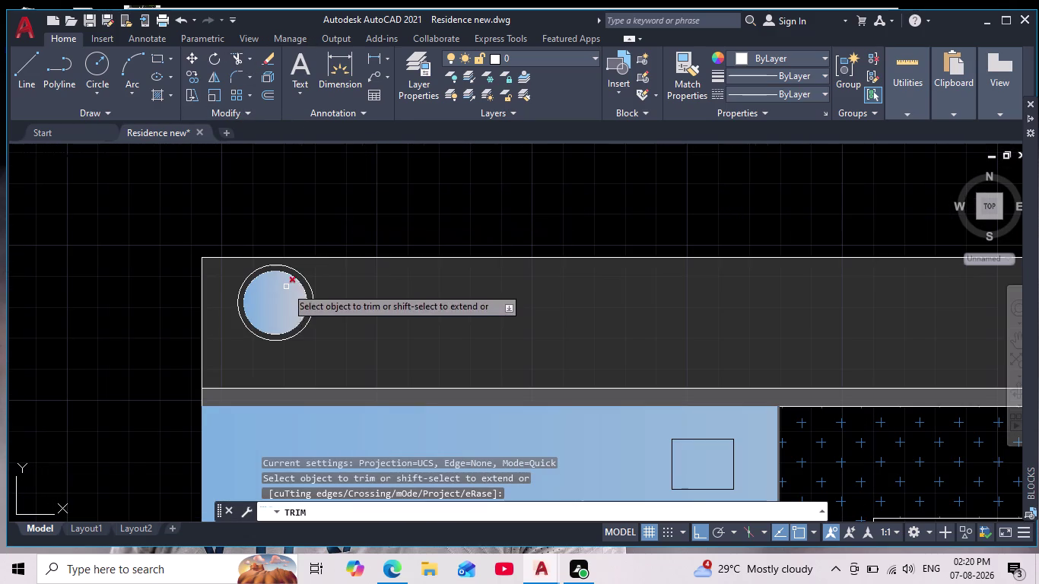
scroll(up, 3)
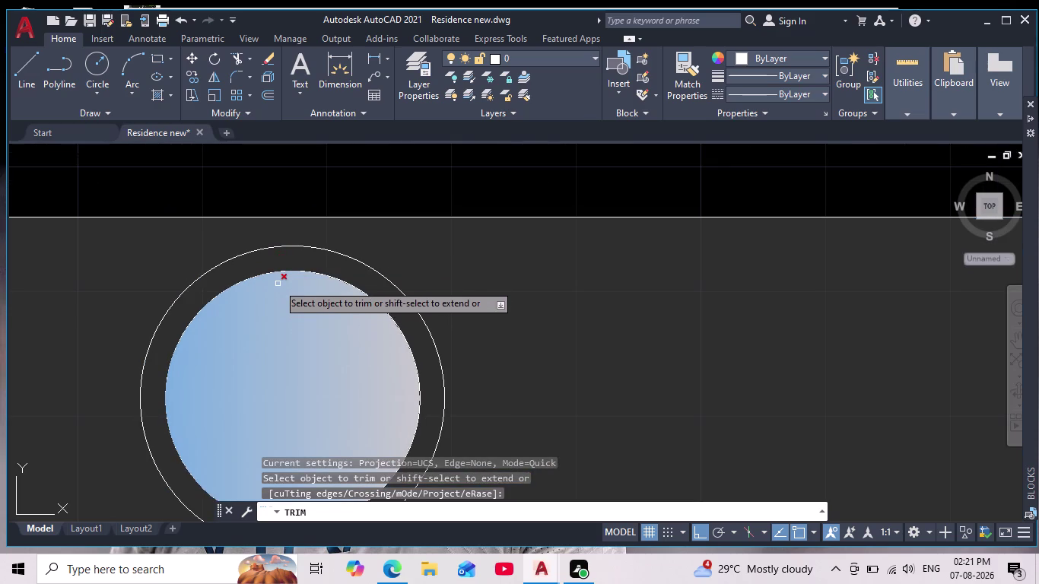
click(277, 284)
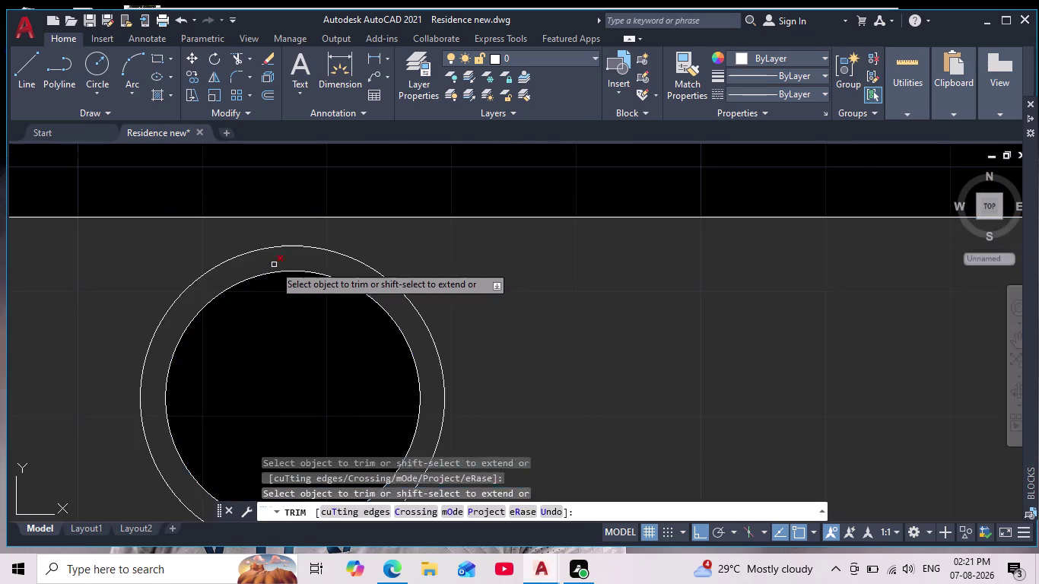
click(272, 264)
scroll(down, 3)
key(Escape)
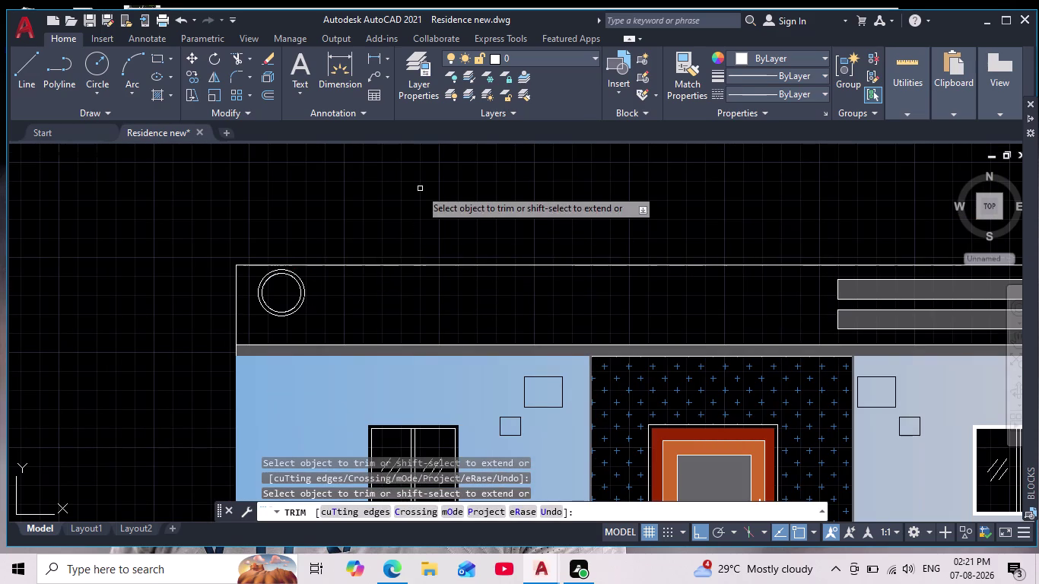
Fill the band between the two circles with a solid hatch.
key(Escape)
key(Escape)
key(Escape)
key(h)
key(Return)
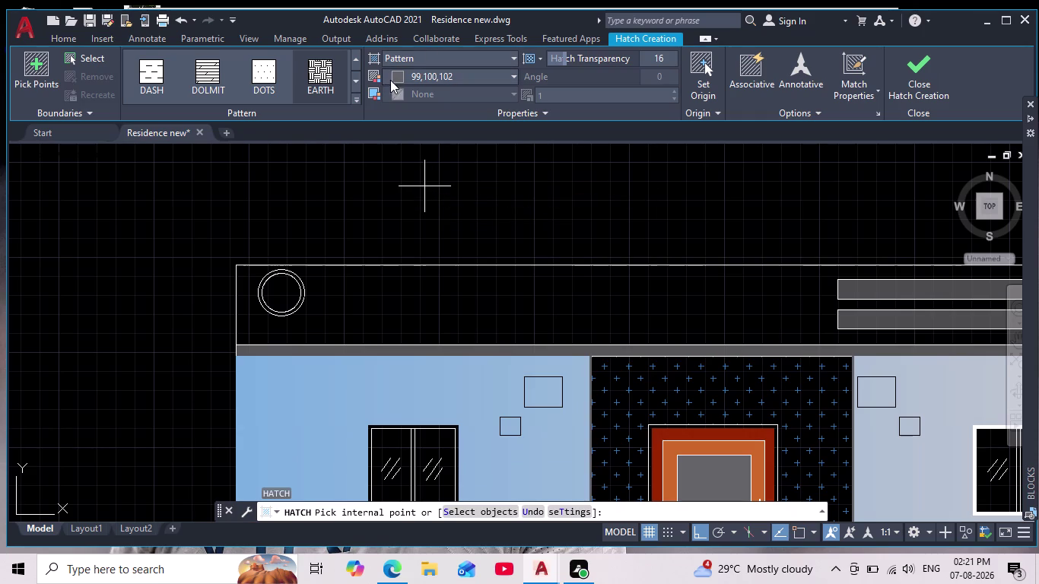
scroll(up, 3)
middle_drag(304, 263, 512, 116)
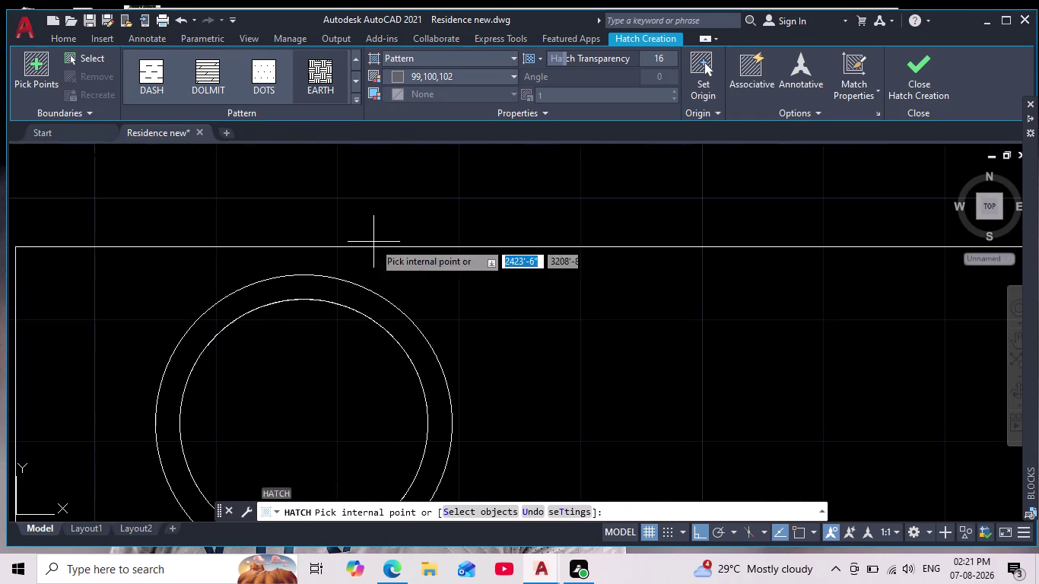
click(272, 296)
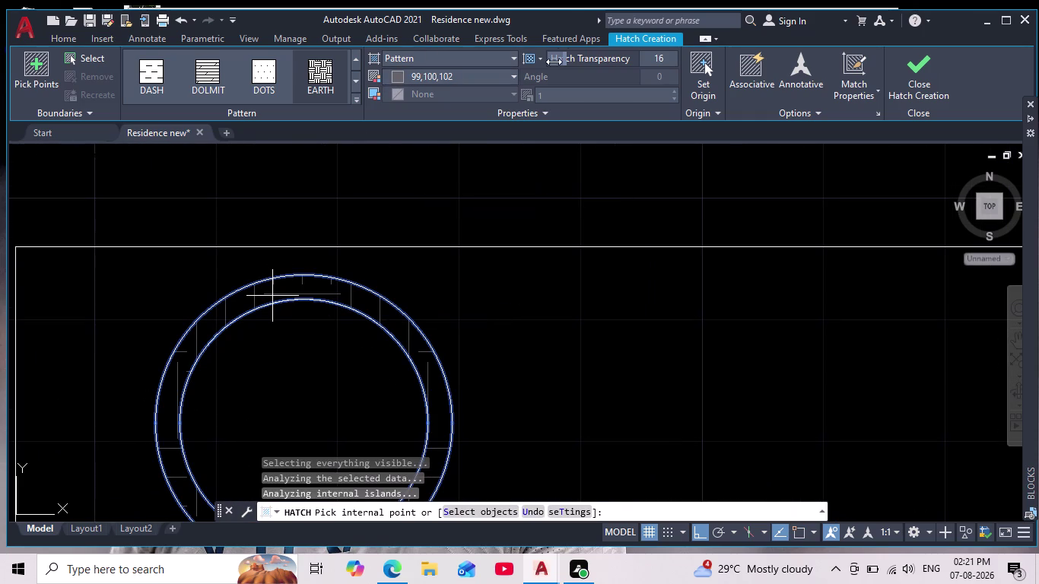
click(422, 60)
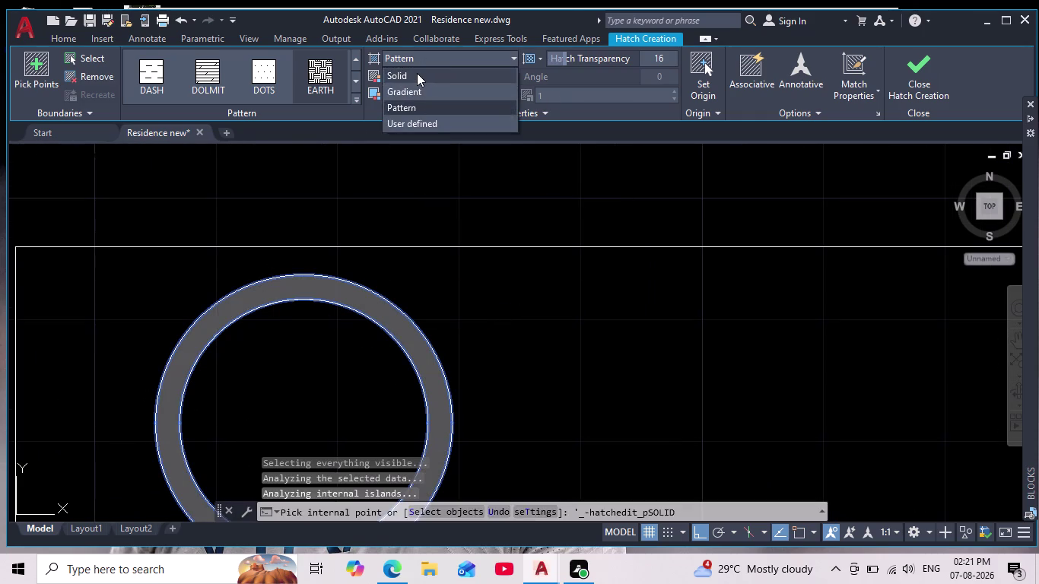
click(416, 73)
scroll(down, 3)
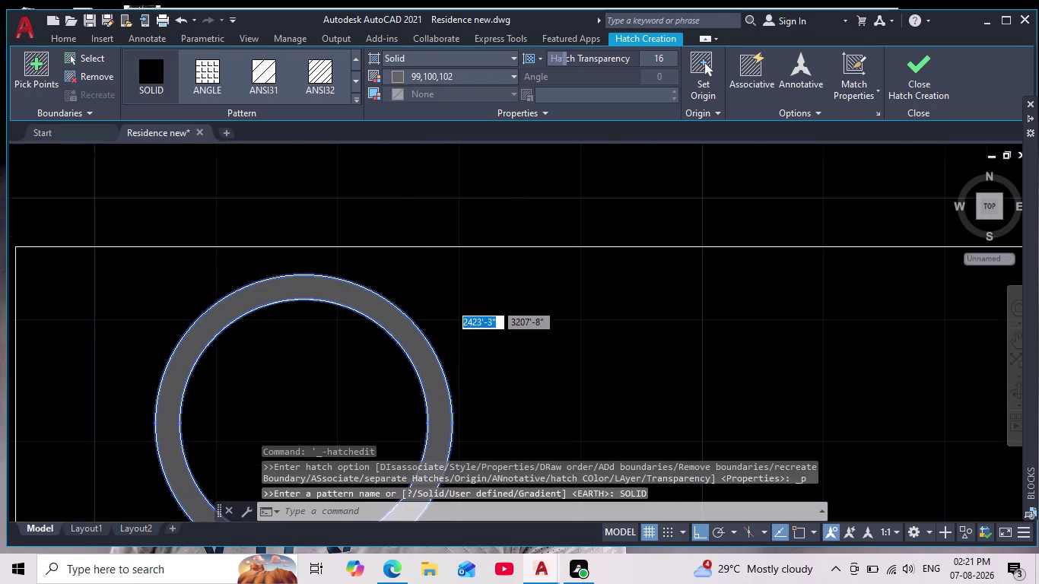
scroll(down, 3)
scroll(down, 3)
key(Escape)
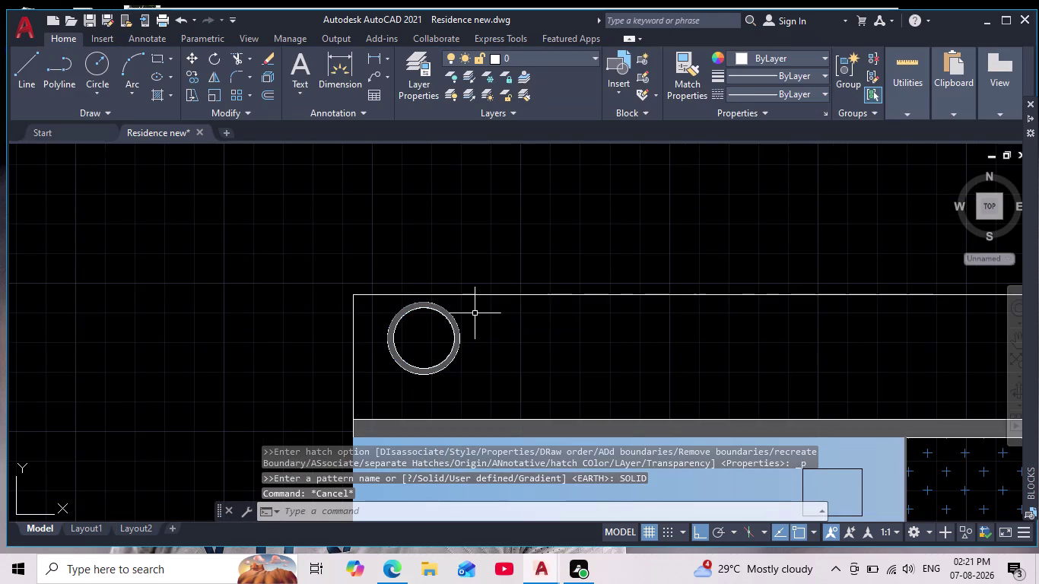
Start a gradient hatch with pale blue 173,221,247 as first colour, then cancel it.
key(h)
key(Return)
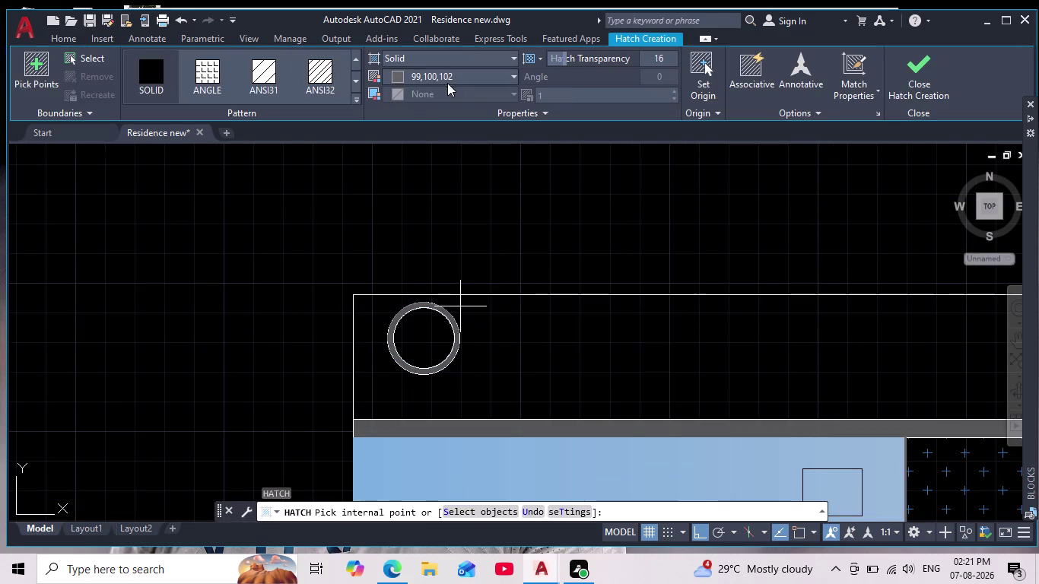
click(426, 55)
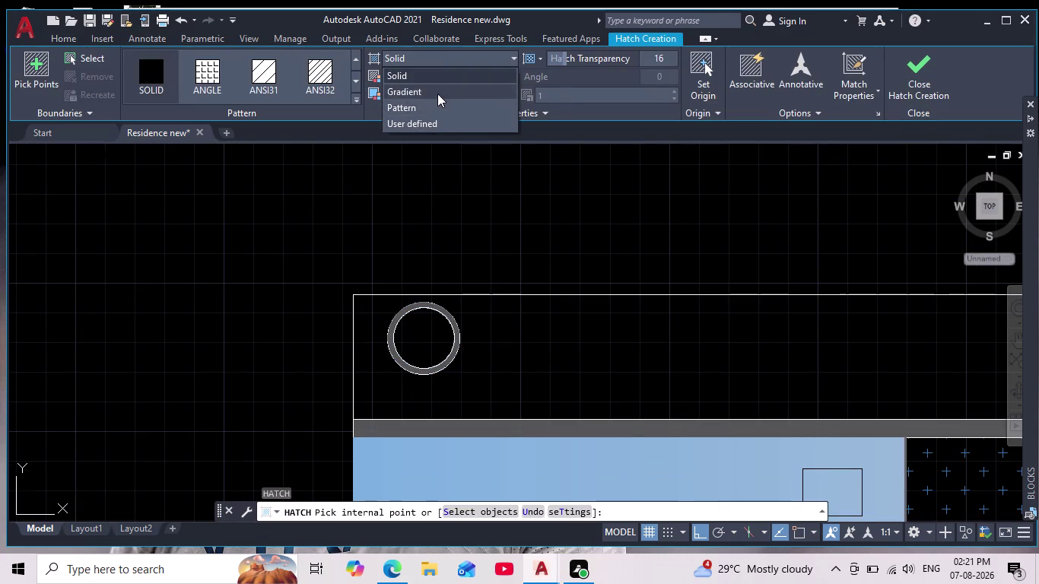
click(437, 93)
click(396, 76)
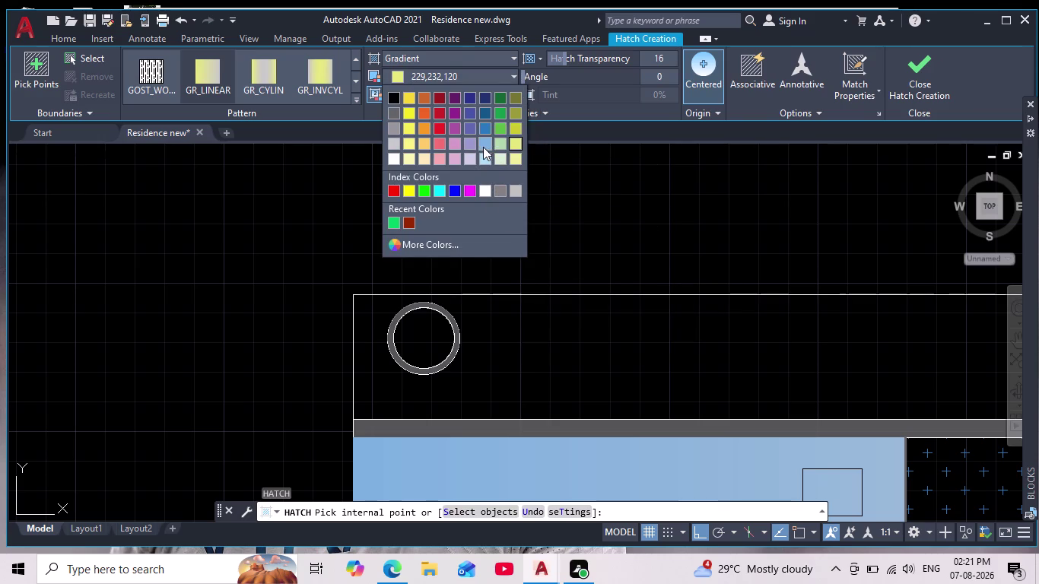
click(483, 146)
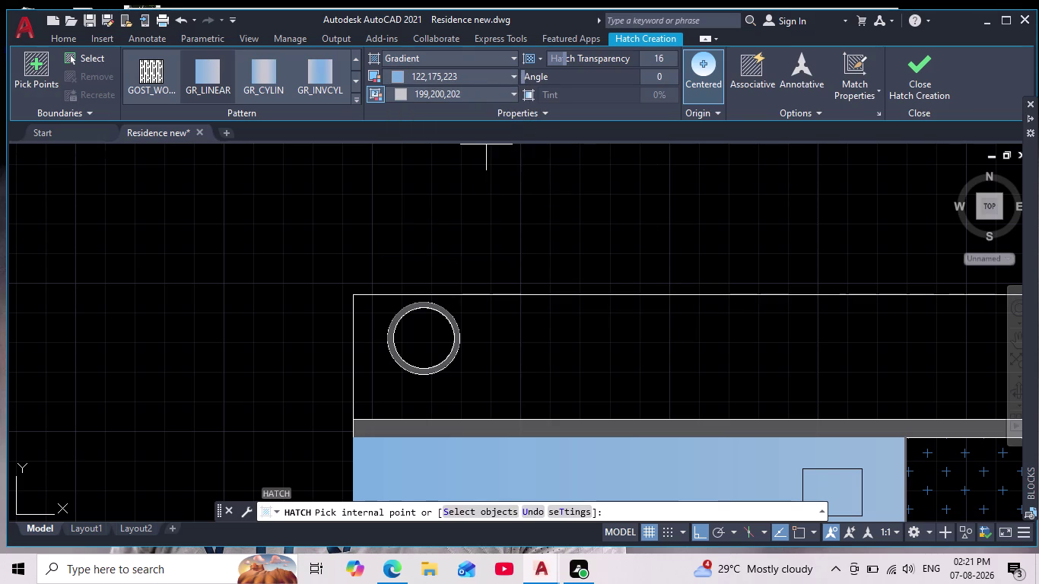
click(397, 79)
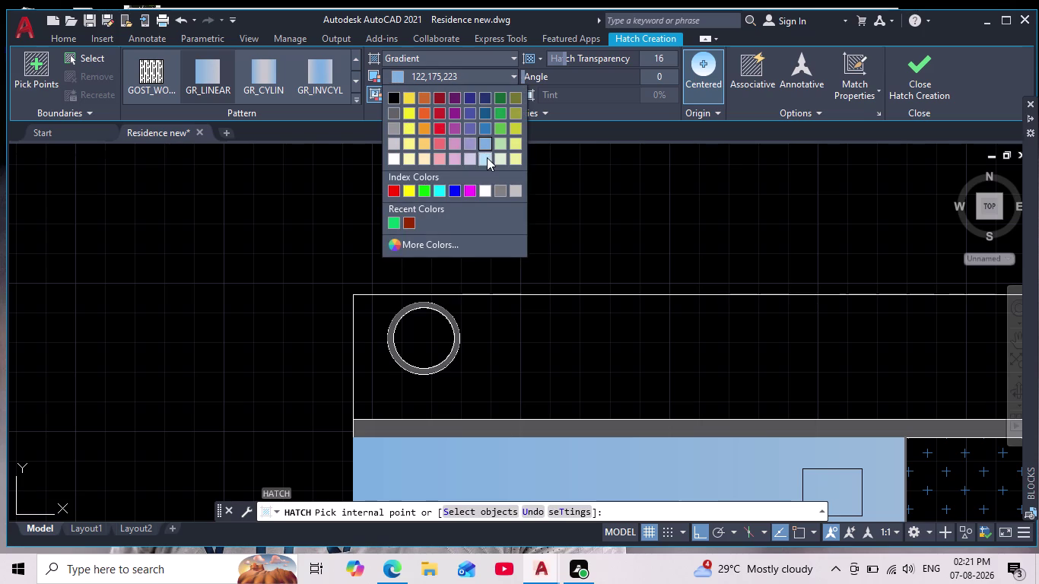
click(487, 157)
scroll(down, 3)
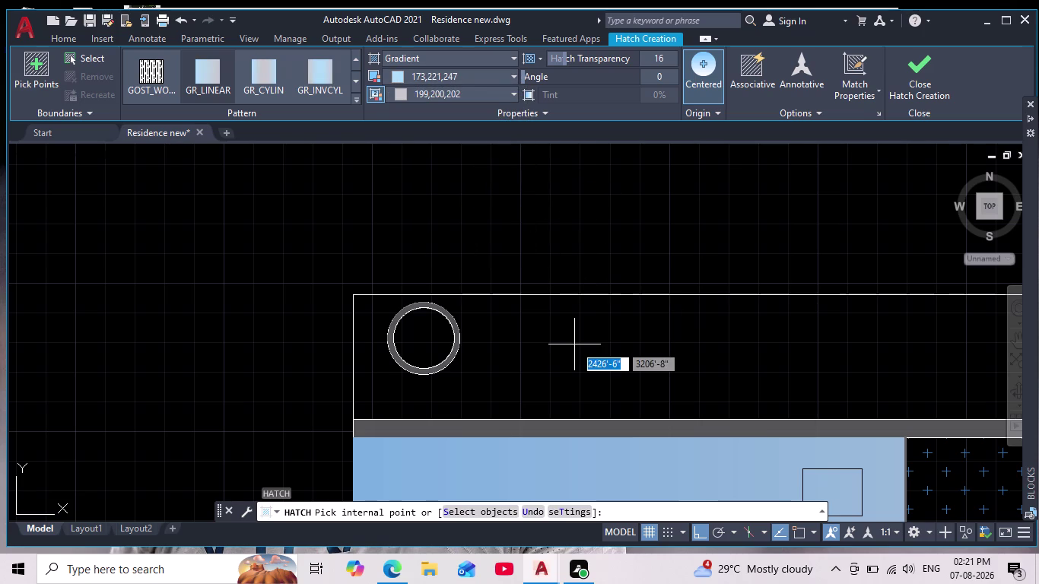
middle_drag(572, 345, 448, 256)
scroll(down, 3)
scroll(up, 3)
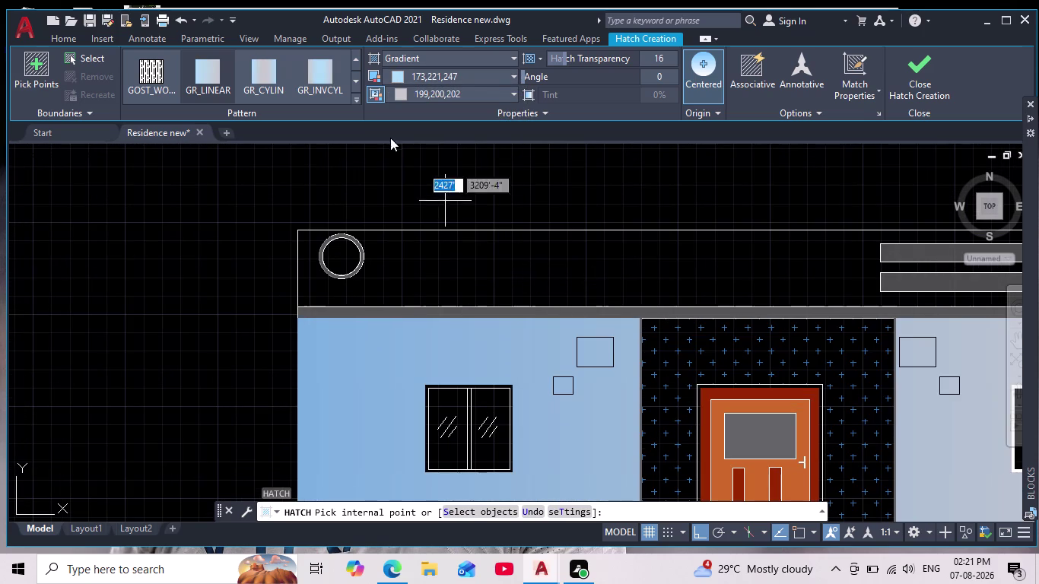
key(Escape)
key(Escape)
Reframe the fascia and rerun HATCH, opening the hatch type list.
scroll(up, 3)
middle_drag(398, 176, 502, 148)
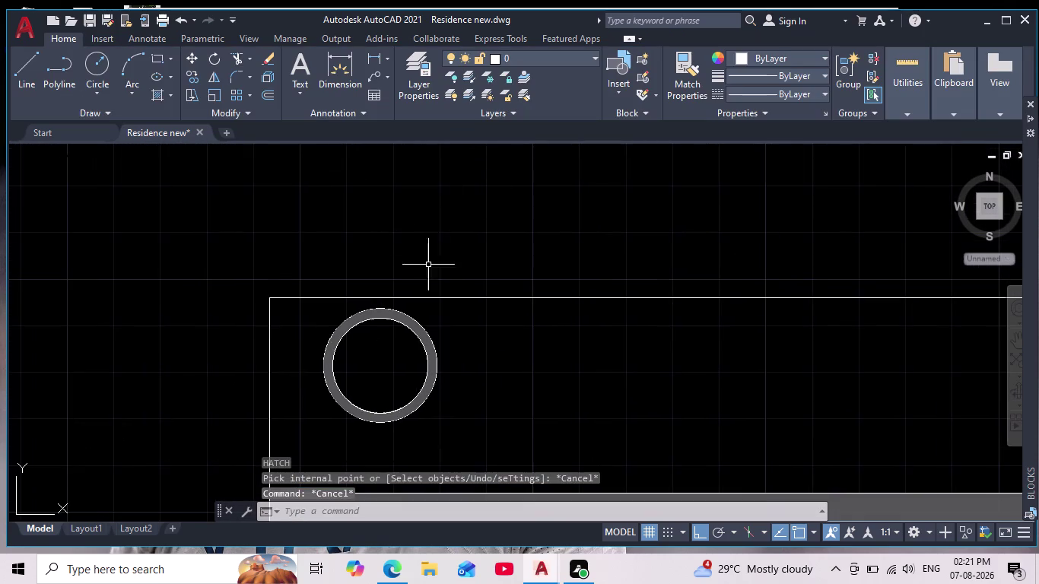
scroll(down, 3)
middle_drag(566, 193, 485, 206)
scroll(down, 3)
middle_drag(569, 200, 524, 232)
key(h)
key(Return)
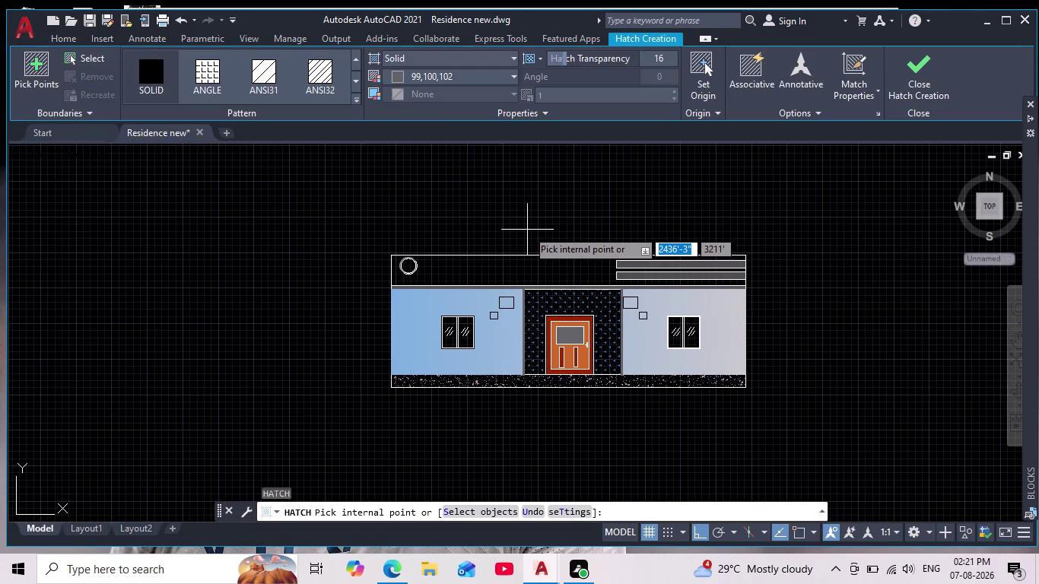
click(444, 58)
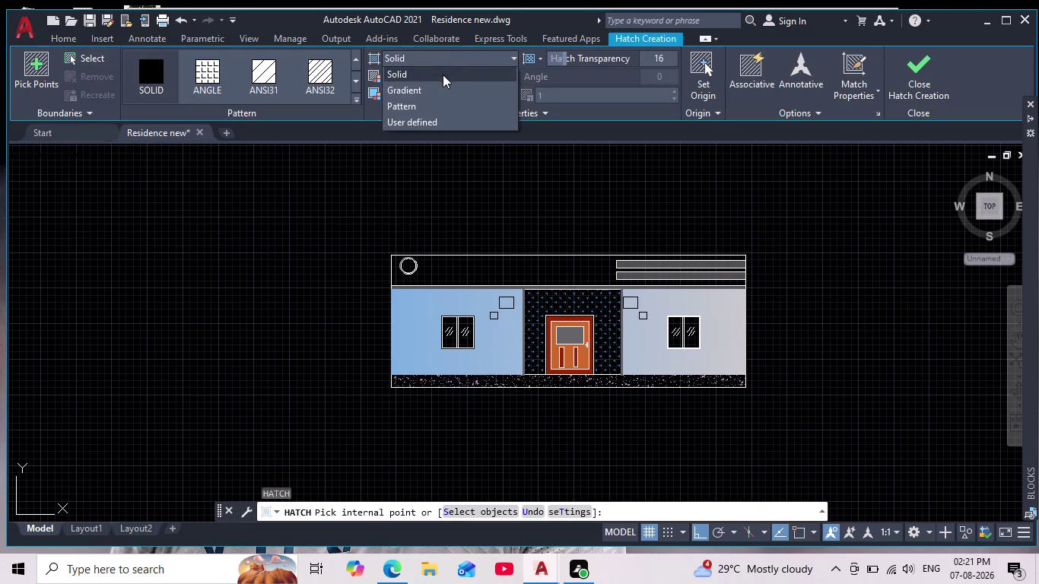
Fill the top fascia band with the pale blue gradient hatch.
click(435, 93)
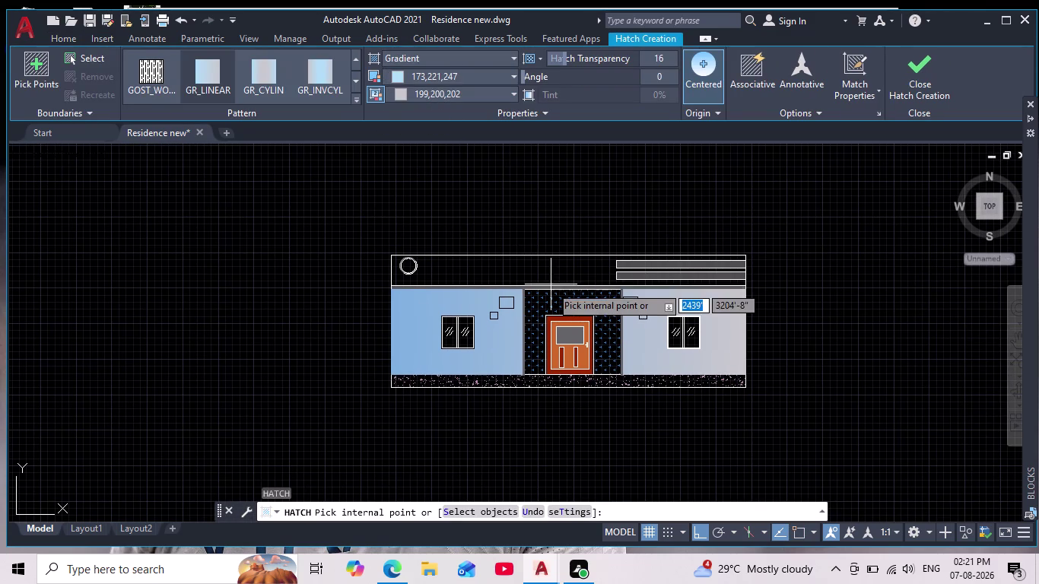
click(515, 267)
key(Escape)
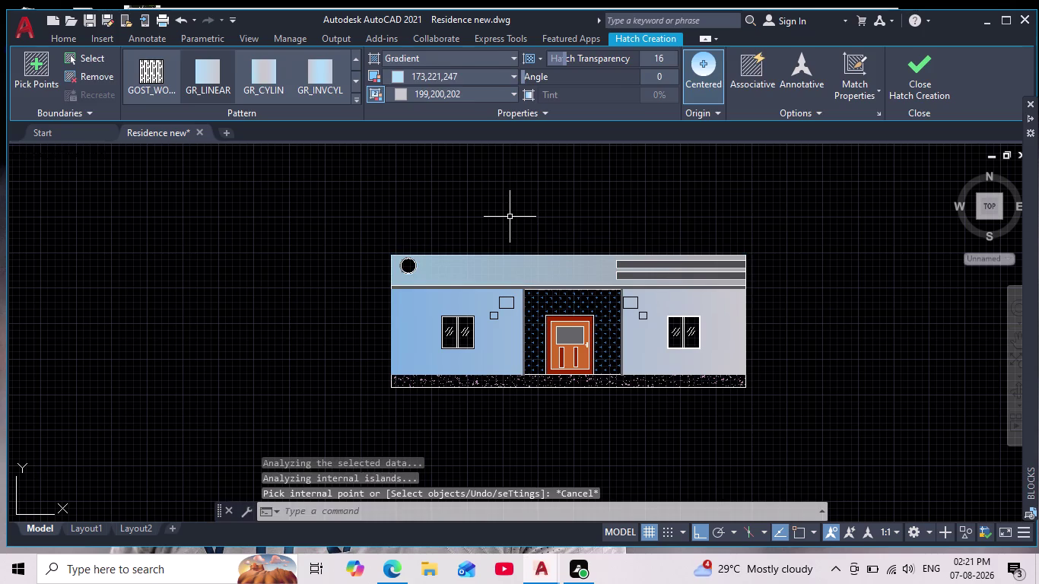
scroll(down, 3)
scroll(up, 3)
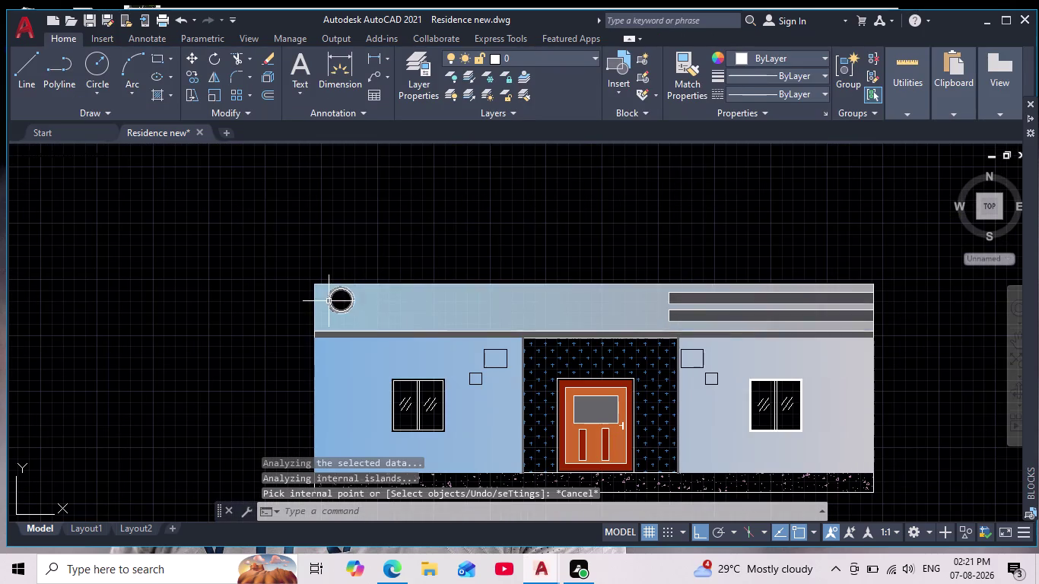
scroll(up, 3)
scroll(down, 3)
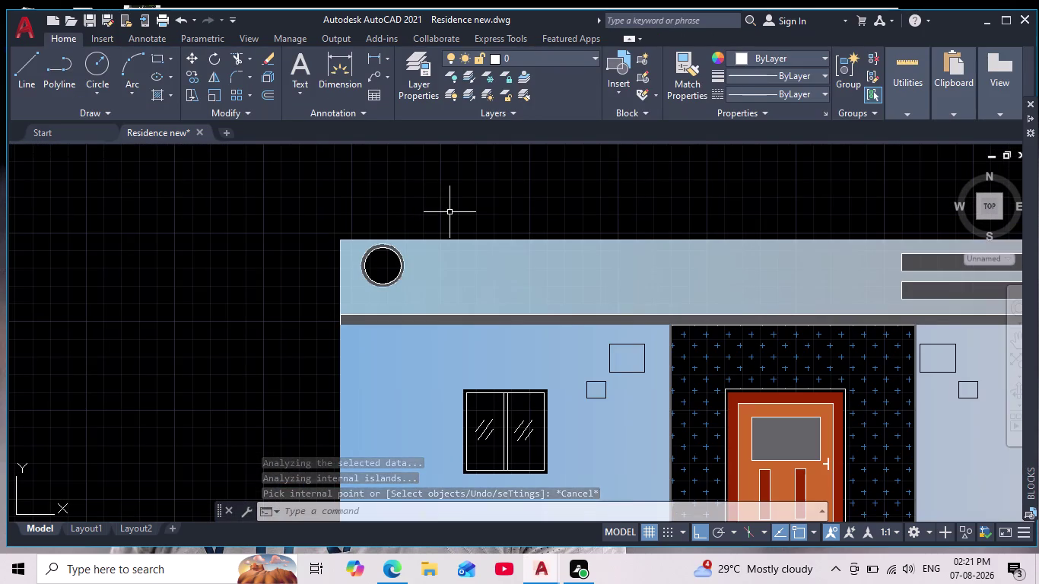
Pan and zoom around the drawing to reframe the elevation.
scroll(down, 3)
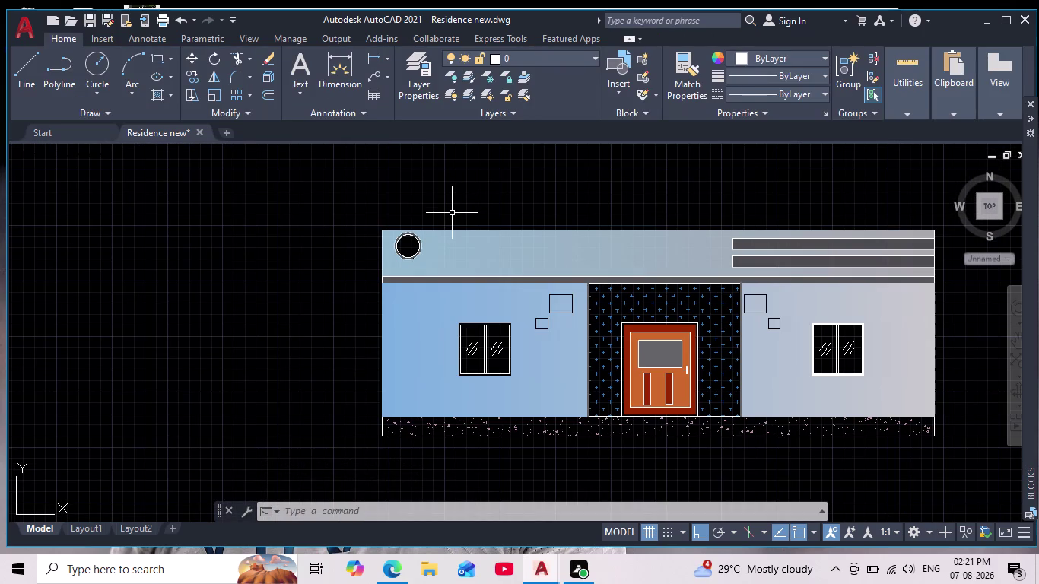
scroll(down, 3)
middle_drag(479, 215, 477, 205)
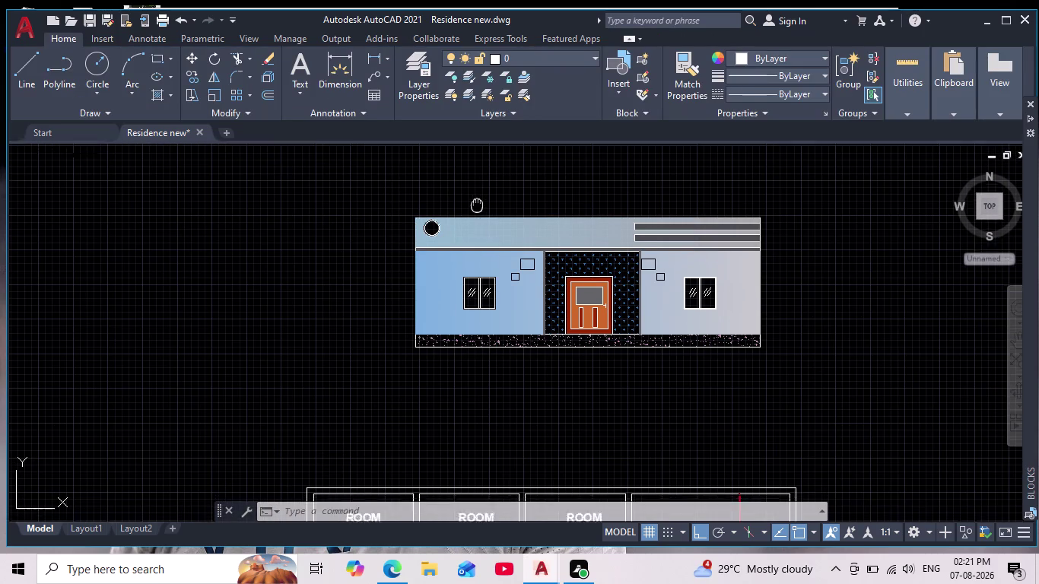
middle_drag(477, 206, 453, 195)
scroll(down, 3)
scroll(up, 3)
middle_drag(455, 191, 444, 203)
scroll(up, 3)
middle_drag(460, 405, 440, 437)
scroll(down, 3)
middle_drag(514, 438, 451, 370)
scroll(down, 3)
scroll(up, 3)
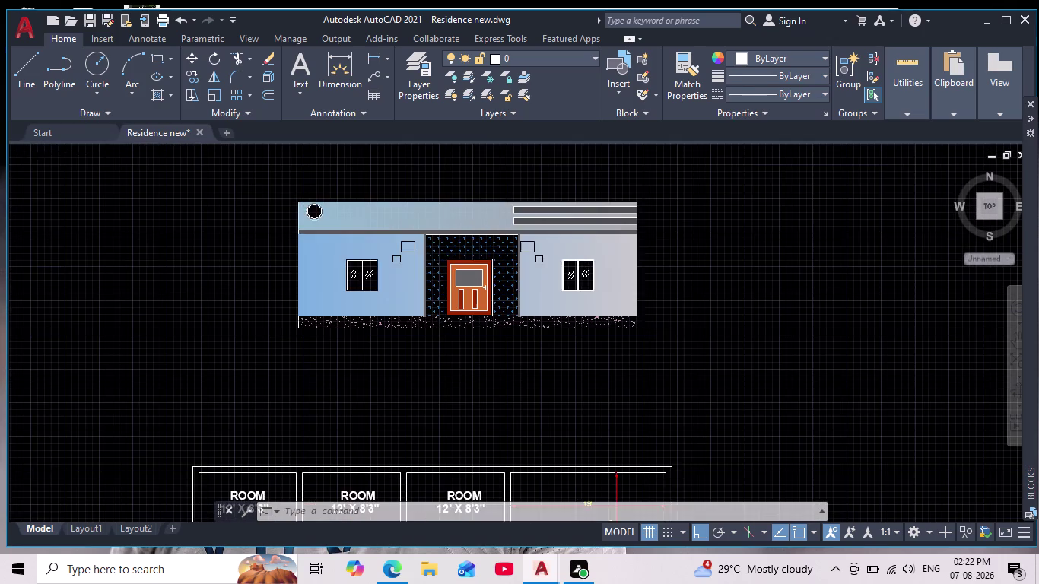
middle_drag(437, 368, 434, 389)
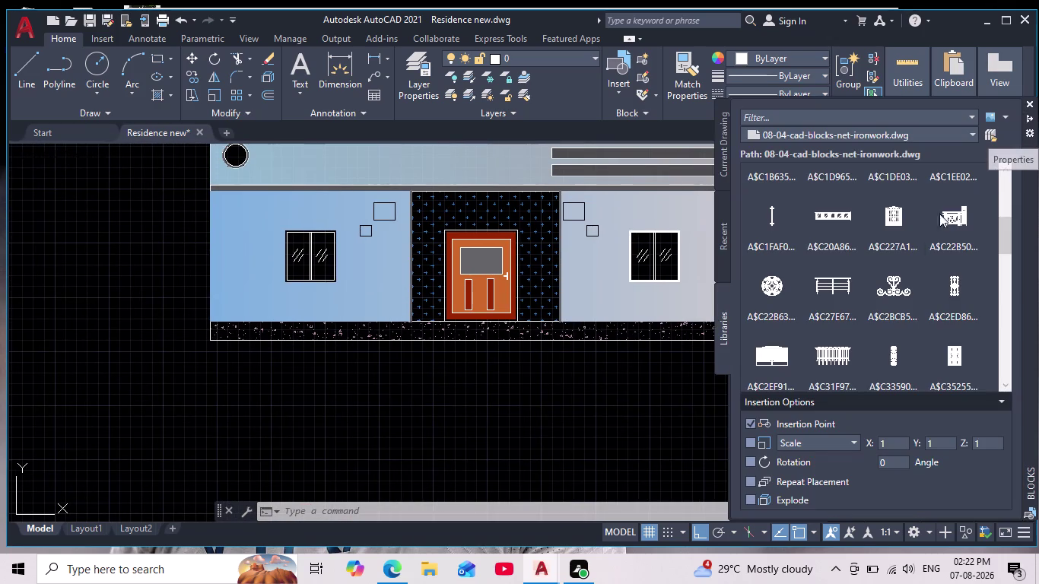
Drag the Trees - Imperial block from Recent blocks to the left of the elevation.
scroll(down, 3)
click(723, 251)
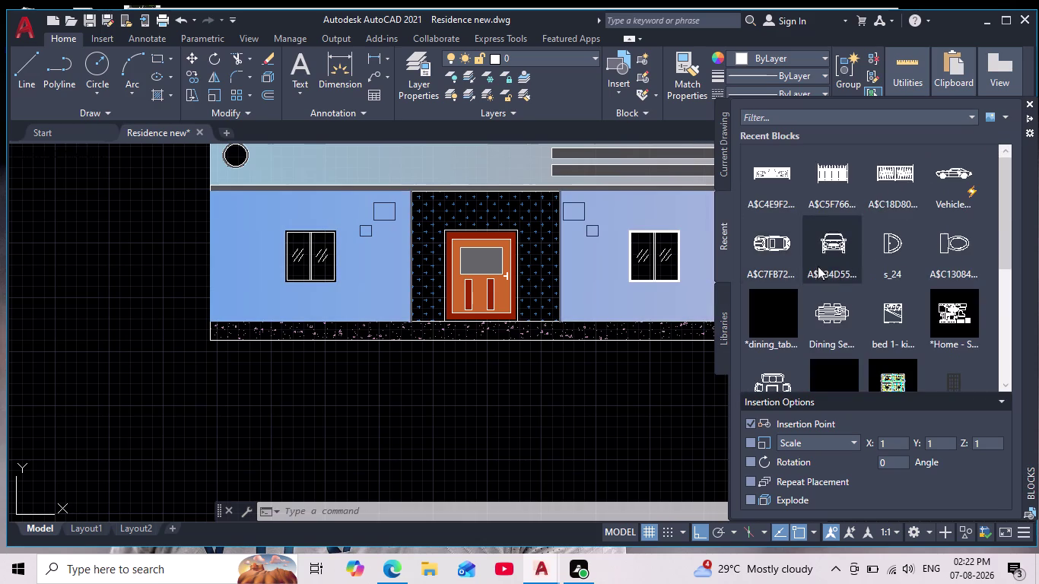
scroll(down, 3)
scroll(down, 3)
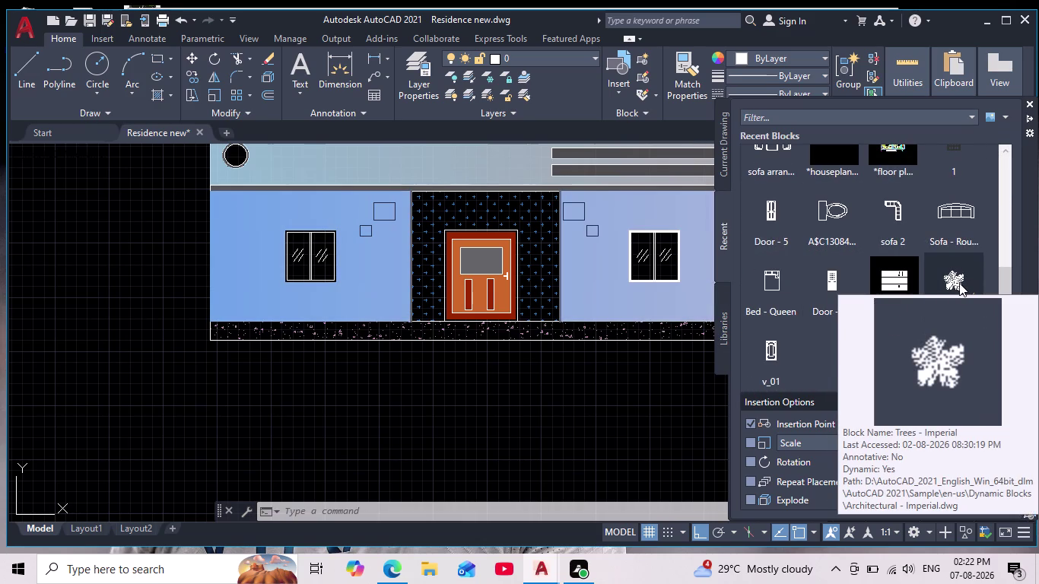
drag(959, 282, 544, 397)
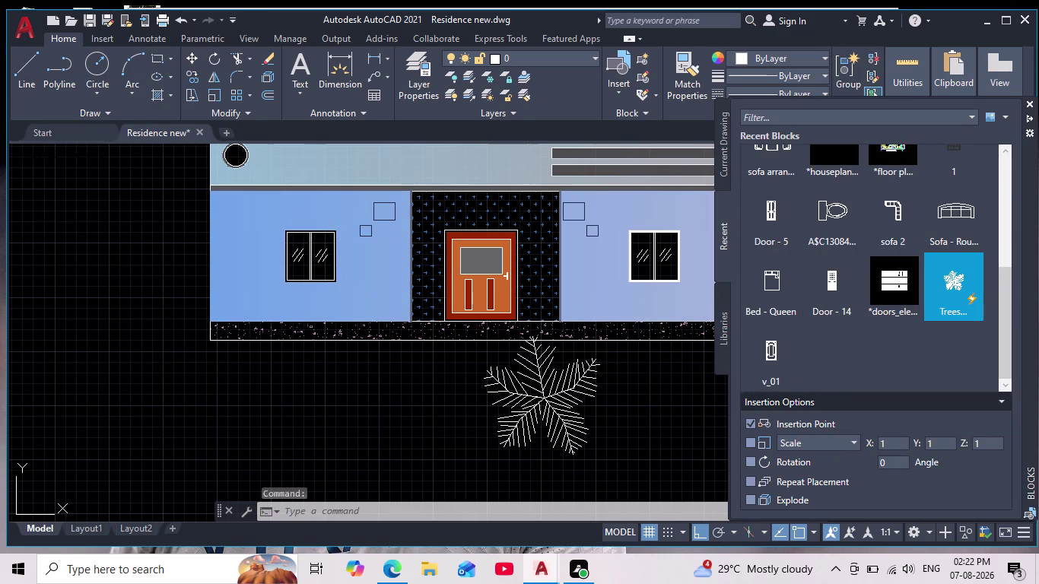
drag(545, 397, 132, 349)
scroll(down, 3)
scroll(down, 3)
middle_drag(229, 373, 414, 323)
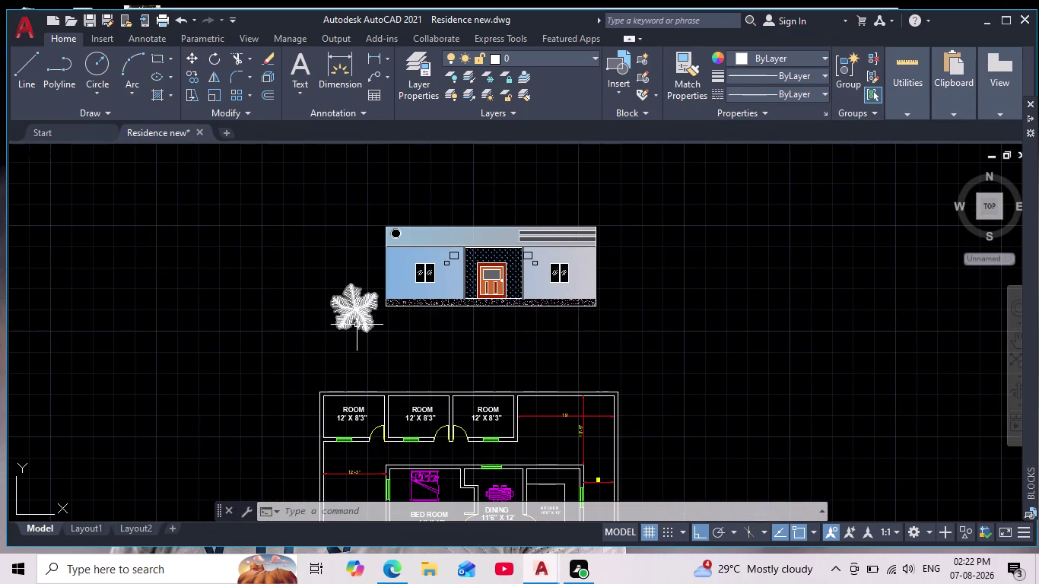
Switch the tree's visibility through palm, Type 1 Evergreen and another style.
click(357, 325)
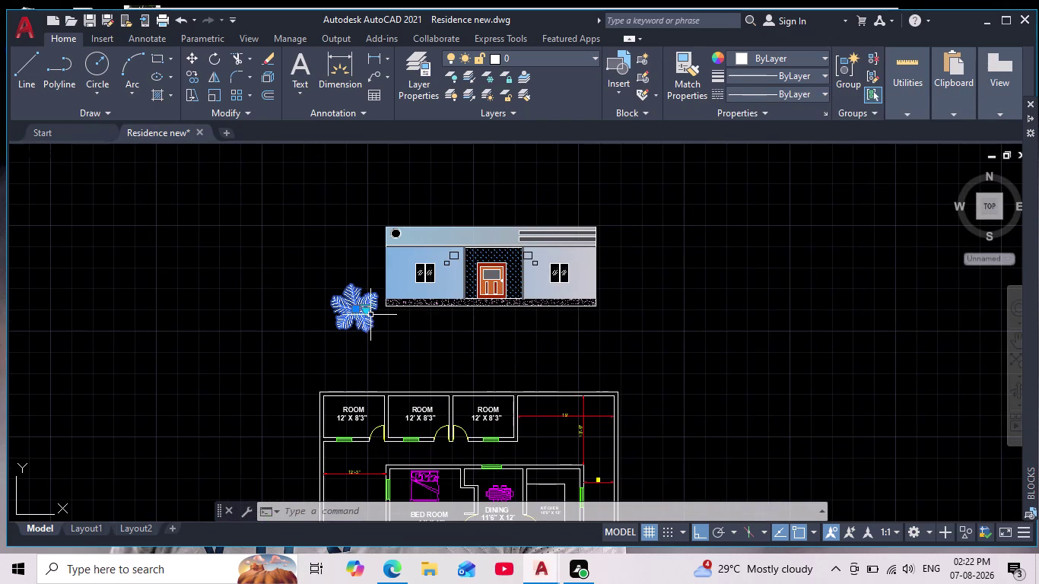
click(363, 313)
scroll(up, 3)
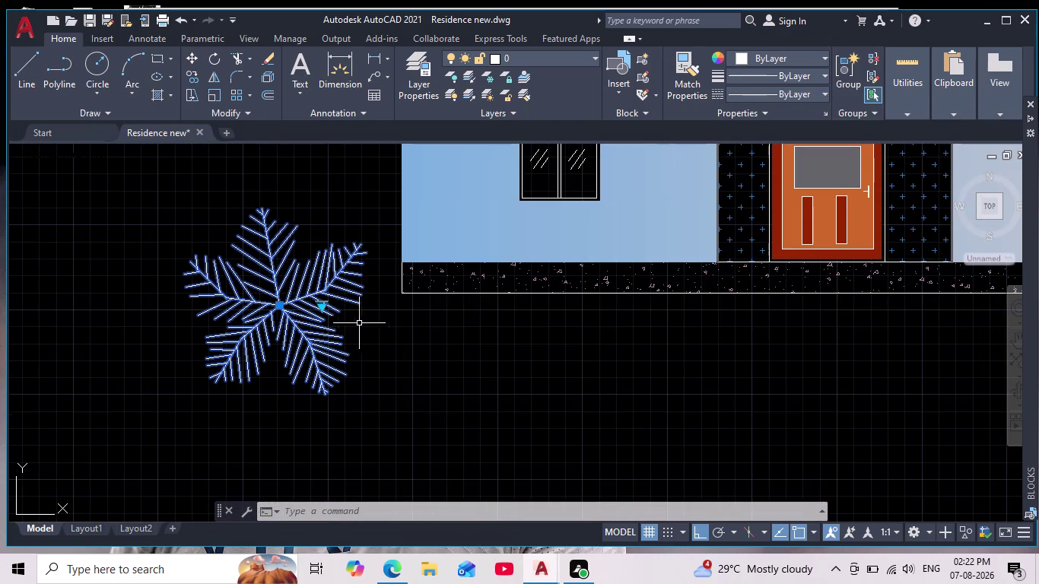
click(319, 308)
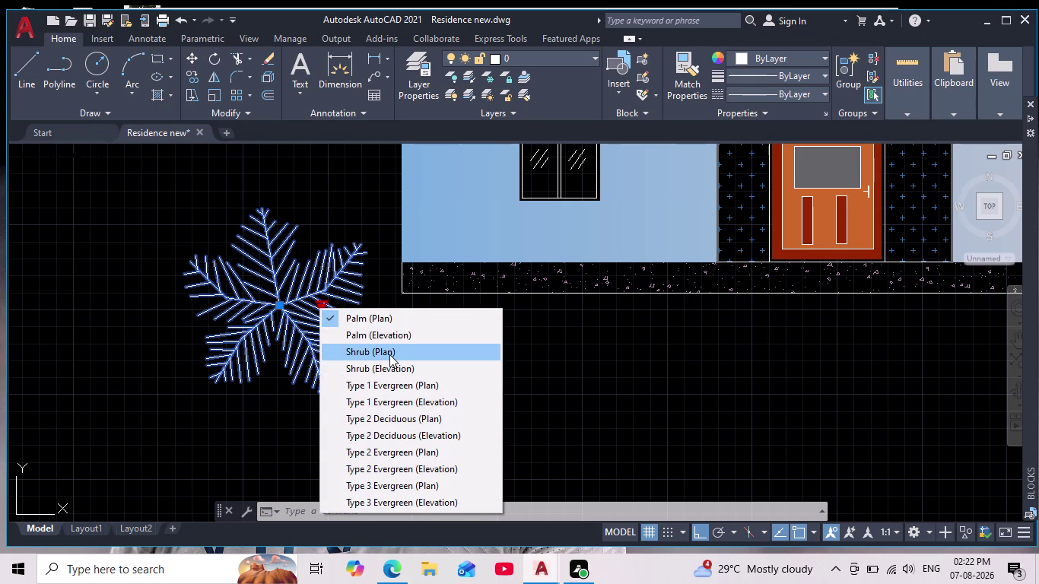
click(391, 339)
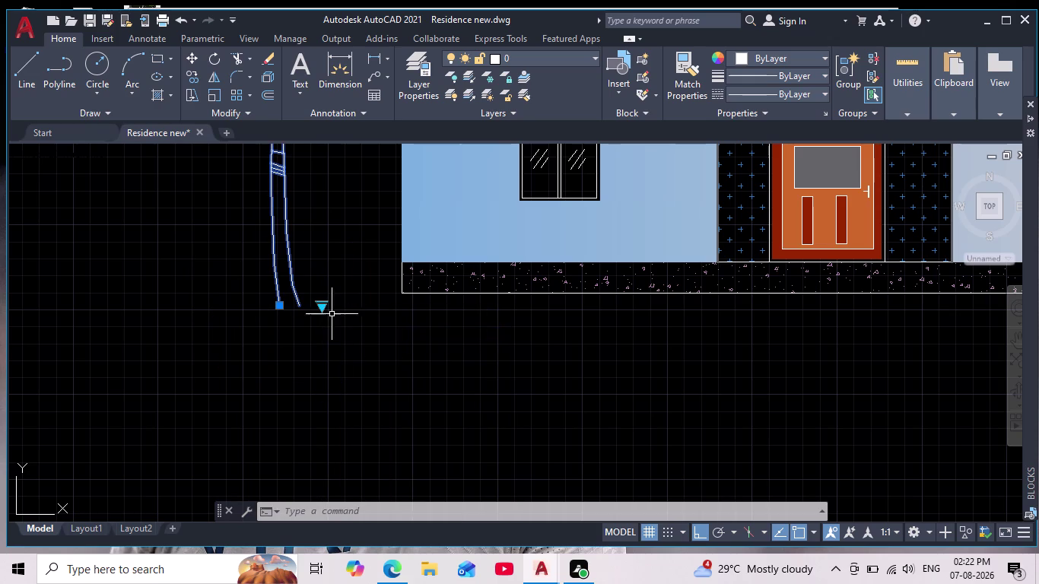
click(322, 308)
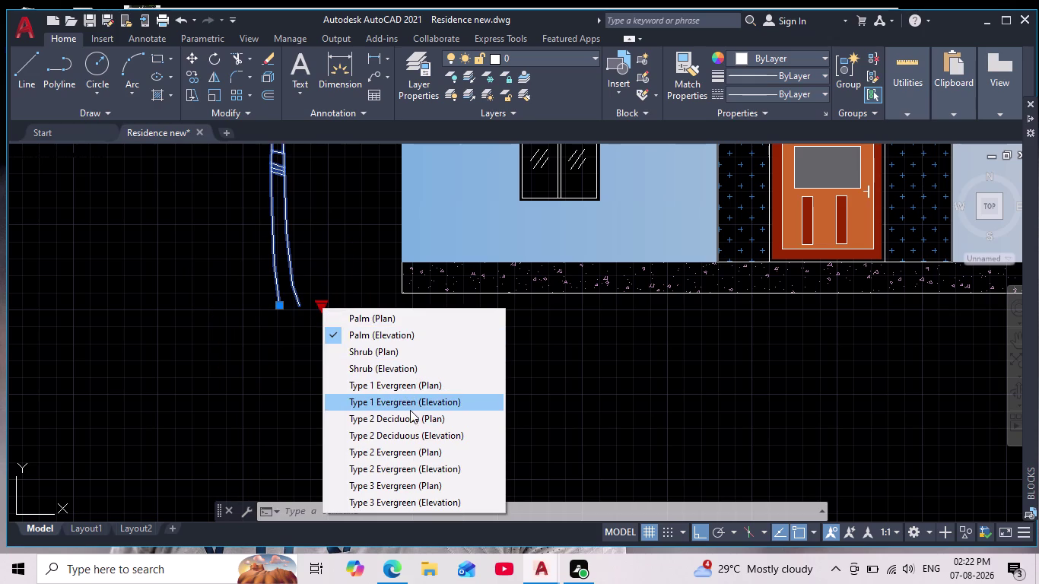
click(410, 407)
scroll(down, 3)
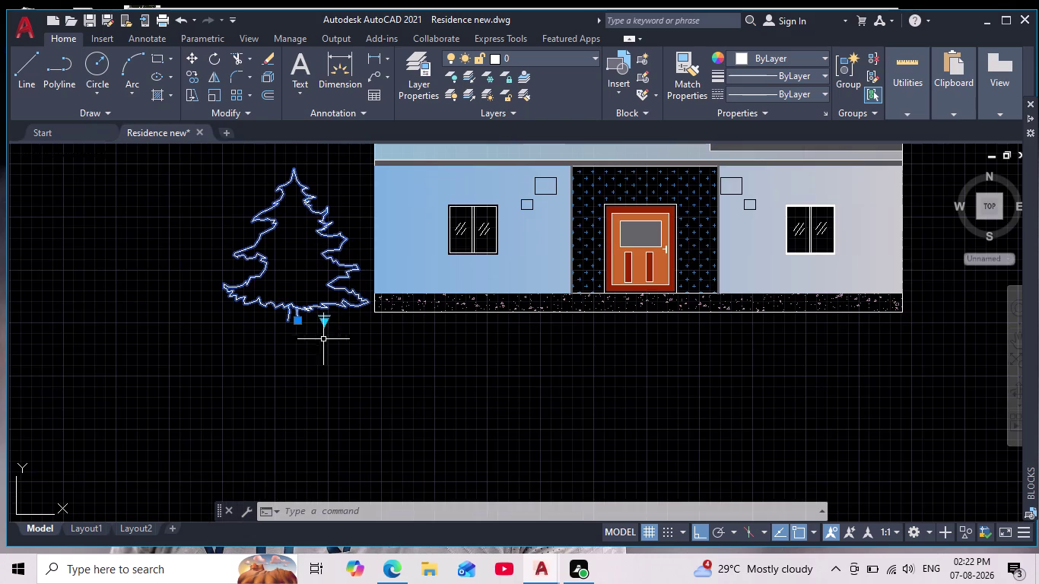
click(322, 321)
scroll(down, 3)
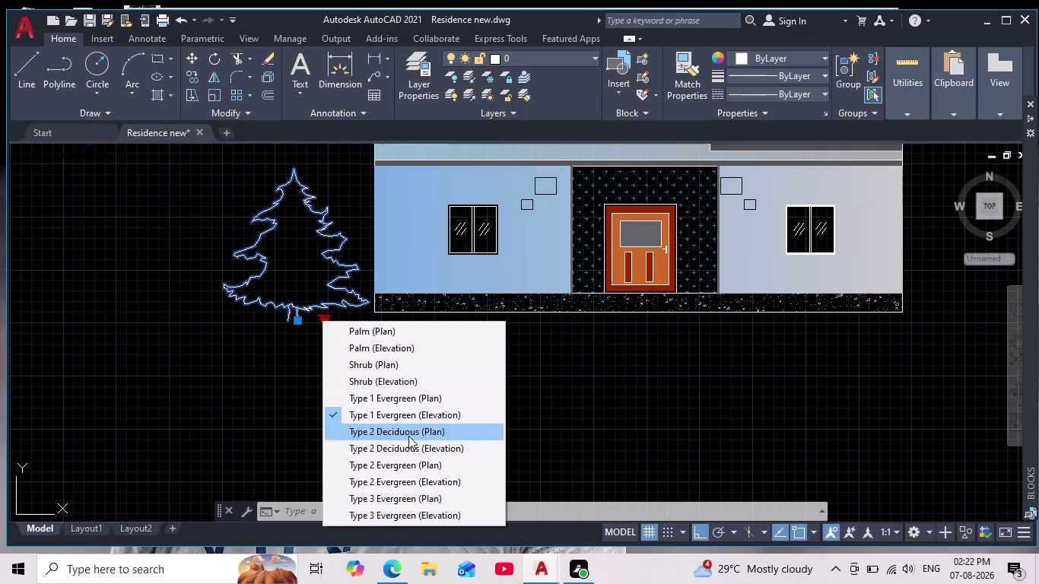
click(425, 483)
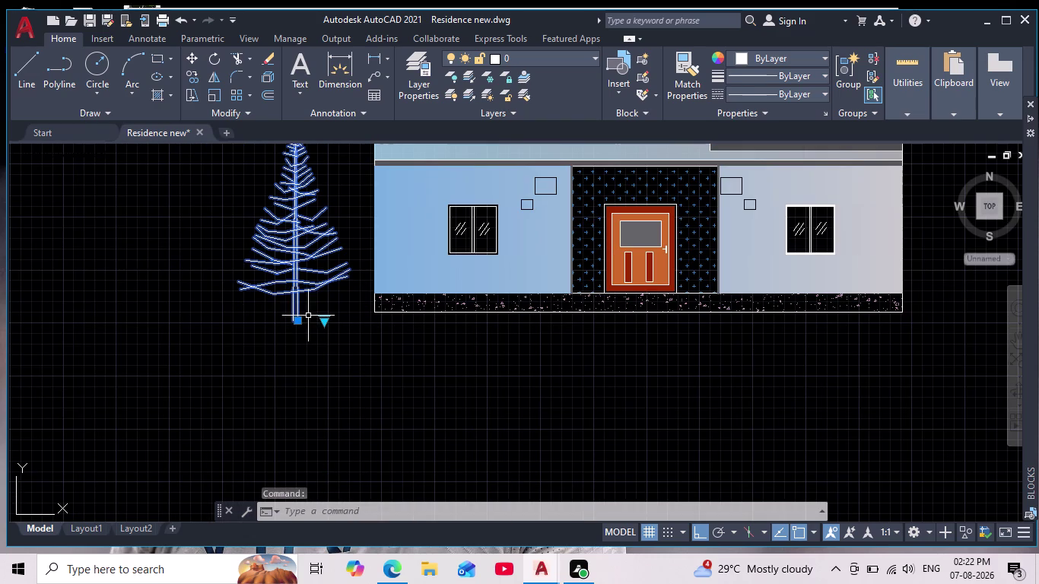
Select the tree block and delete it.
key(Escape)
click(313, 240)
click(276, 263)
key(Delete)
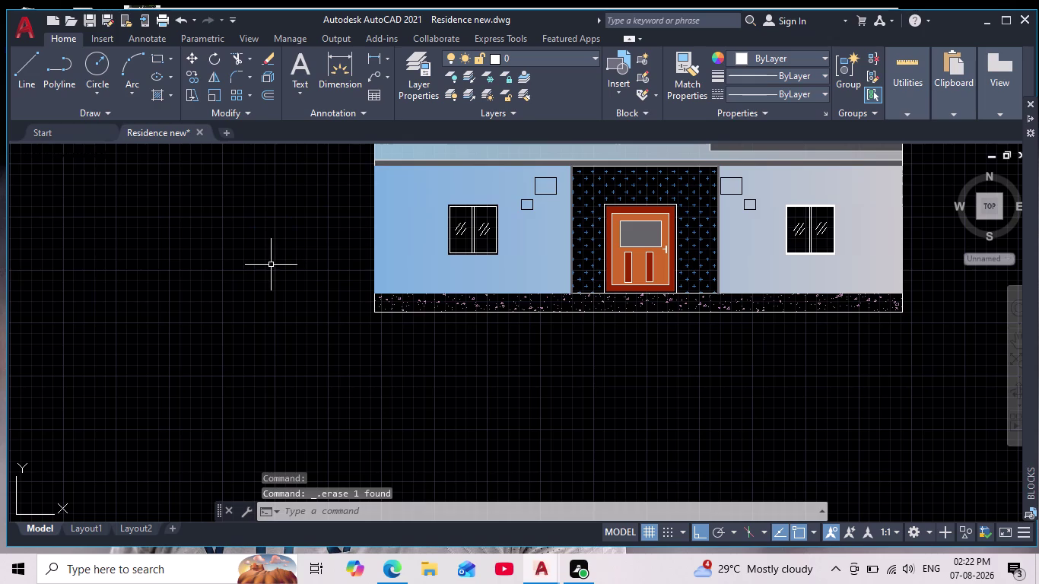
Pan and zoom the view onto the ring circle on the fascia.
scroll(down, 3)
middle_drag(297, 275, 297, 331)
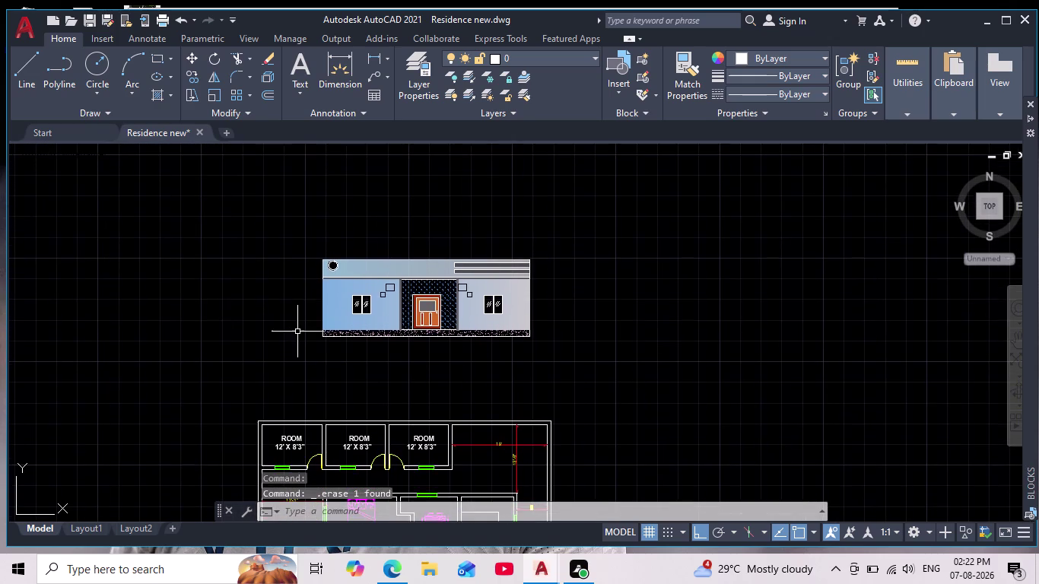
scroll(up, 3)
scroll(down, 3)
scroll(up, 3)
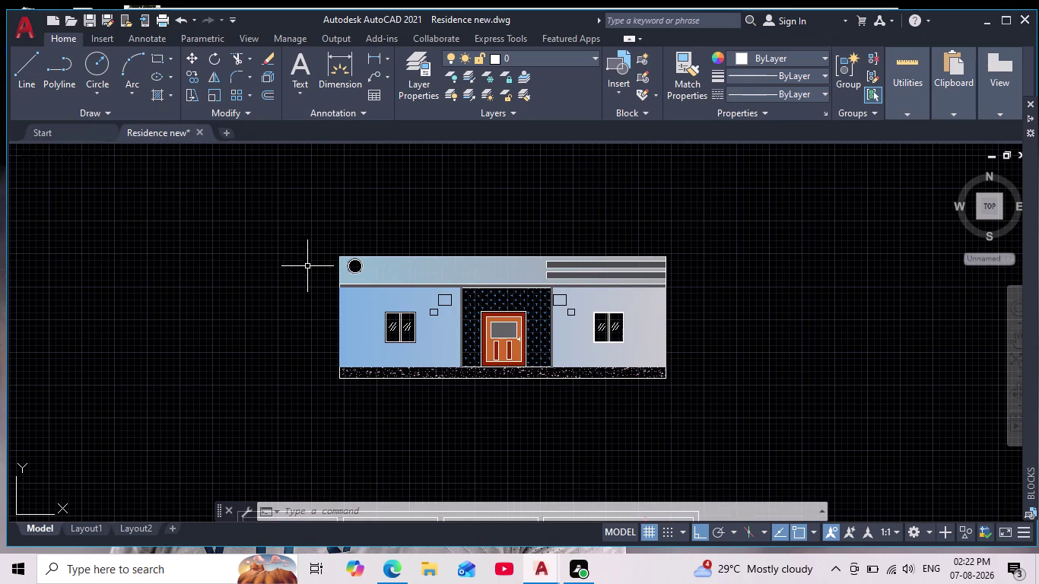
scroll(up, 3)
middle_drag(309, 261, 264, 320)
scroll(up, 3)
middle_drag(282, 319, 257, 288)
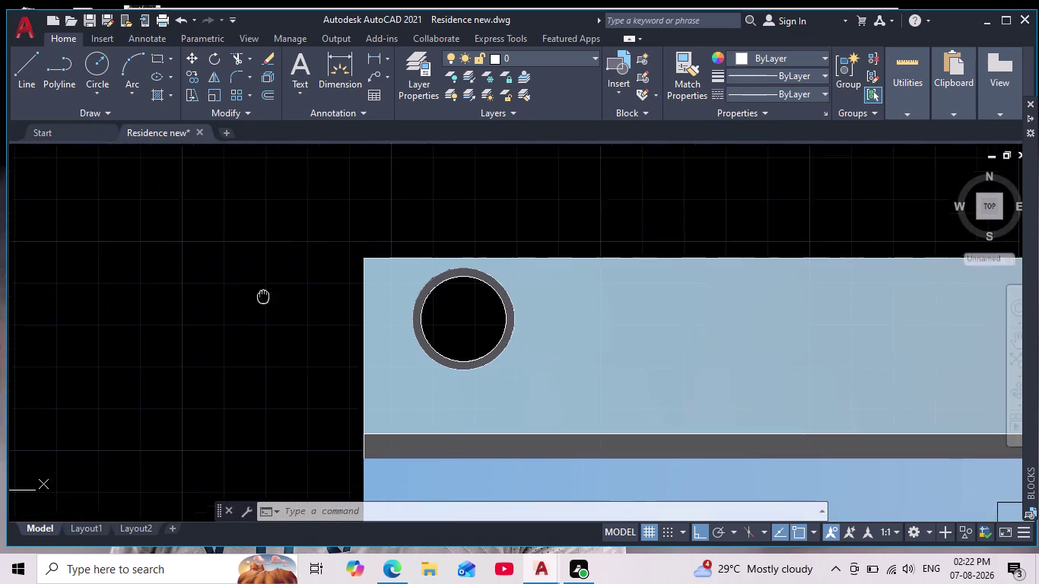
middle_drag(257, 288, 225, 258)
Start a solid hatch fill for the ring, then cancel it with Escape, leaving nothing filled.
key(h)
key(Return)
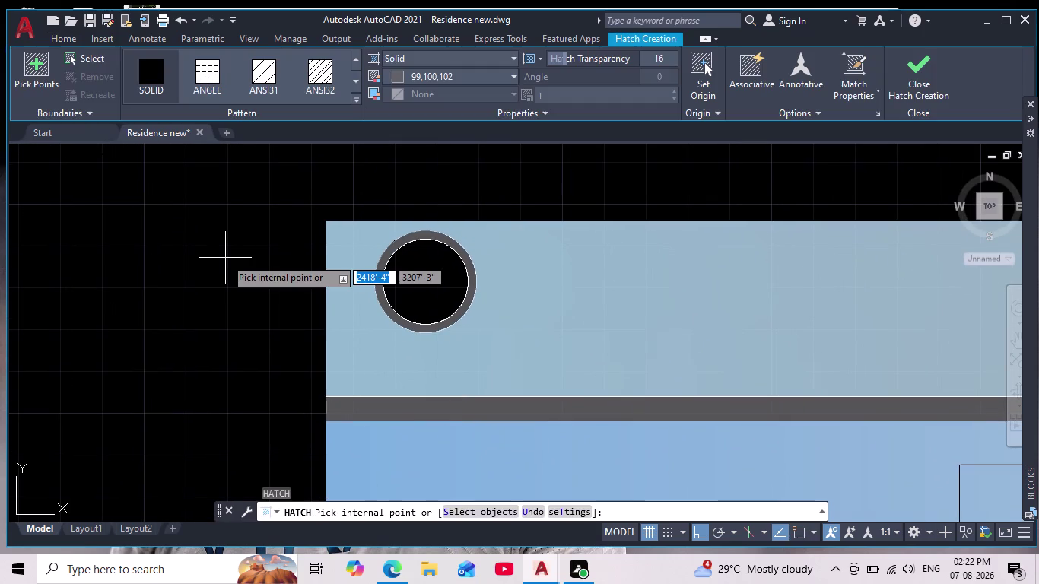
scroll(down, 3)
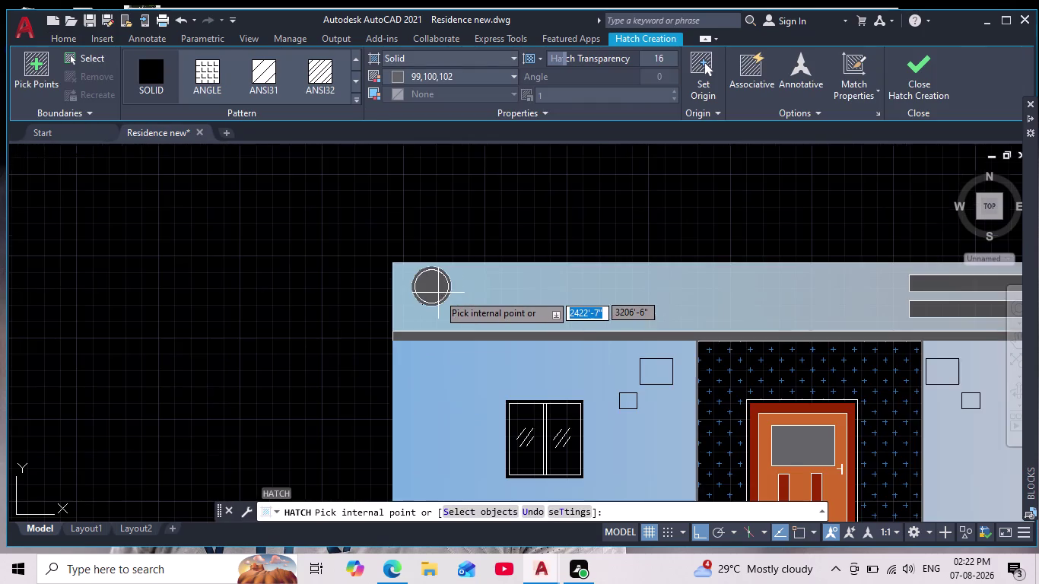
scroll(down, 3)
scroll(up, 3)
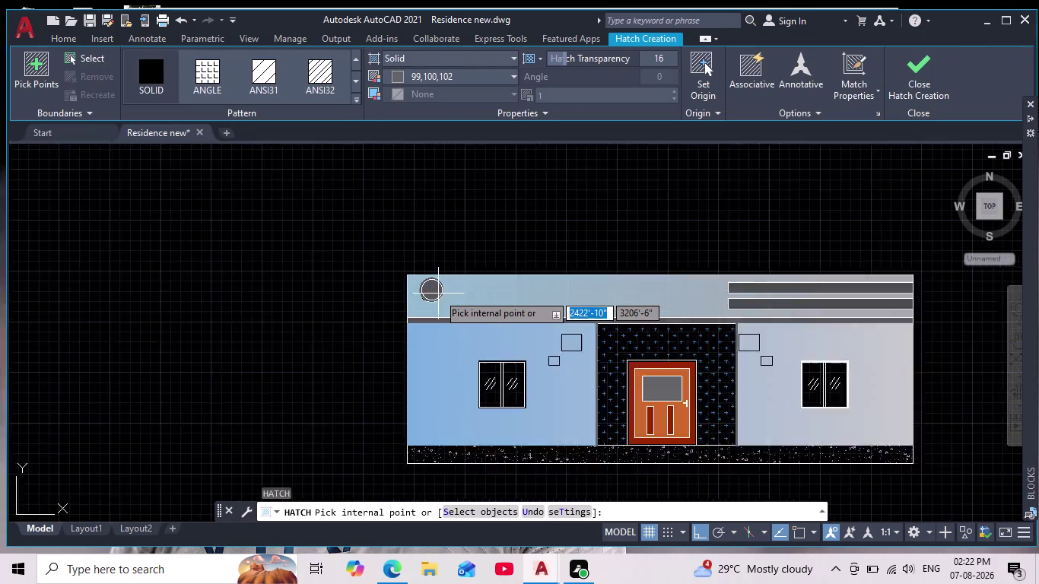
scroll(up, 3)
scroll(up, 3)
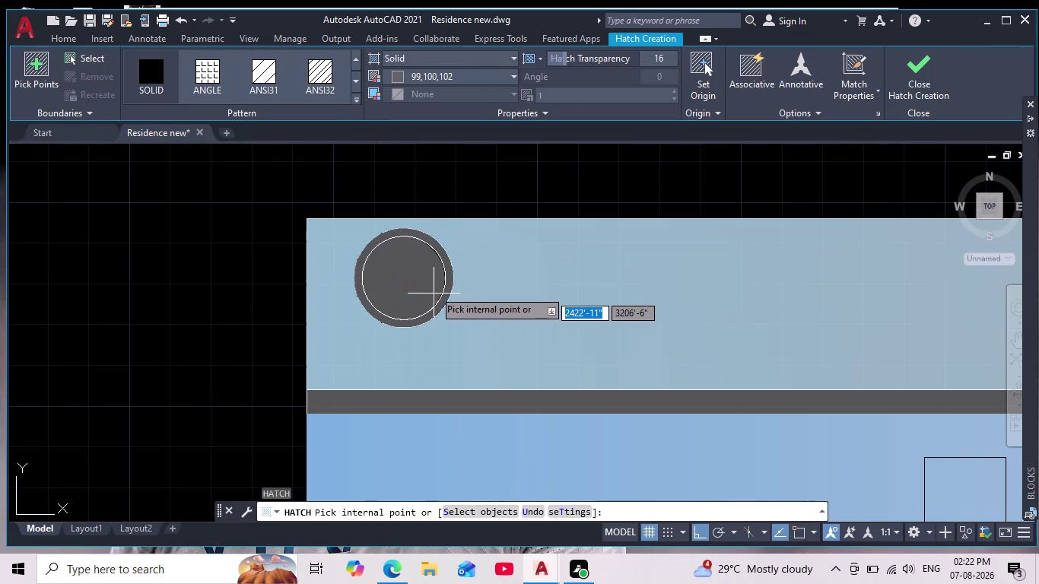
scroll(down, 3)
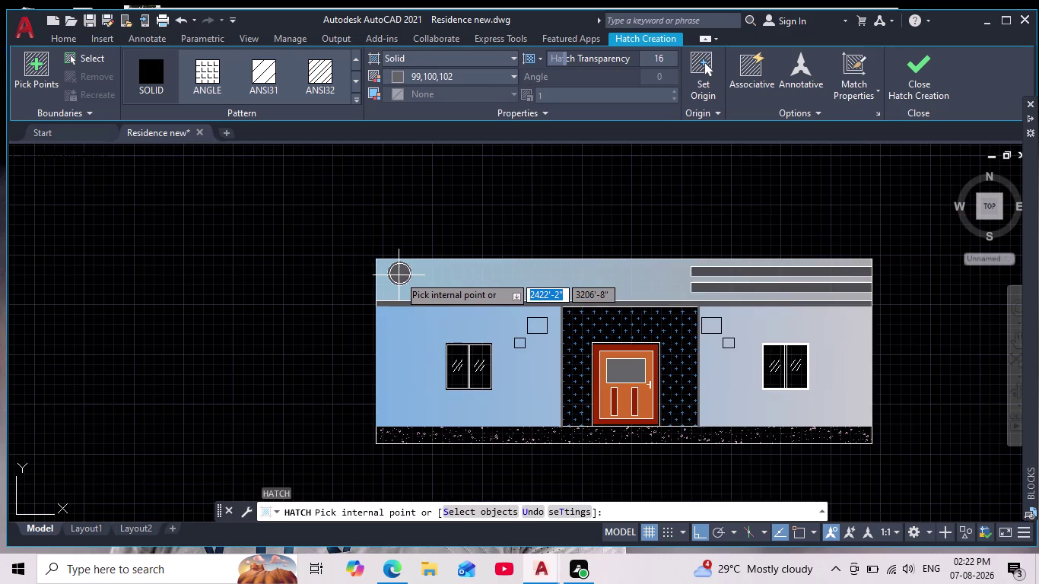
scroll(down, 3)
scroll(up, 3)
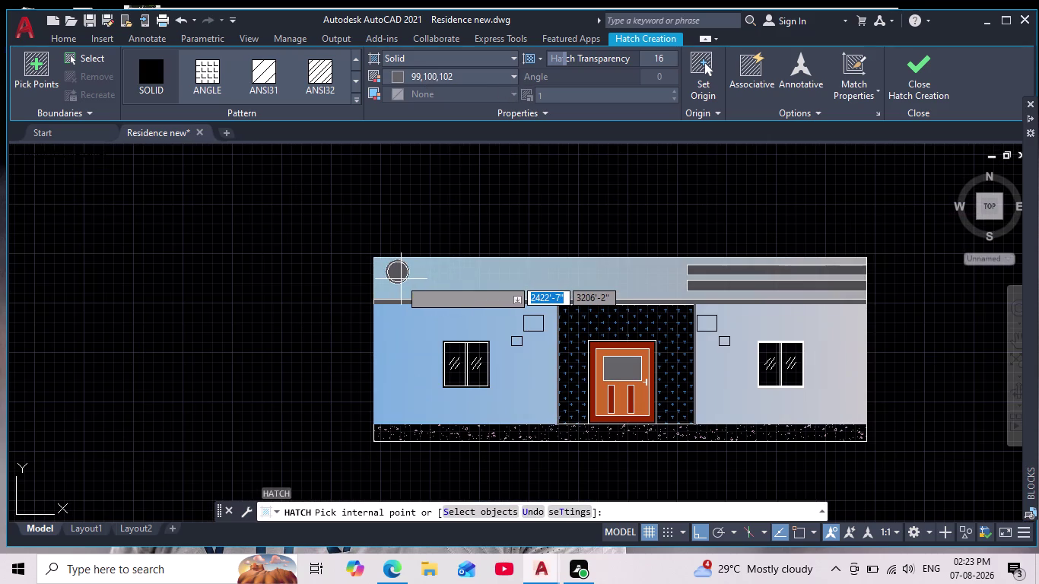
key(Escape)
key(Escape)
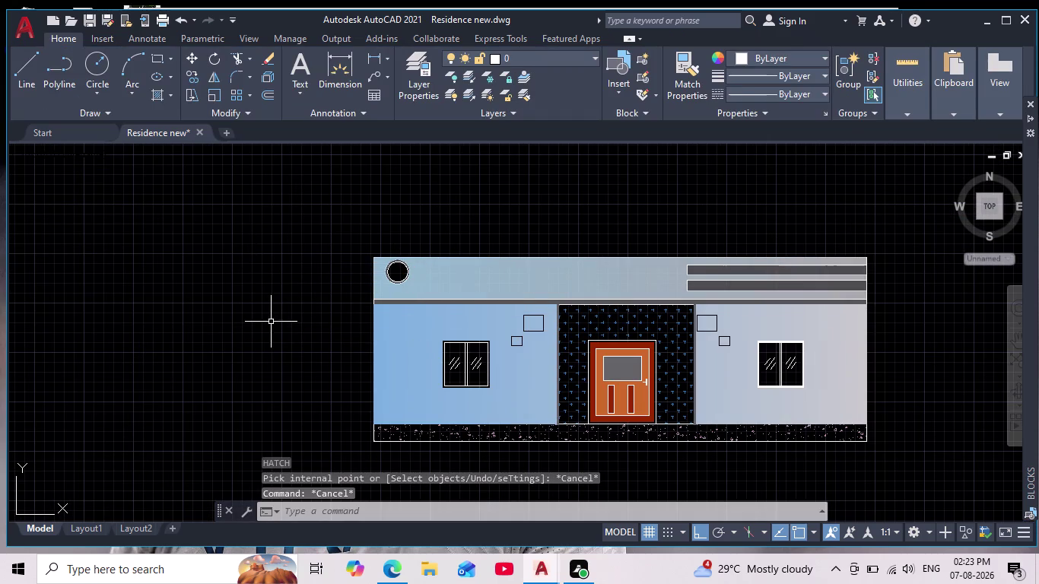
scroll(up, 3)
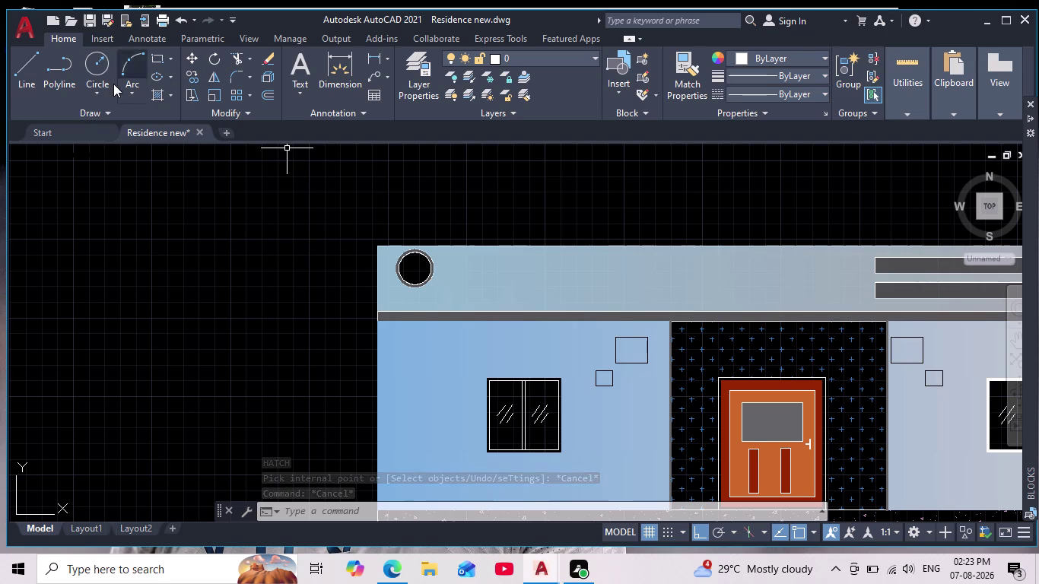
Draw the first diagonal glare line inside the circle with Ortho turned off.
click(30, 70)
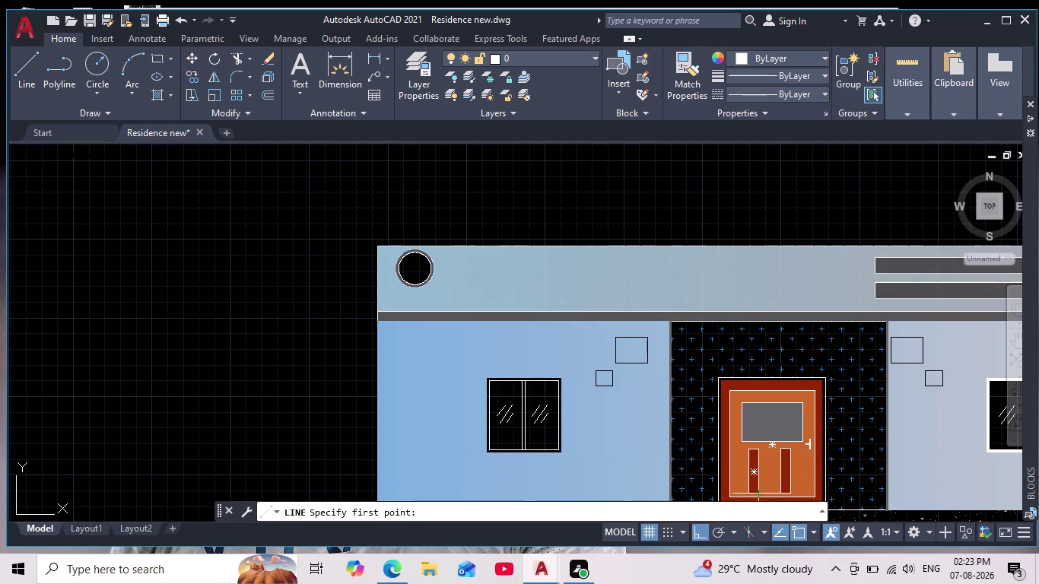
scroll(up, 3)
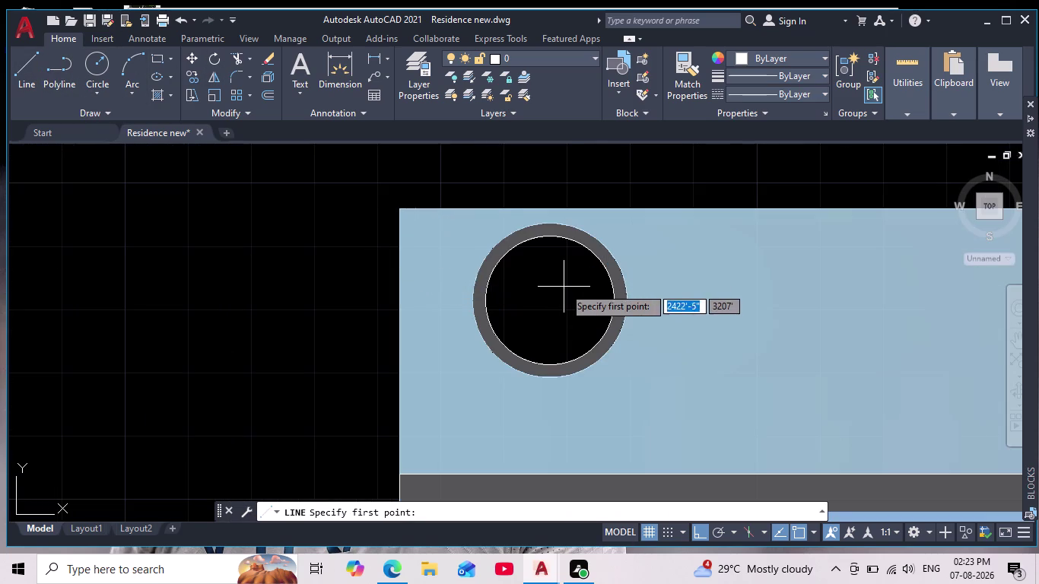
scroll(up, 3)
click(568, 265)
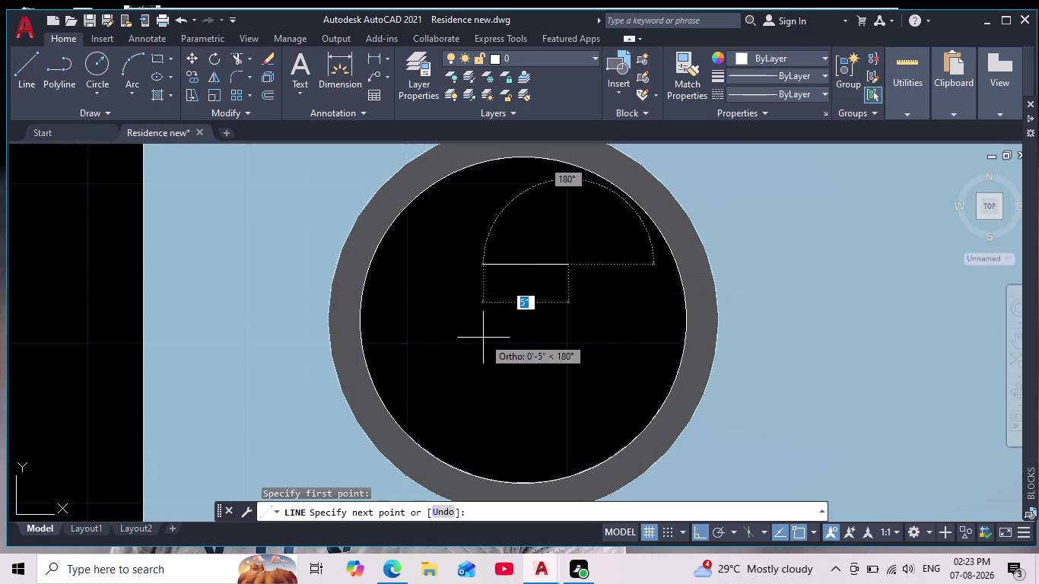
click(699, 533)
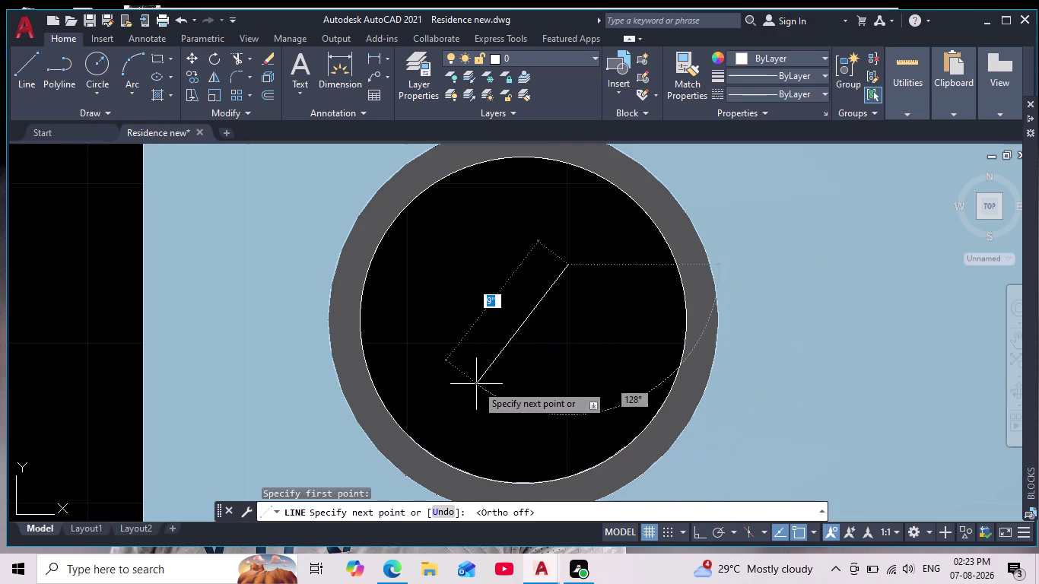
click(469, 385)
key(space)
Draw two more short parallel diagonal glare lines inside the circle.
key(space)
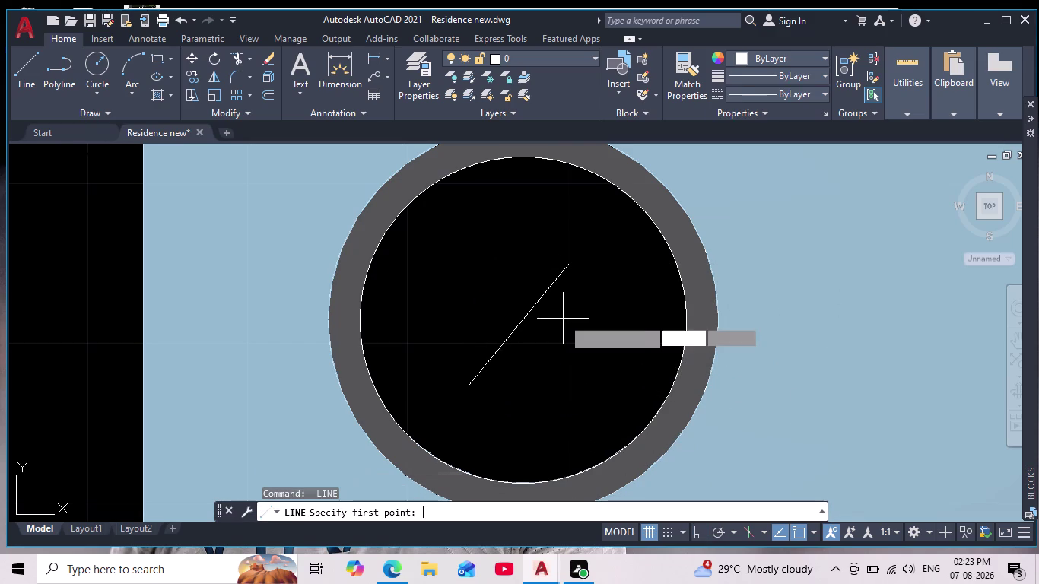
click(562, 318)
click(565, 315)
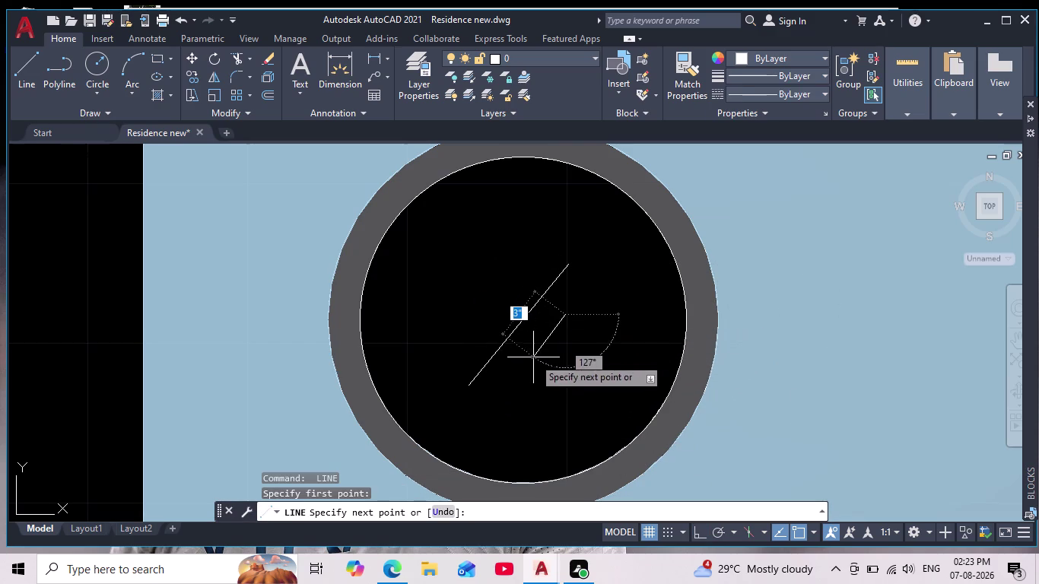
click(523, 365)
key(space)
key(space)
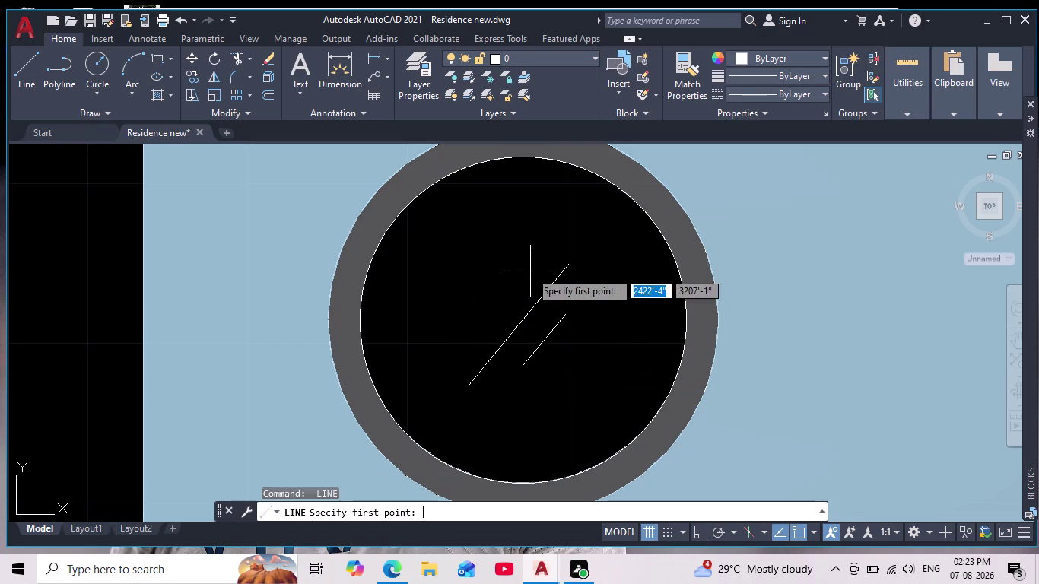
click(522, 280)
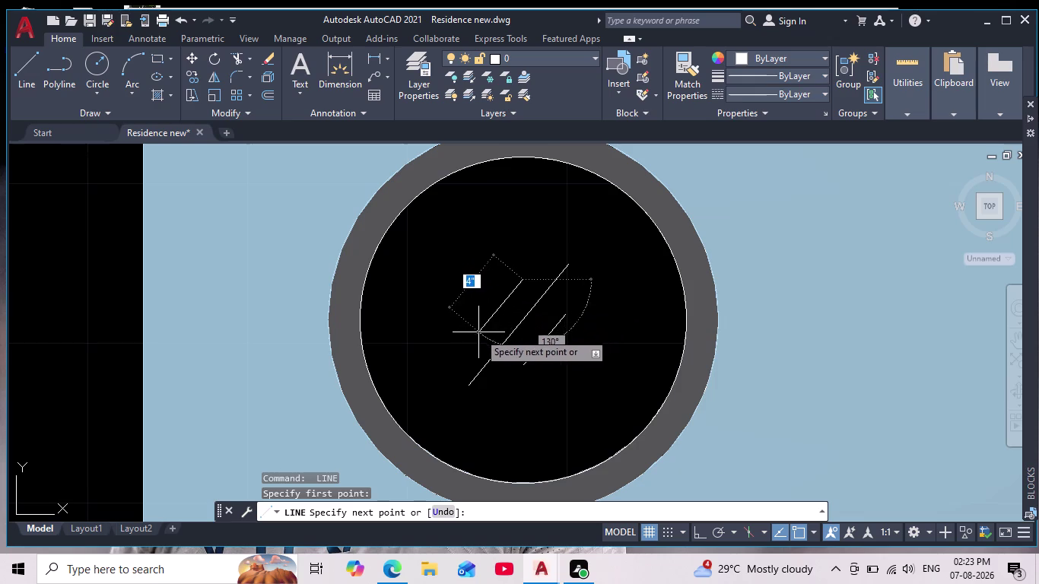
click(478, 332)
key(space)
key(Escape)
Zoom out and pan to bring the whole front elevation back into view.
scroll(down, 3)
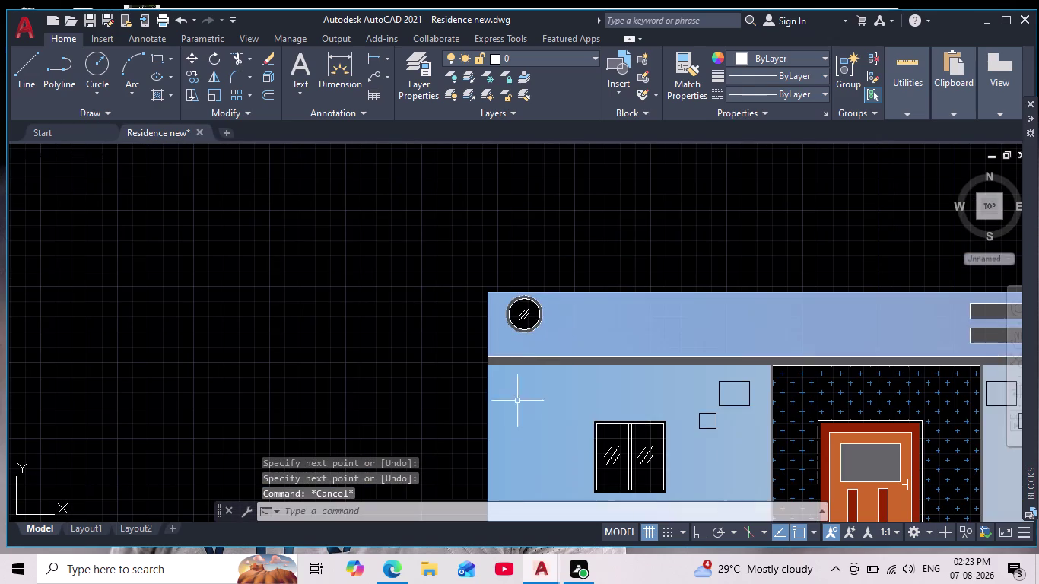
middle_drag(466, 387, 439, 345)
scroll(down, 3)
scroll(up, 3)
middle_drag(422, 357, 415, 354)
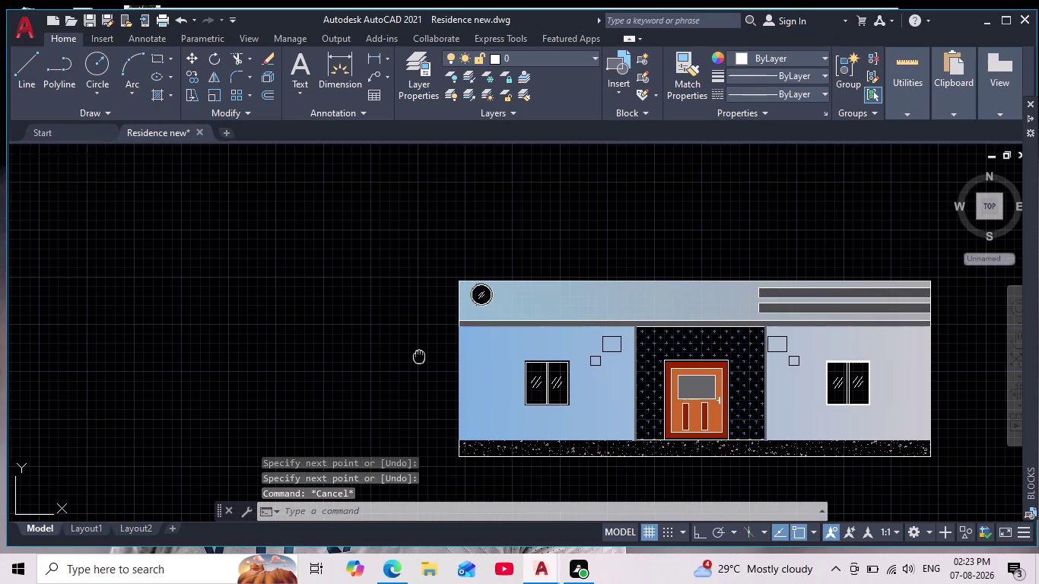
middle_drag(415, 354, 352, 317)
scroll(down, 3)
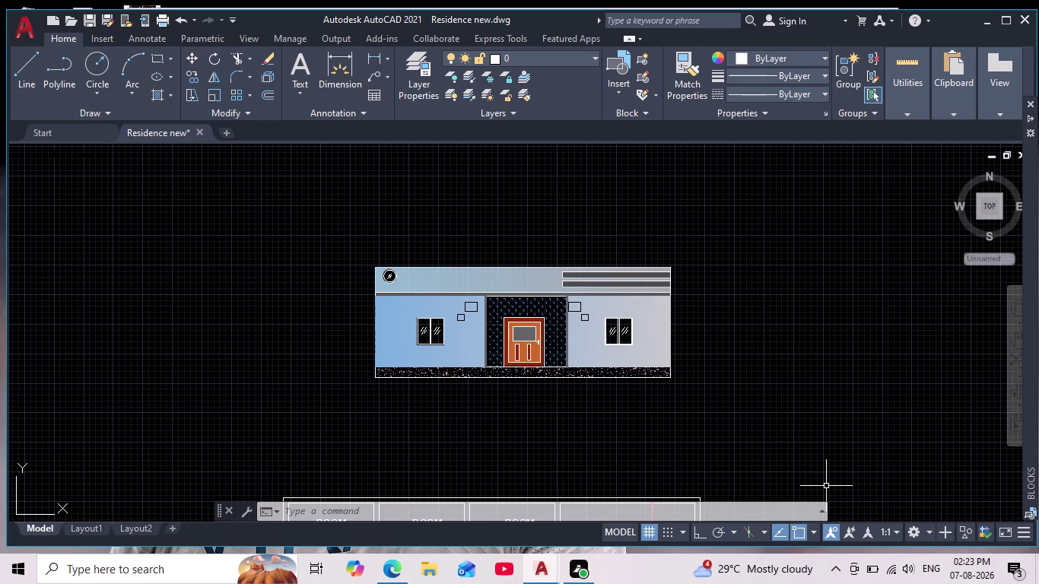
scroll(down, 3)
scroll(down, 3)
scroll(up, 3)
scroll(up, 3)
key(Escape)
key(Escape)
scroll(down, 3)
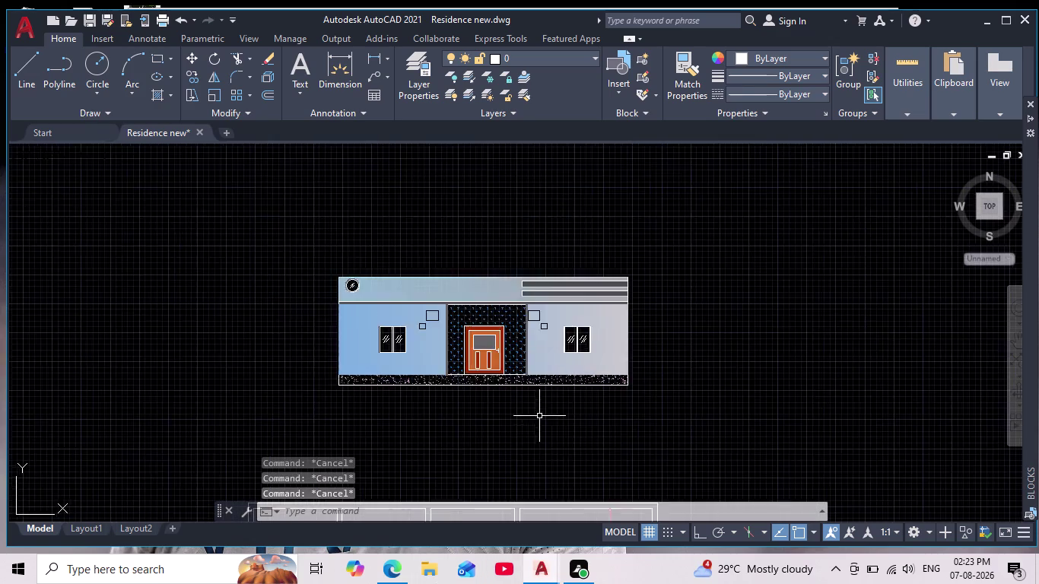
scroll(down, 3)
middle_drag(504, 429, 518, 422)
scroll(up, 3)
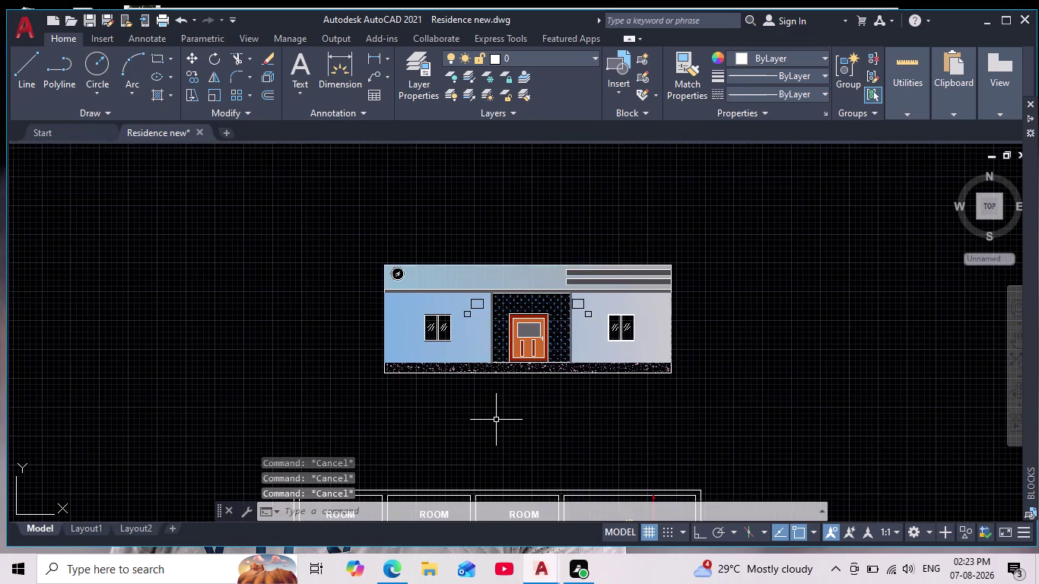
scroll(down, 3)
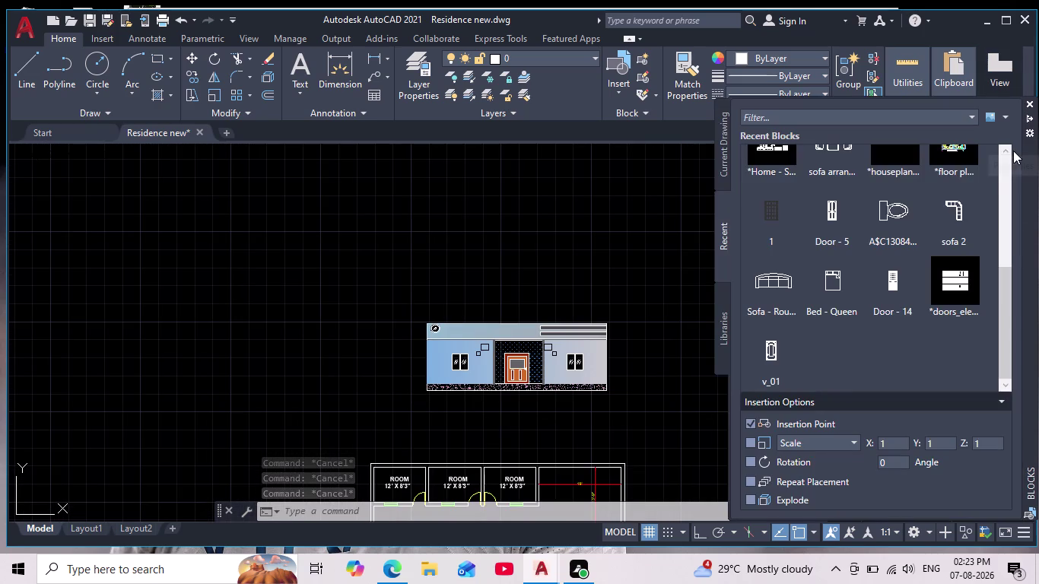
Switch the Blocks palette to the Libraries tab and browse for another library file.
scroll(up, 3)
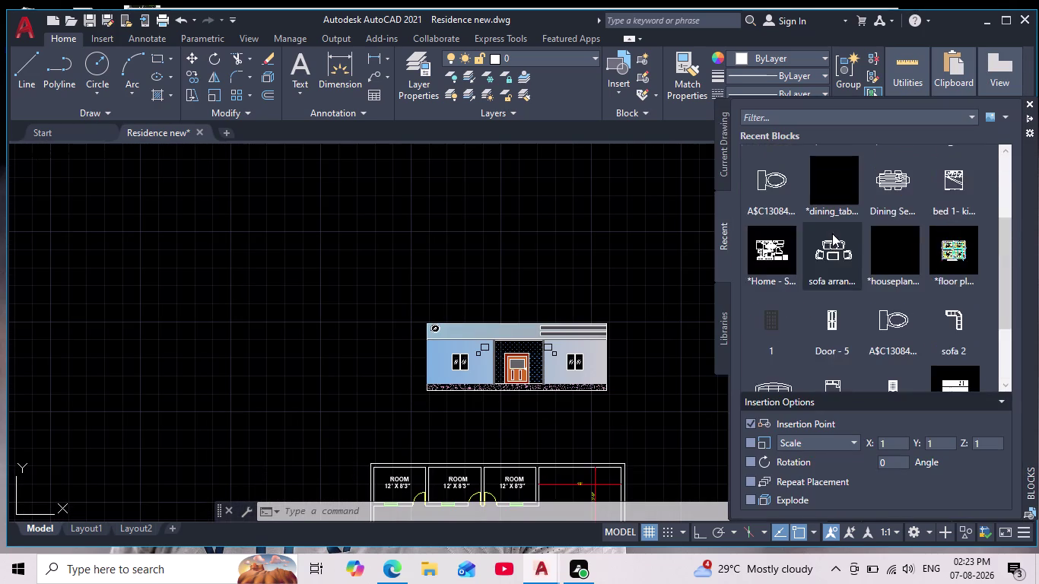
scroll(up, 3)
scroll(up, 3)
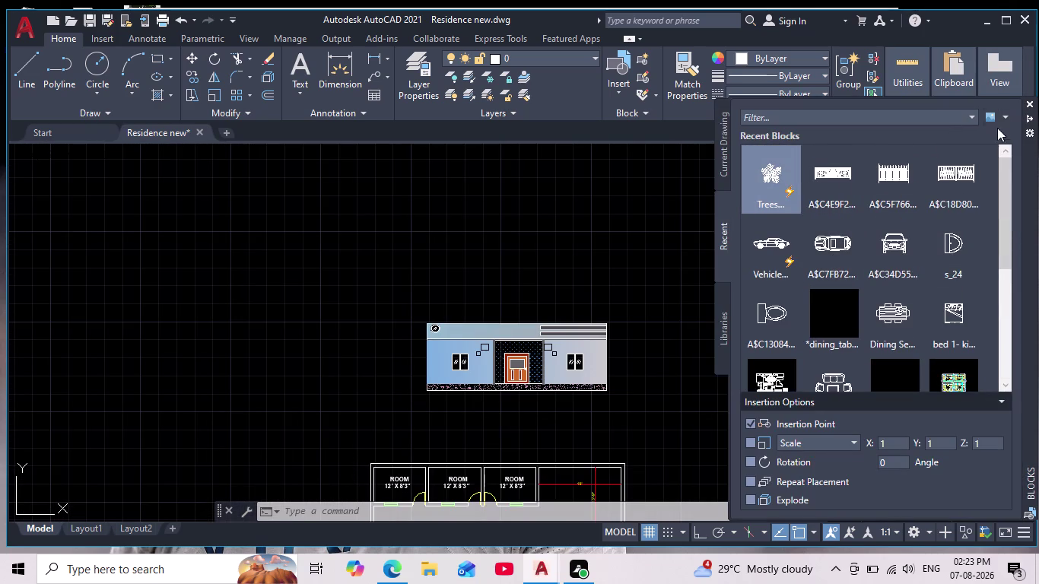
click(723, 337)
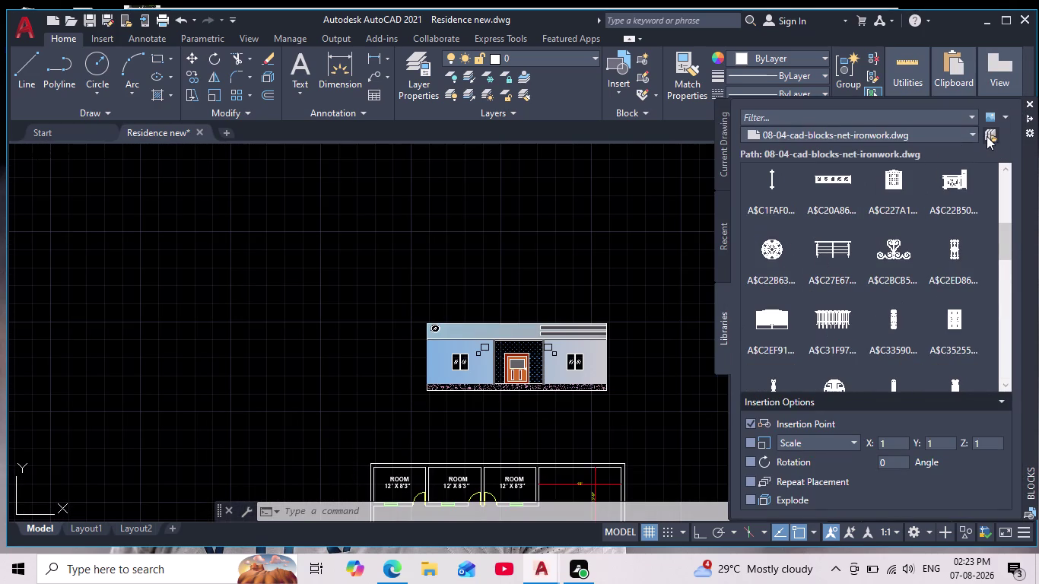
click(988, 136)
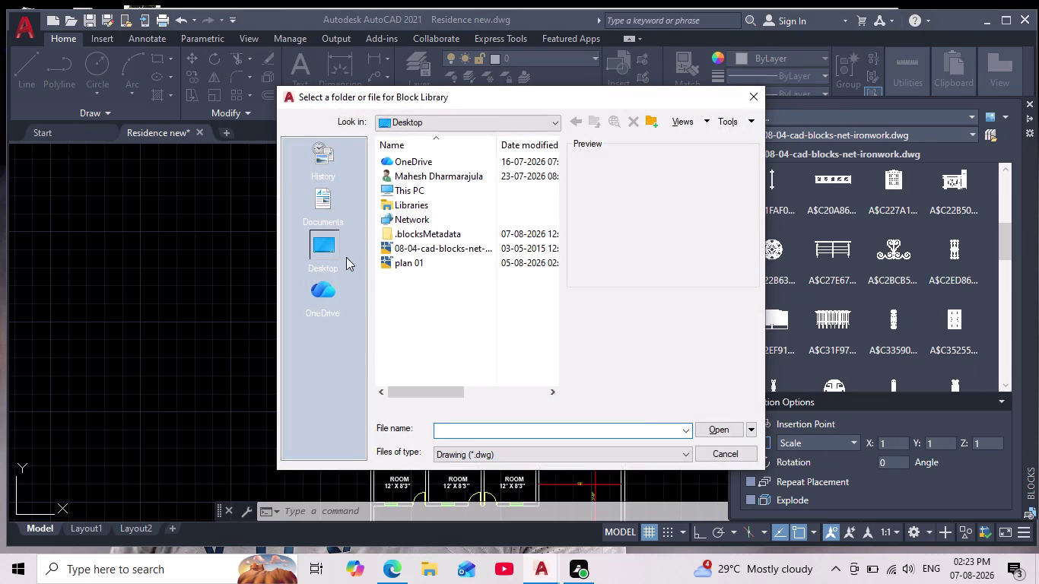
Navigate the block-library file picker through This PC to the Downloads folder's drawings.
right_drag(356, 249, 347, 257)
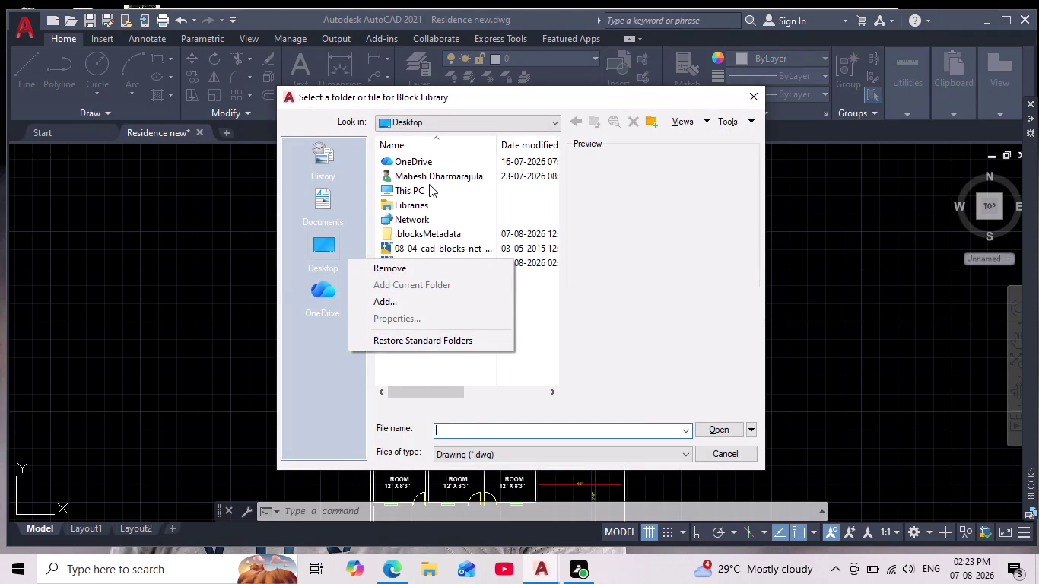
click(415, 188)
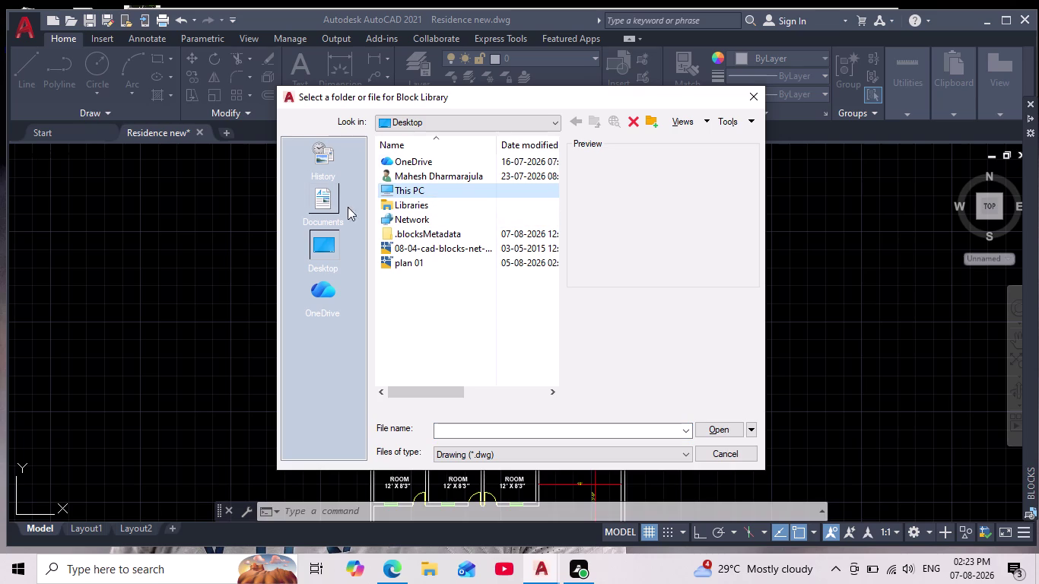
double_click(427, 190)
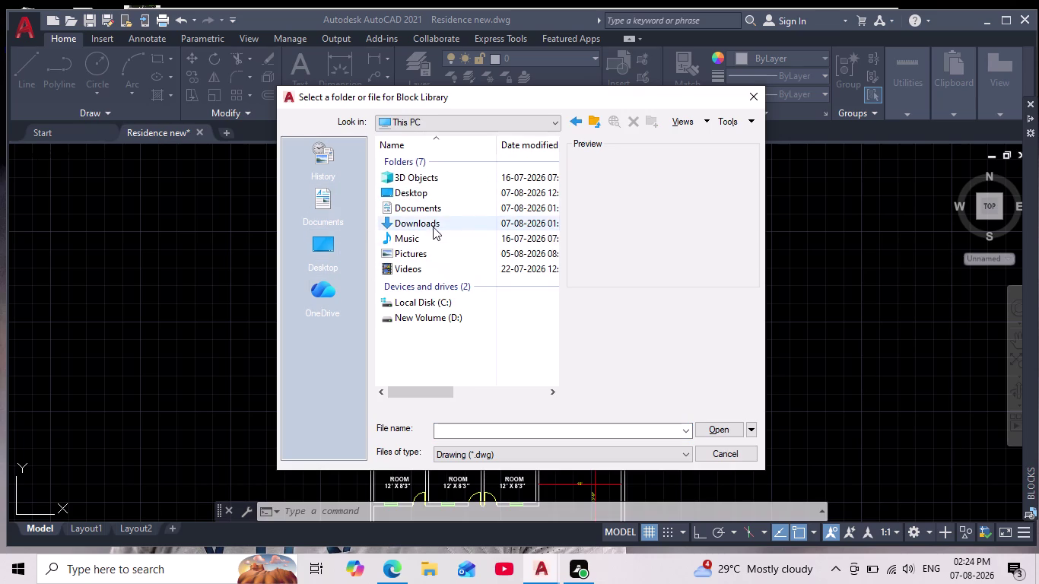
double_click(433, 226)
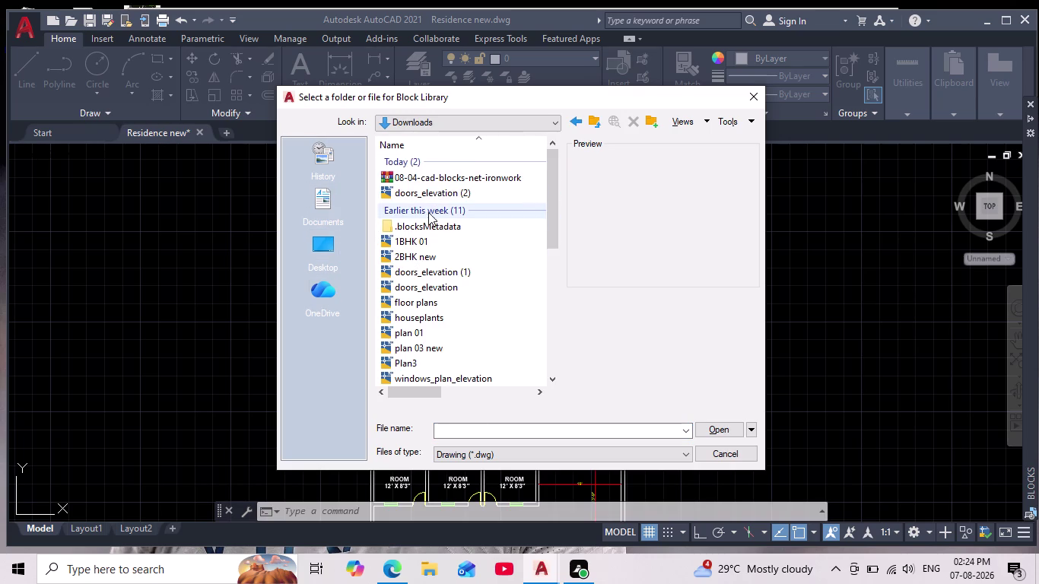
scroll(down, 3)
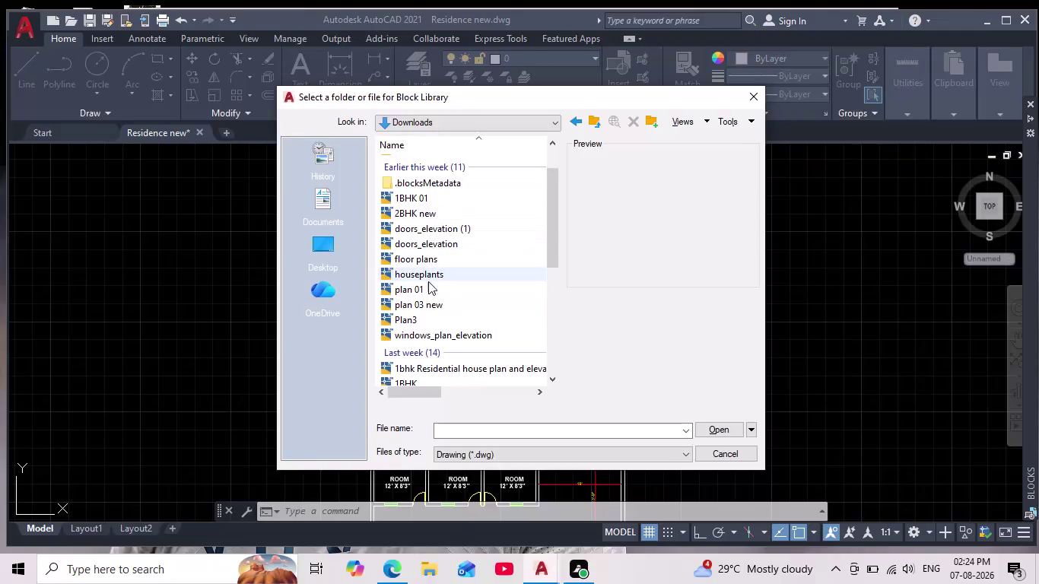